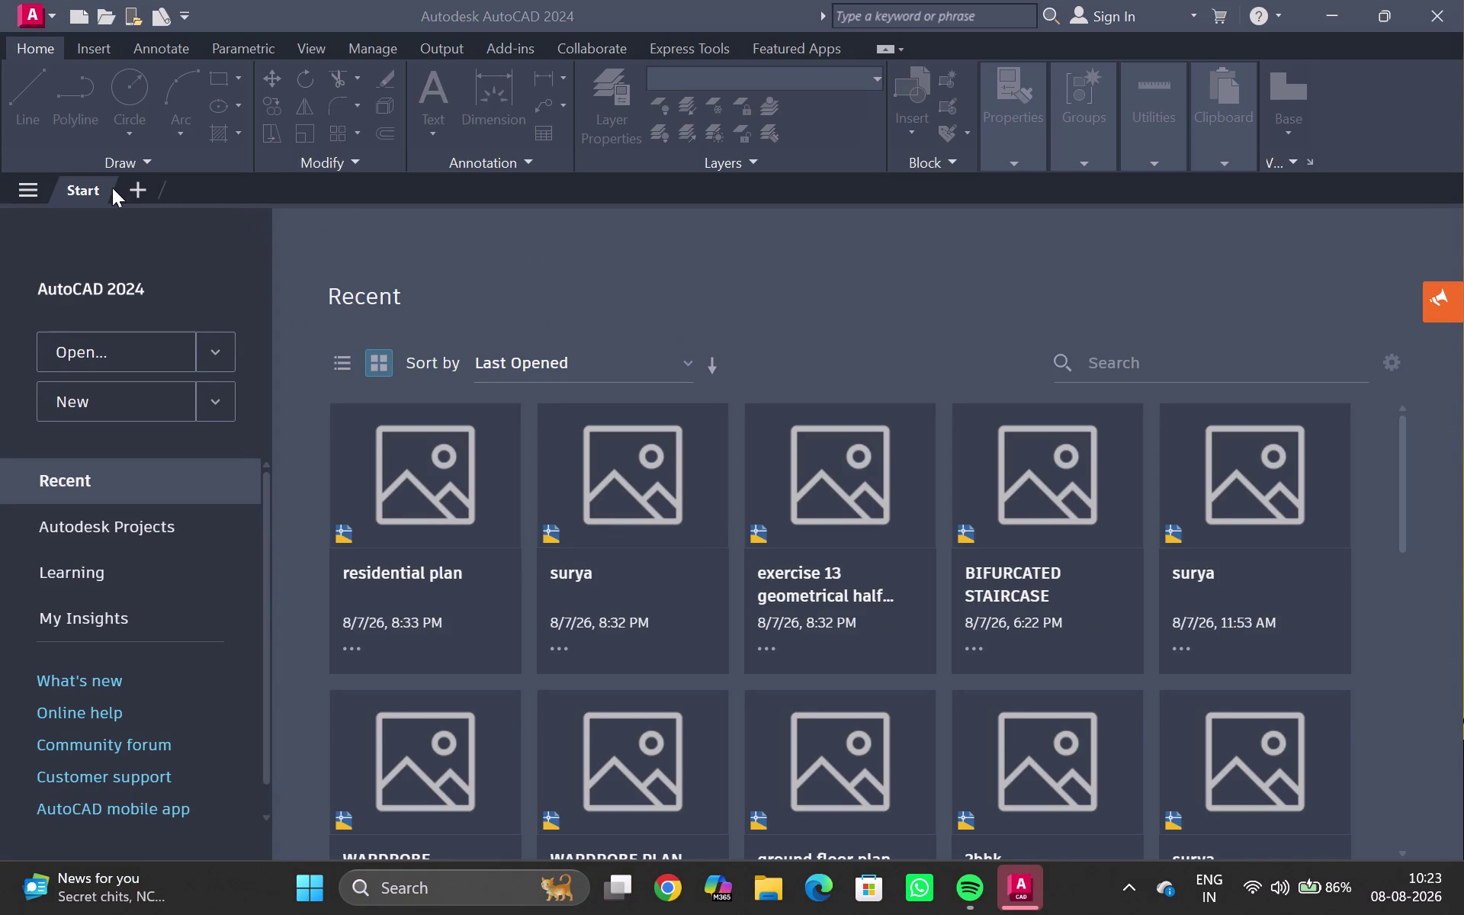
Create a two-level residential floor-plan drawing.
Create a new blank drawing from the Start tab and launch the UN units command.
double_click(142, 191)
scroll(down, 3)
scroll(up, 3)
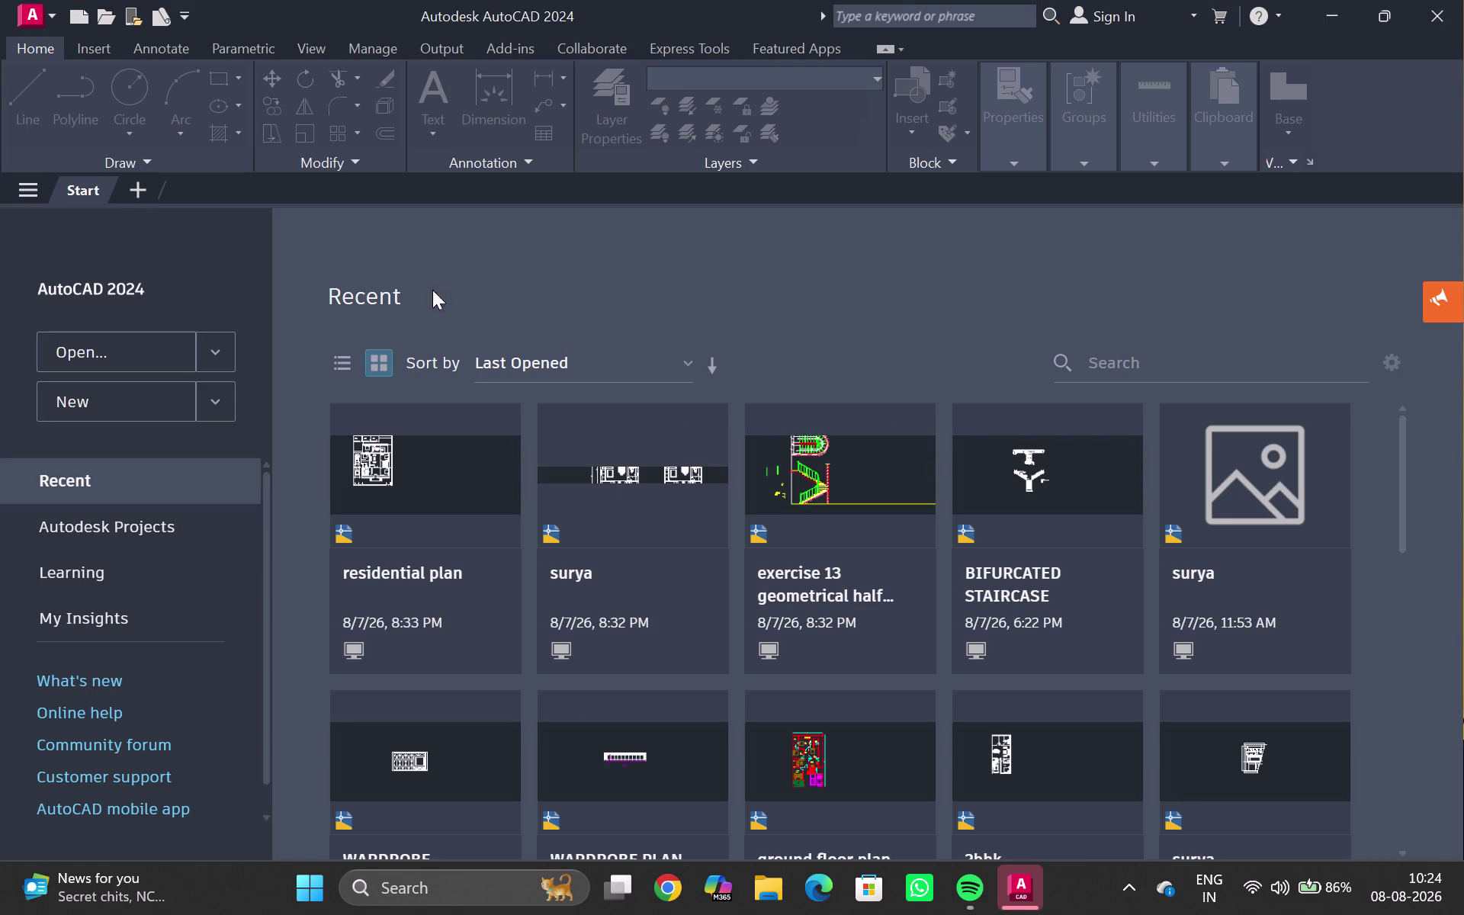
click(135, 191)
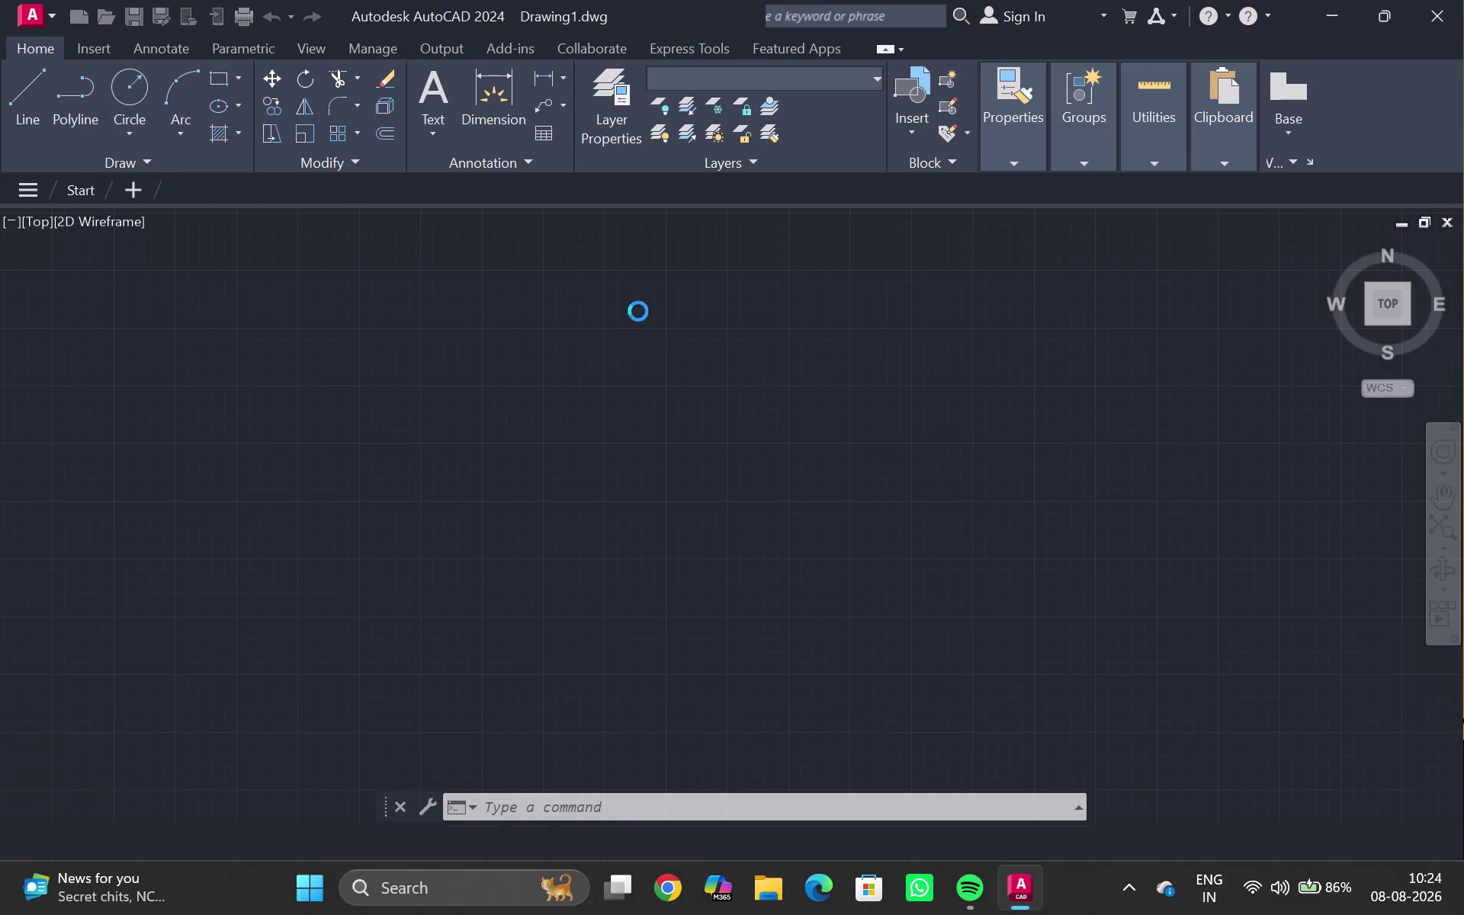
scroll(down, 3)
scroll(up, 3)
middle_drag(462, 500, 357, 429)
text(un)
key(Return)
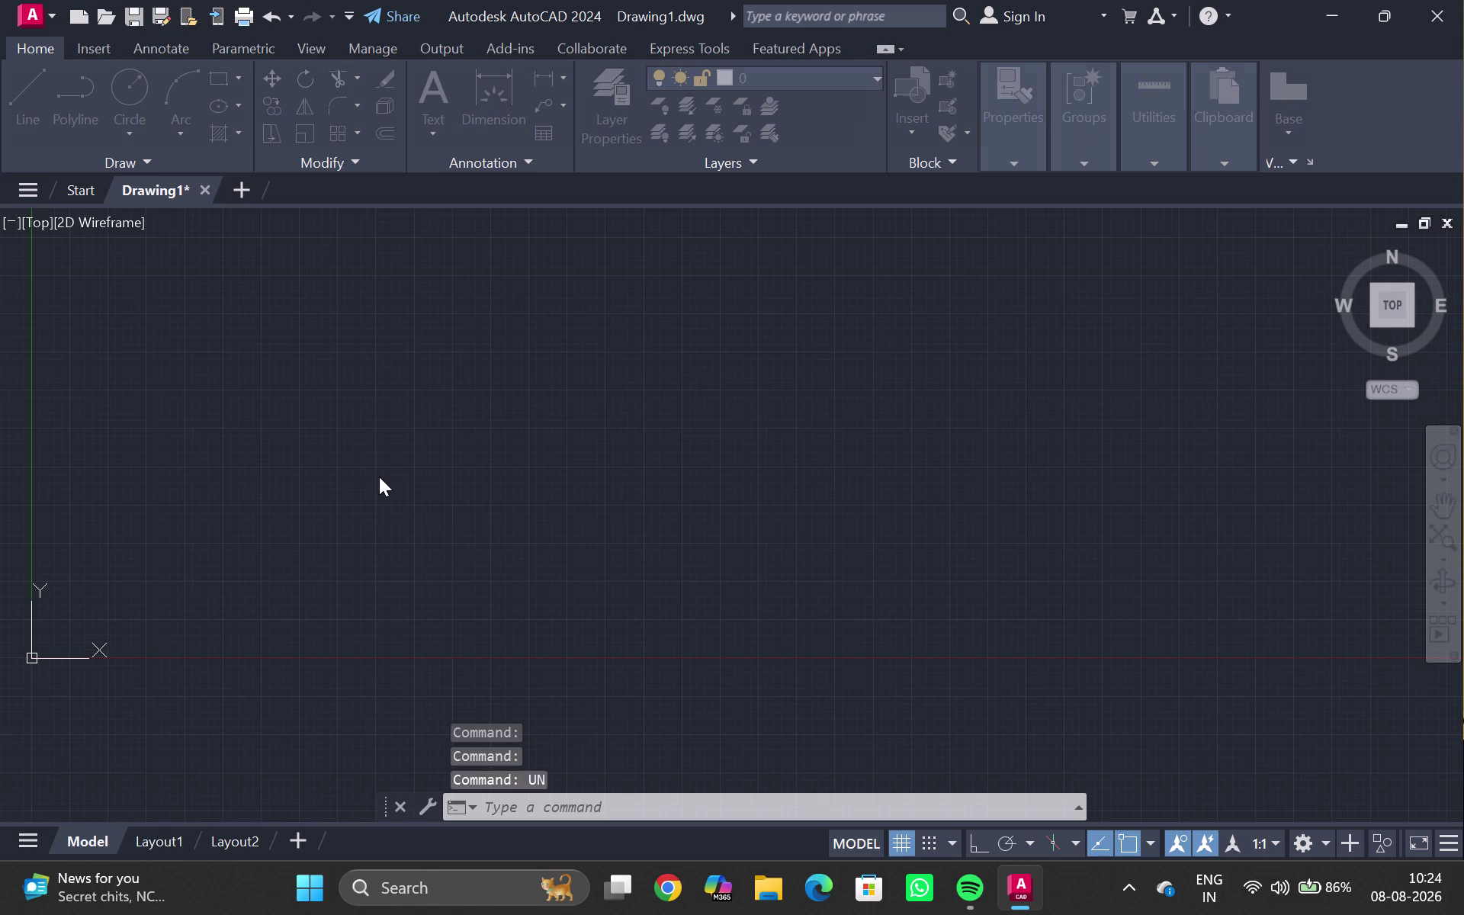
Set length to Engineering, precision 0'-0.00", and insertion scale to Inches.
click(614, 267)
click(597, 322)
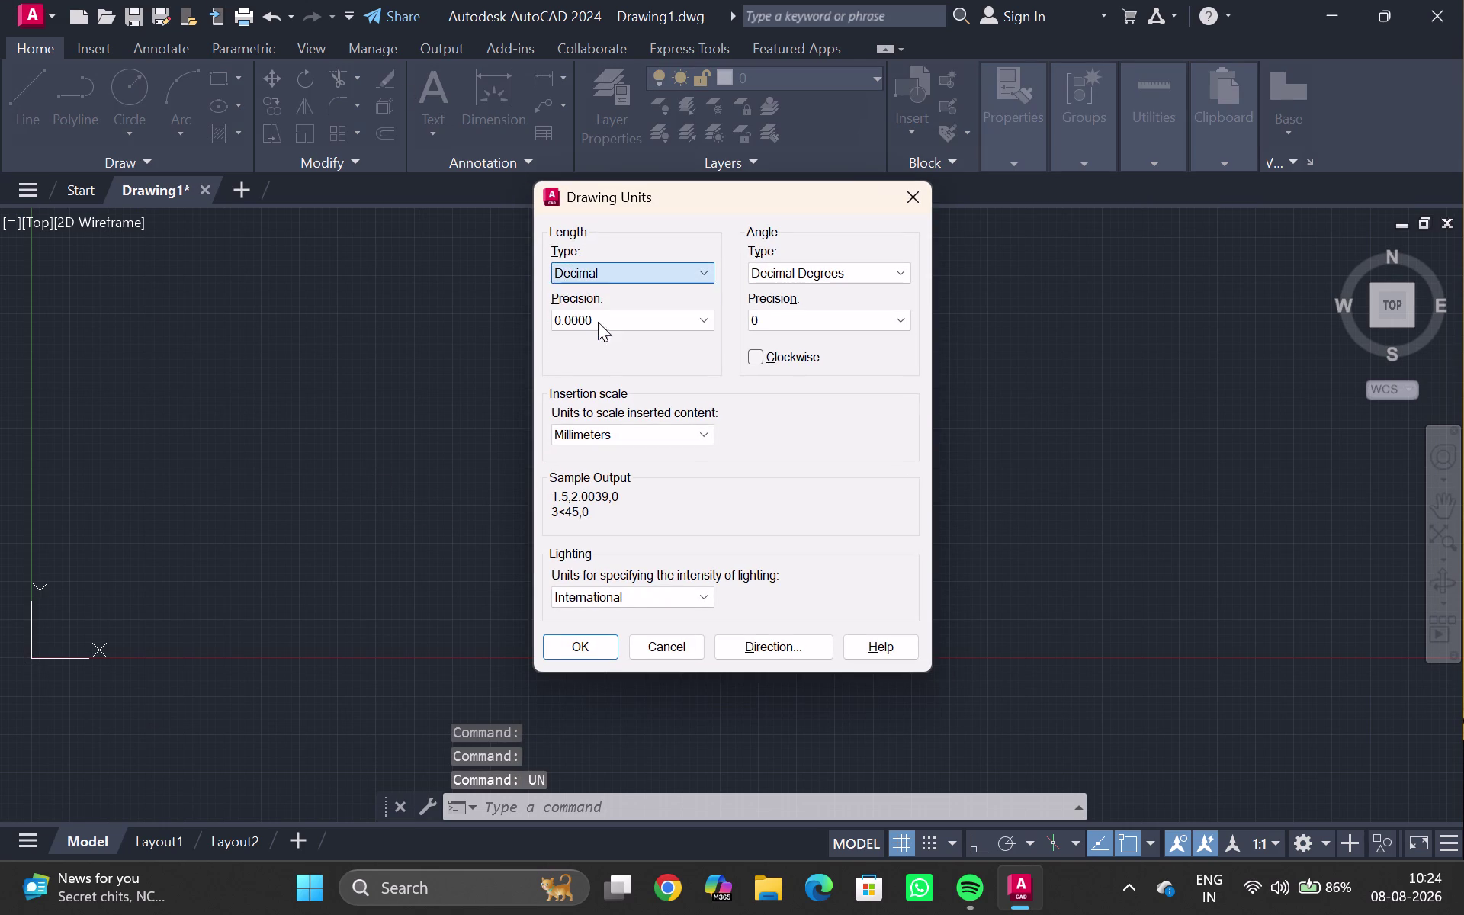
click(591, 312)
click(591, 359)
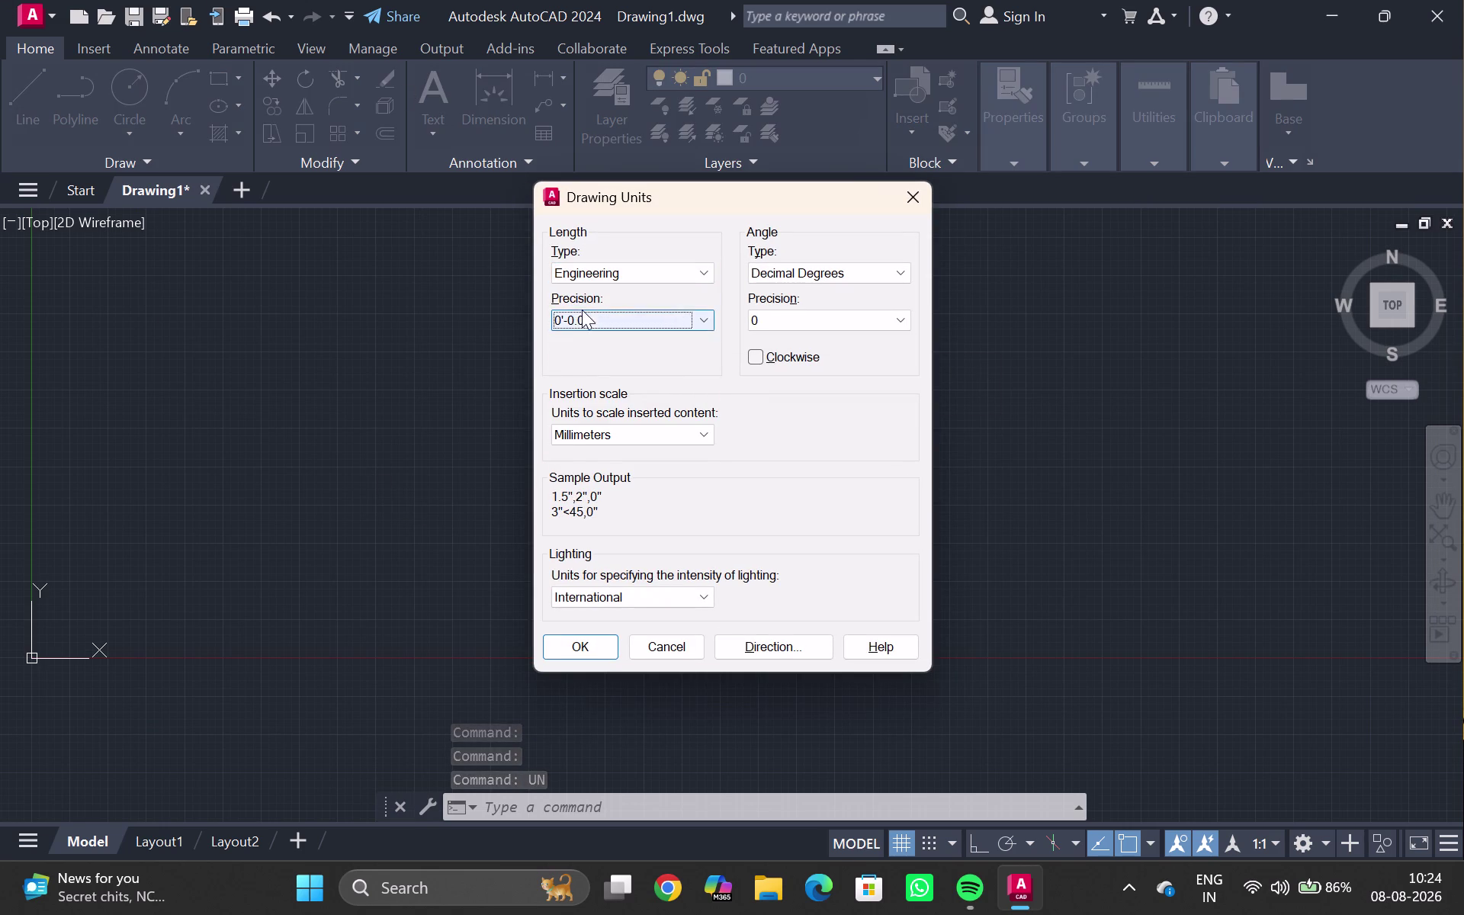
click(581, 309)
click(593, 369)
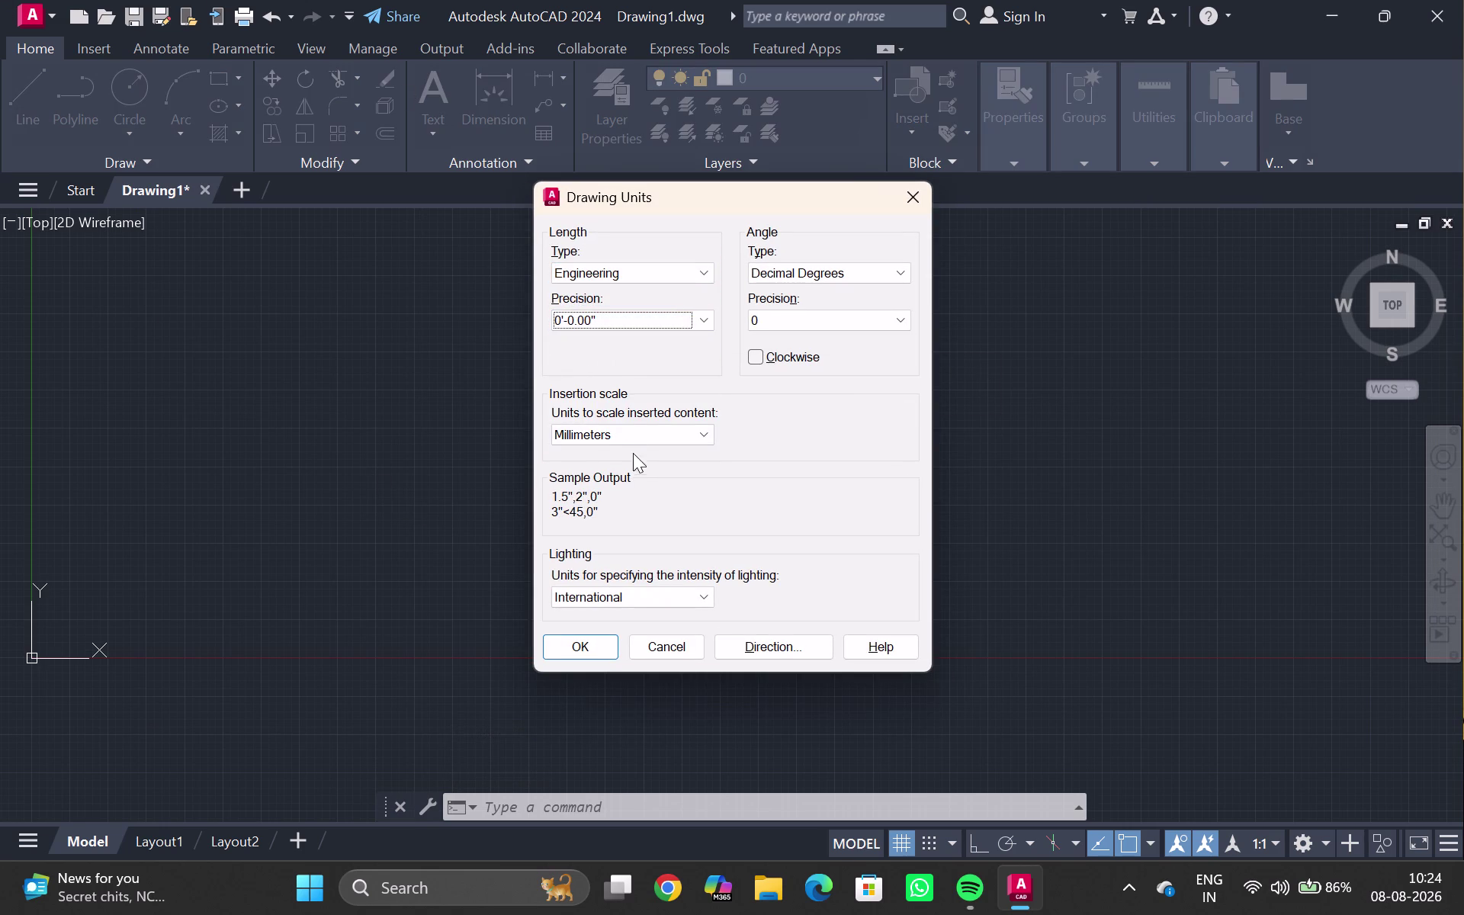
double_click(633, 442)
click(610, 434)
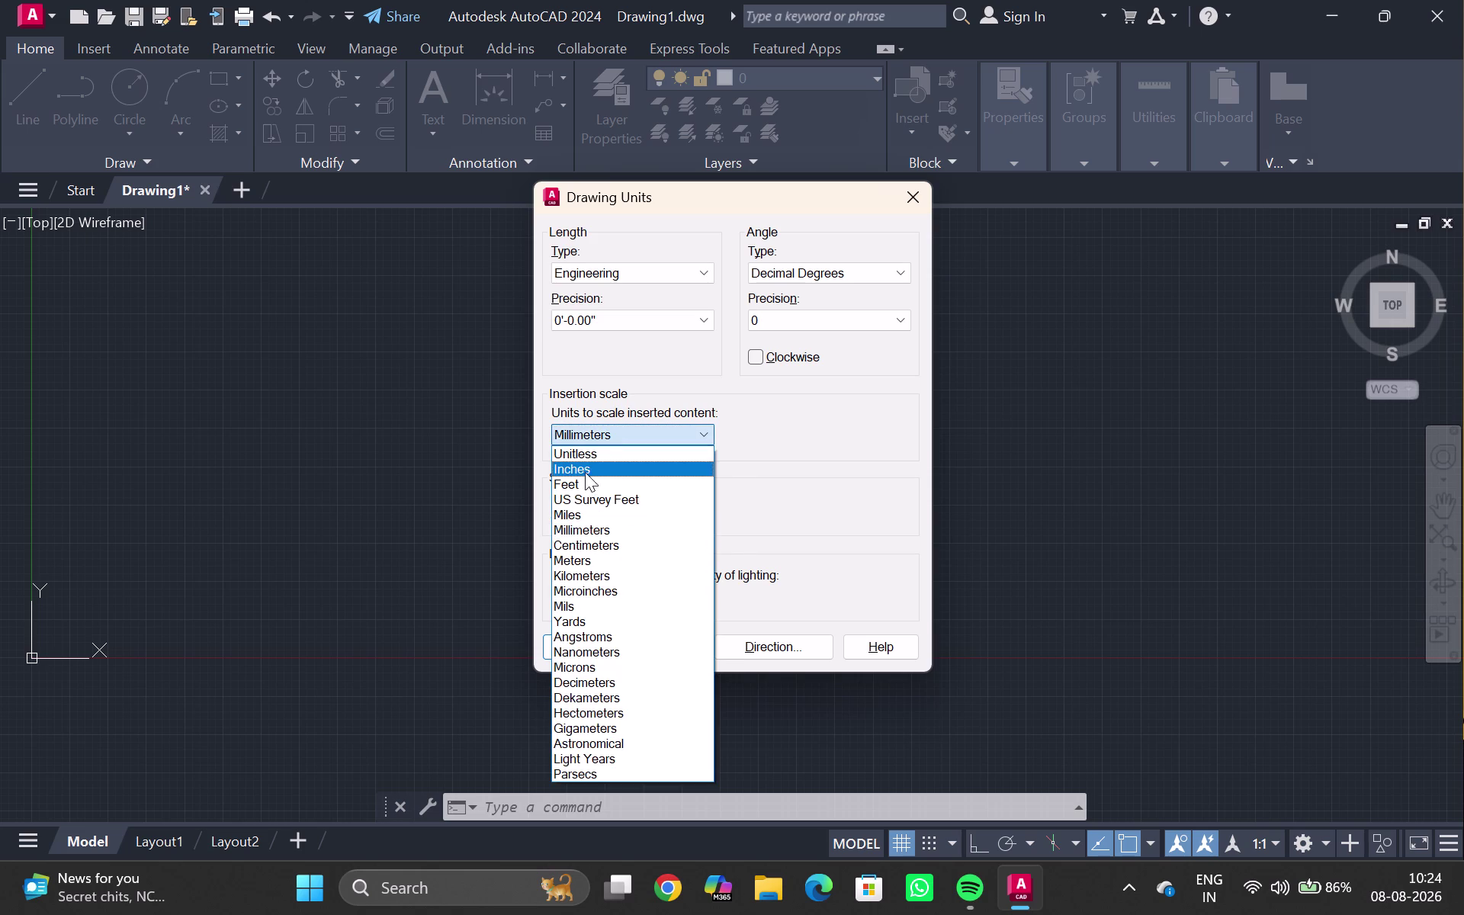
double_click(585, 471)
click(581, 650)
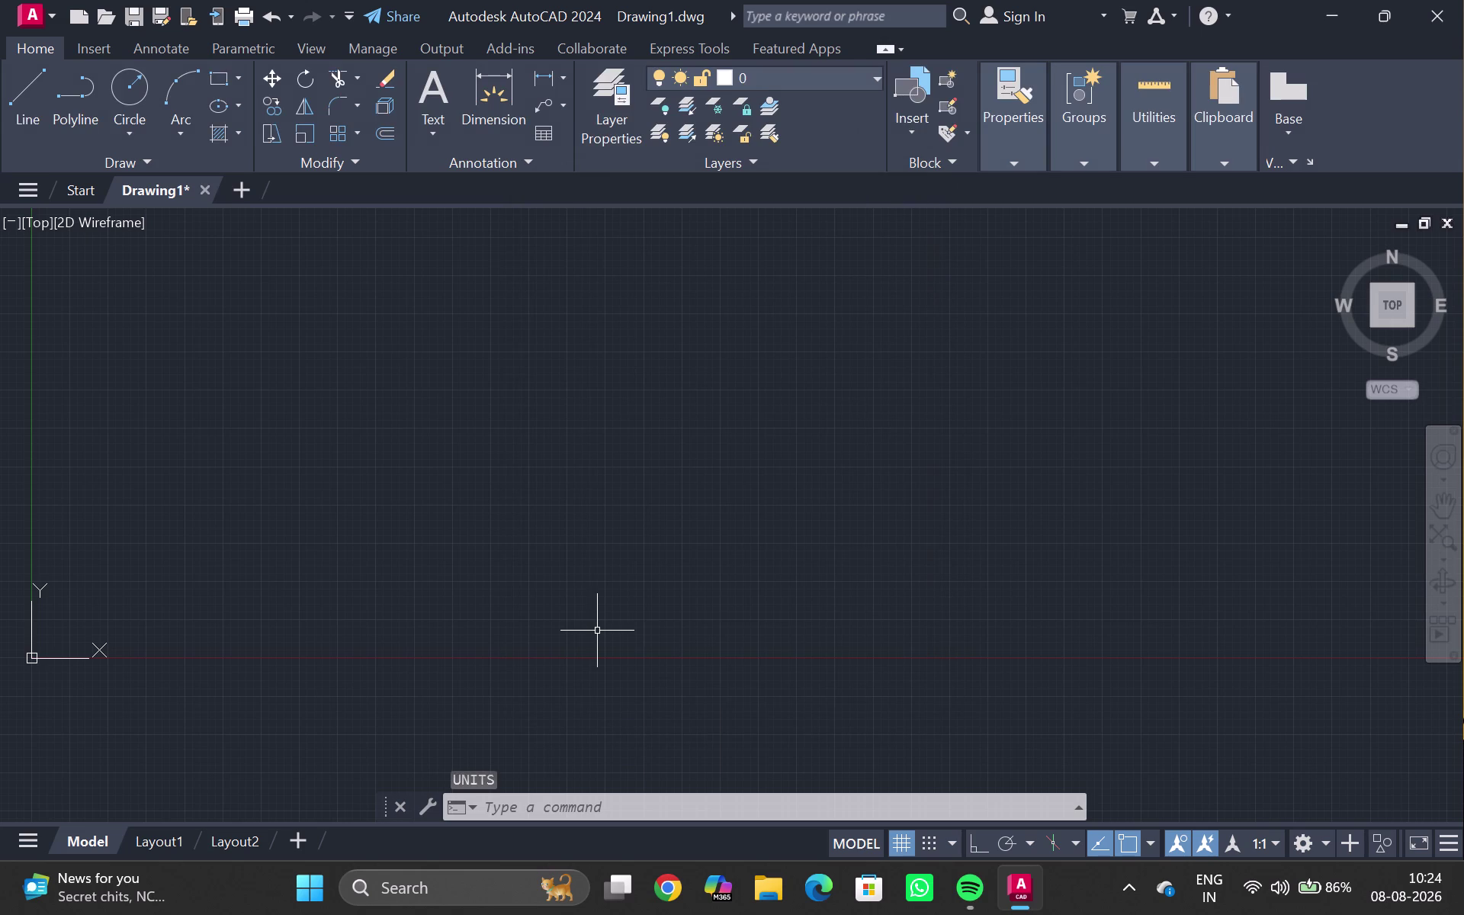
Modify the ISO-25 dimension style and set its text height to 5".
key(d)
key(Return)
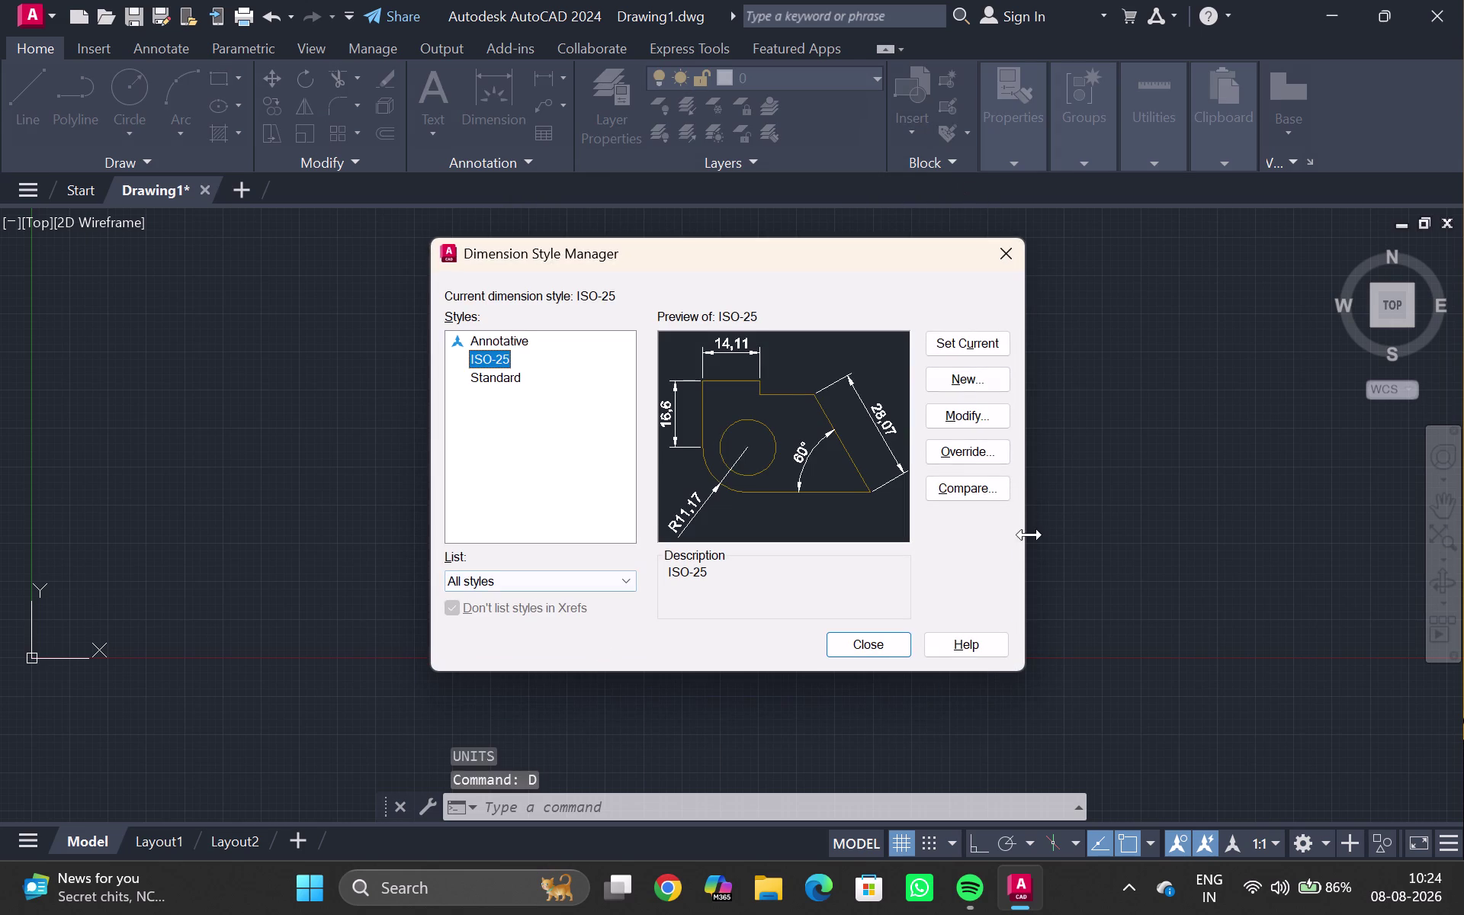
click(972, 408)
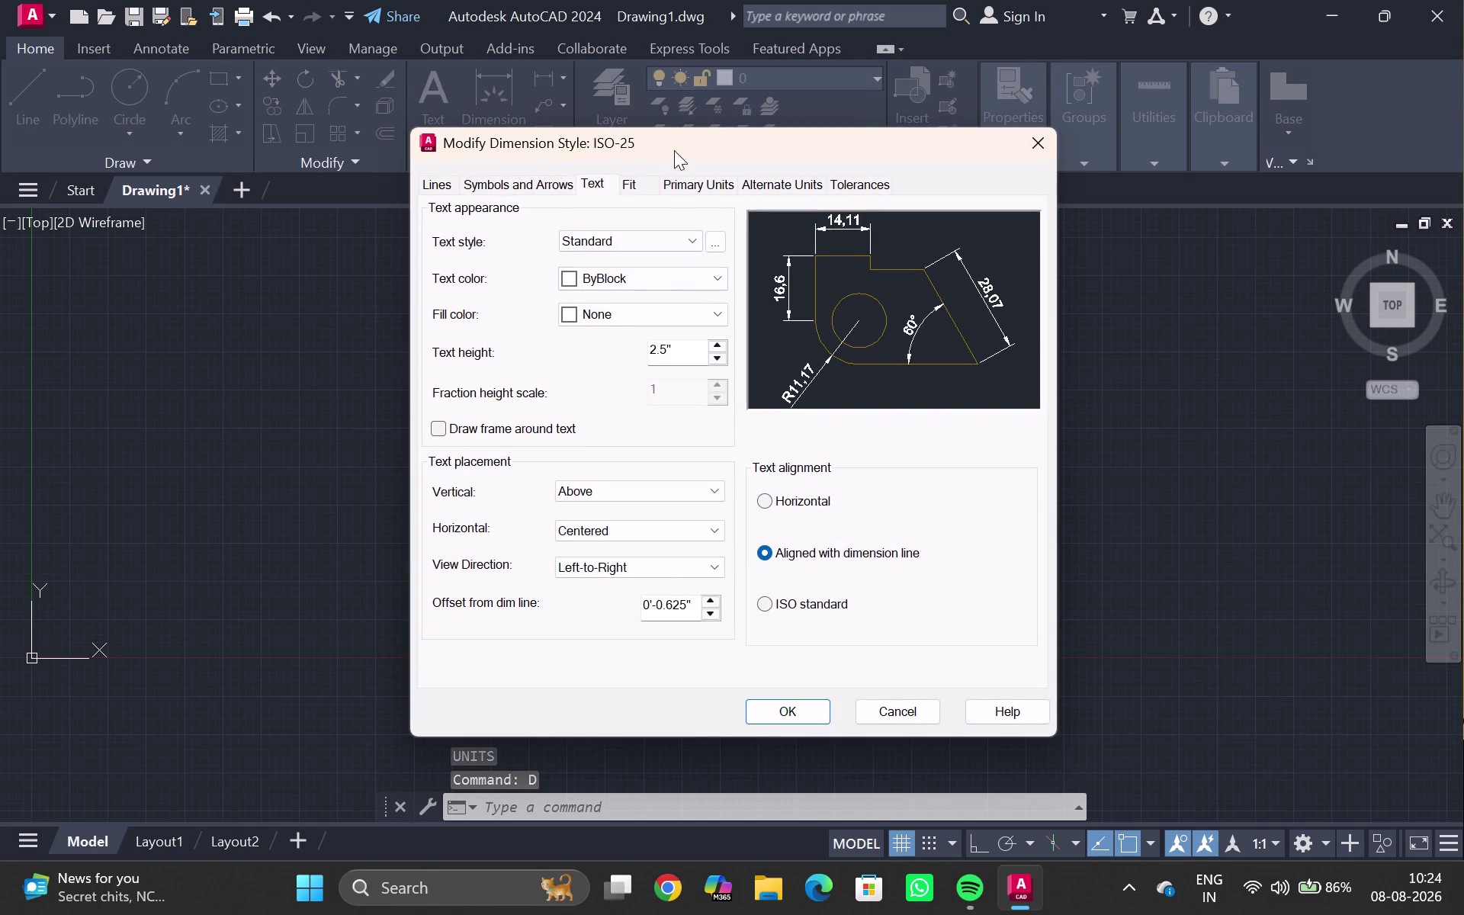
click(688, 177)
click(650, 233)
click(627, 284)
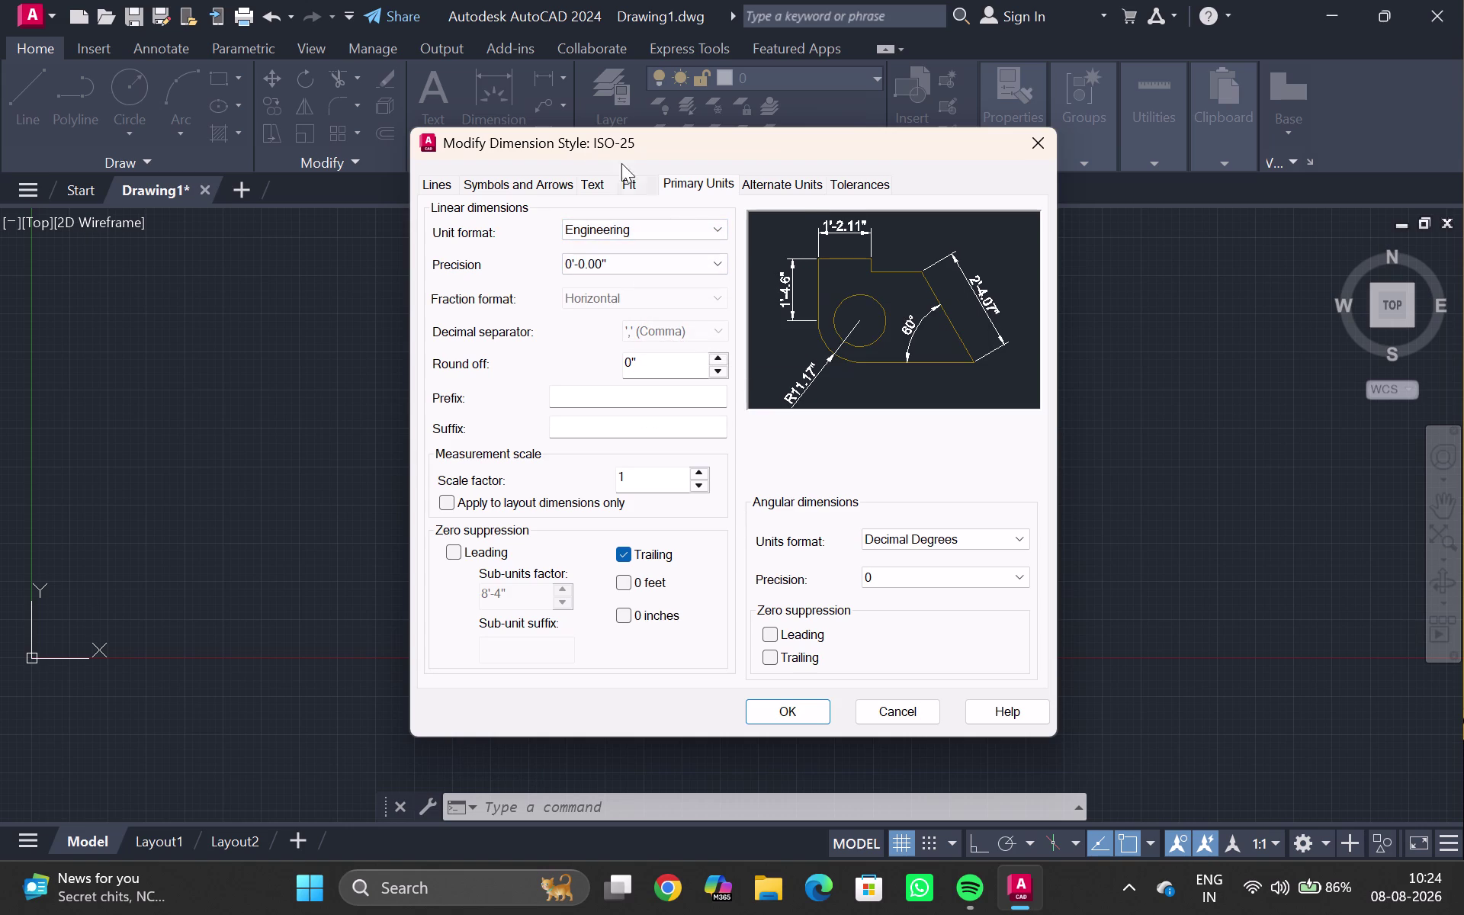
double_click(553, 179)
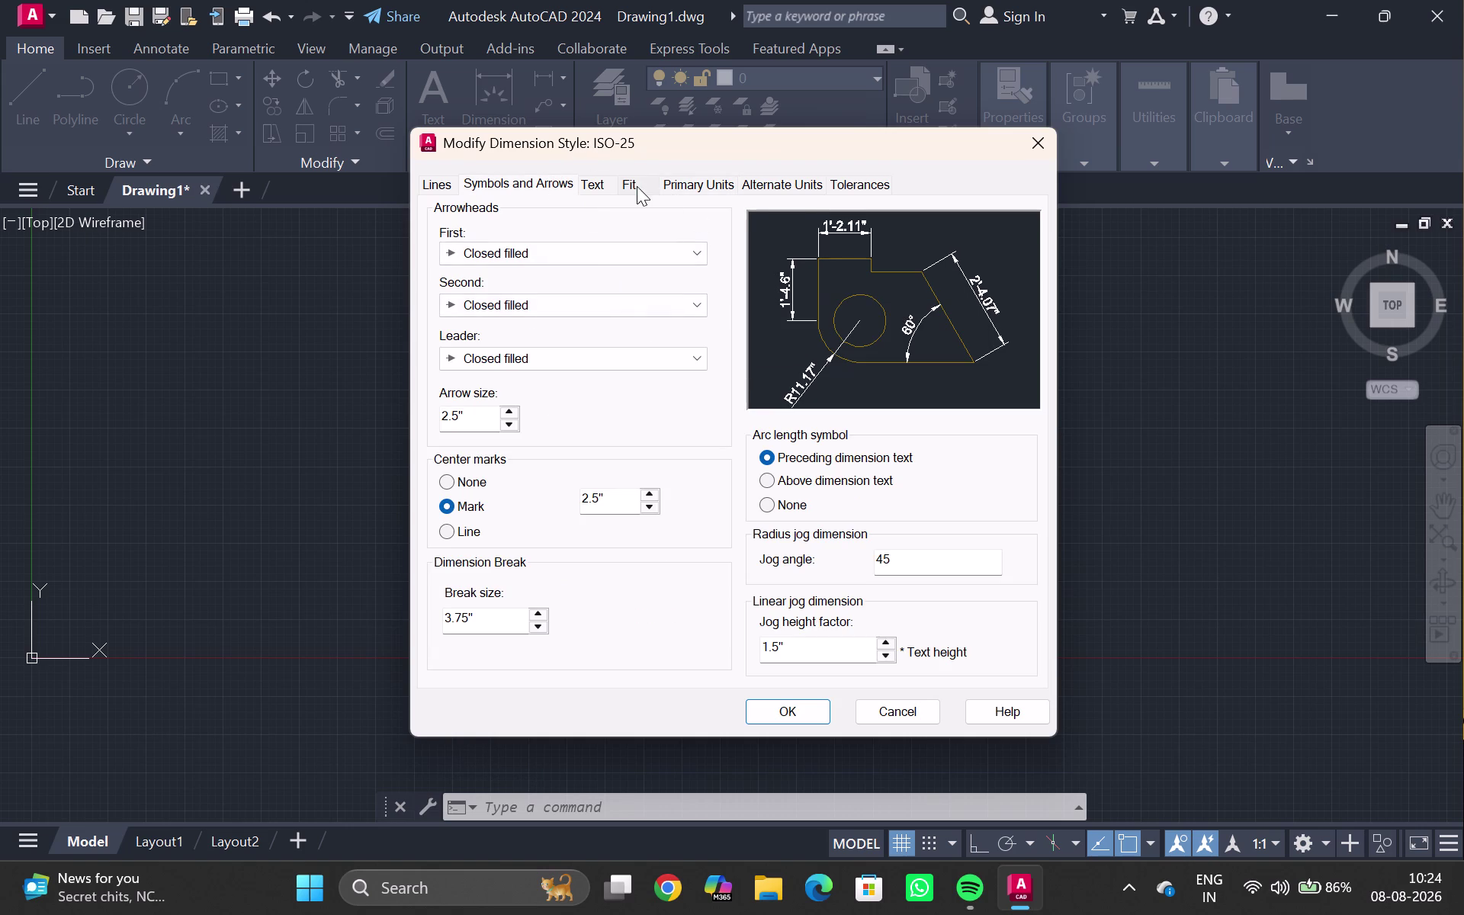
click(597, 178)
drag(682, 356, 573, 366)
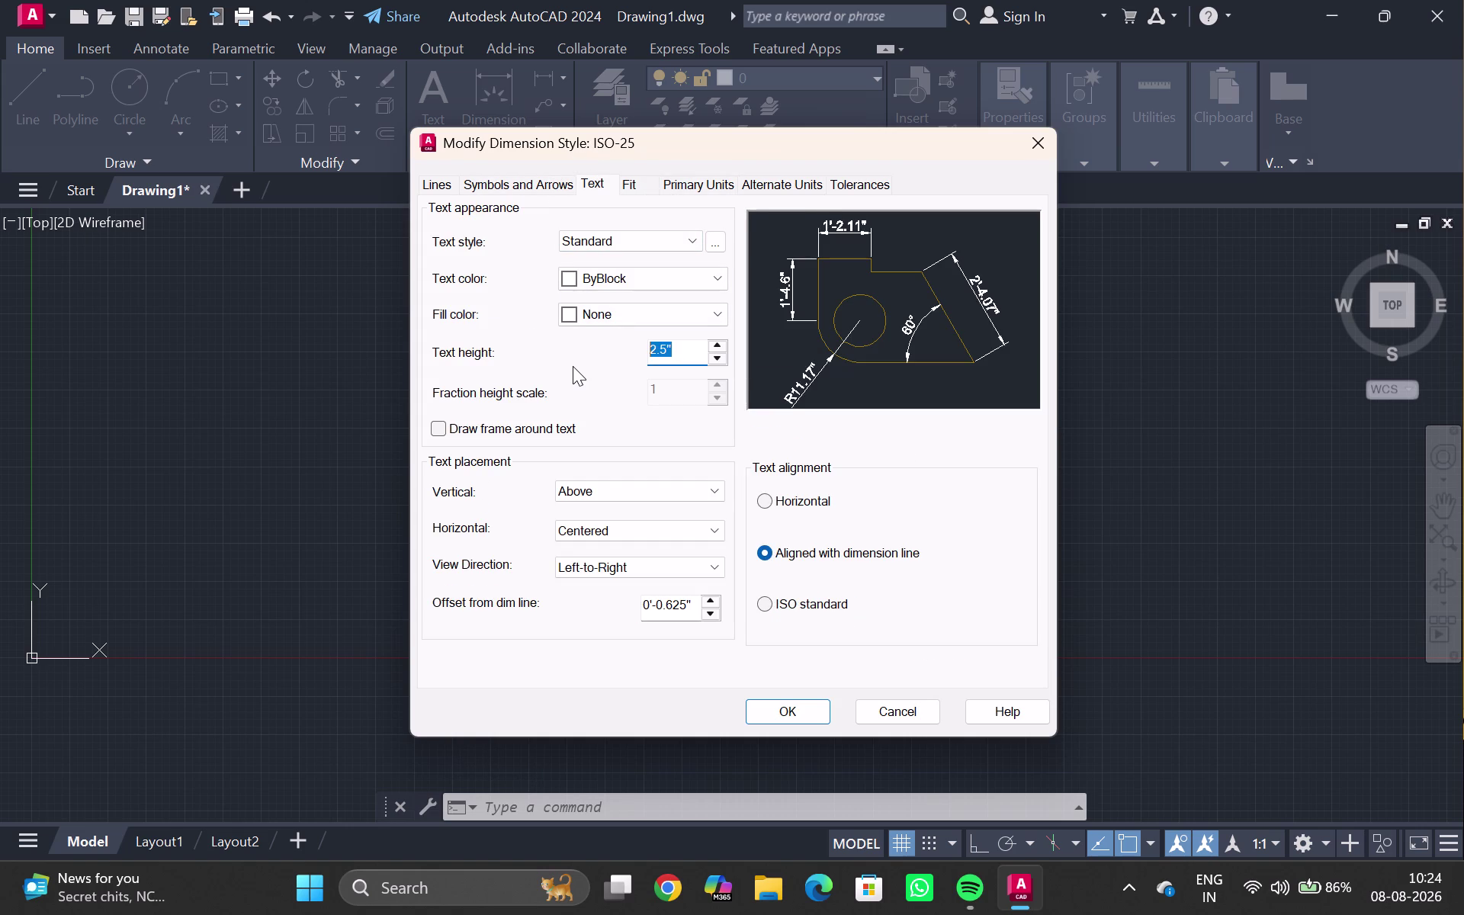
key(BackSpace)
text(5")
key(Return)
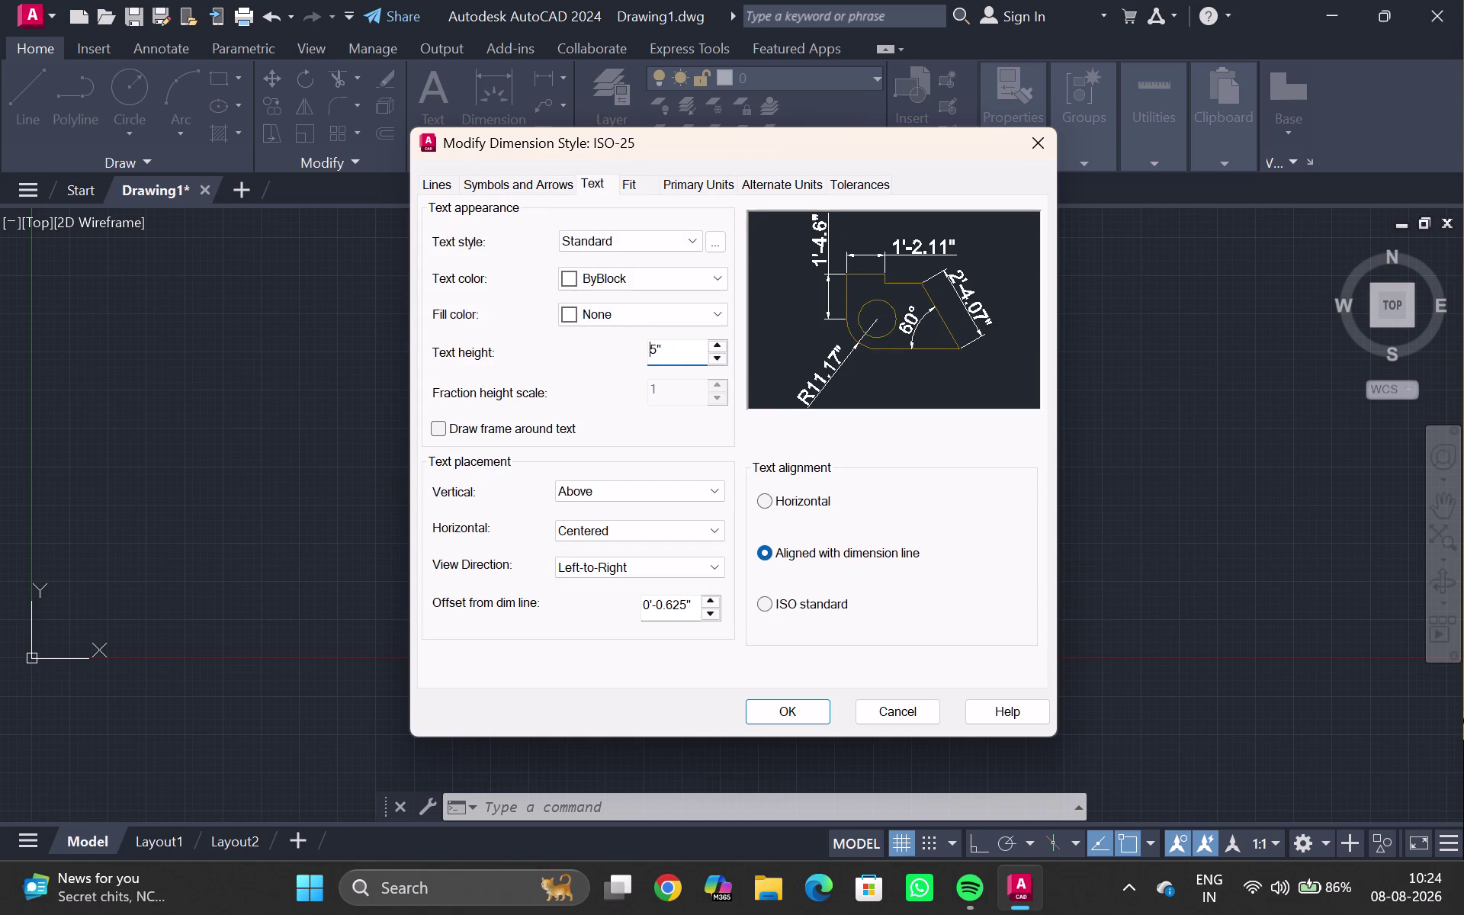
Change the ISO-25 arrow size to 4", then confirm and close the style manager.
click(479, 169)
click(495, 181)
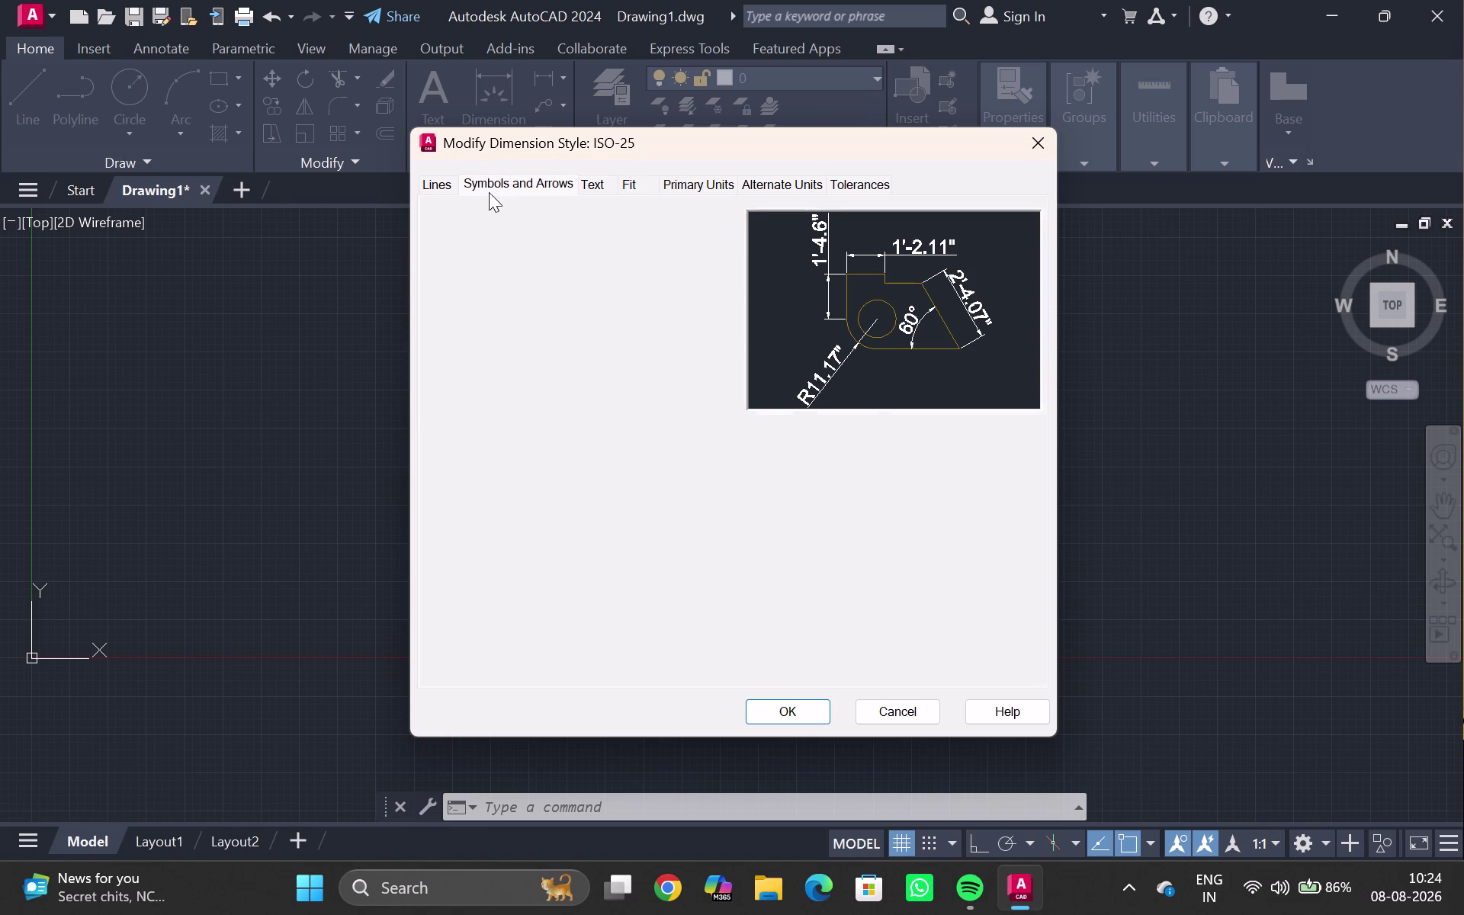
click(467, 412)
drag(480, 409, 407, 411)
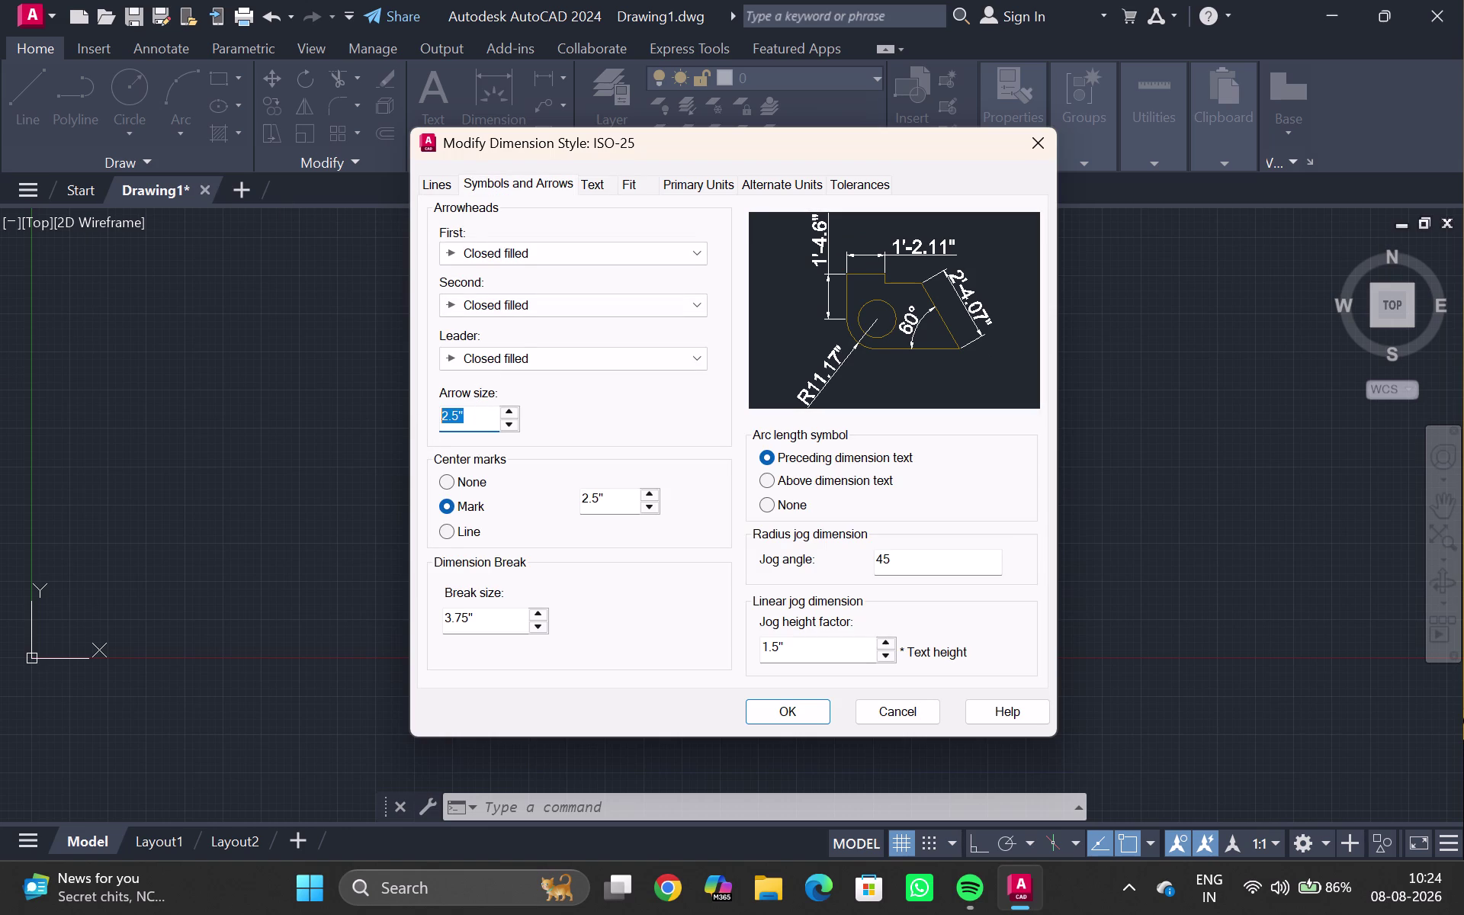
drag(407, 411, 395, 414)
text(4")
click(780, 714)
click(957, 337)
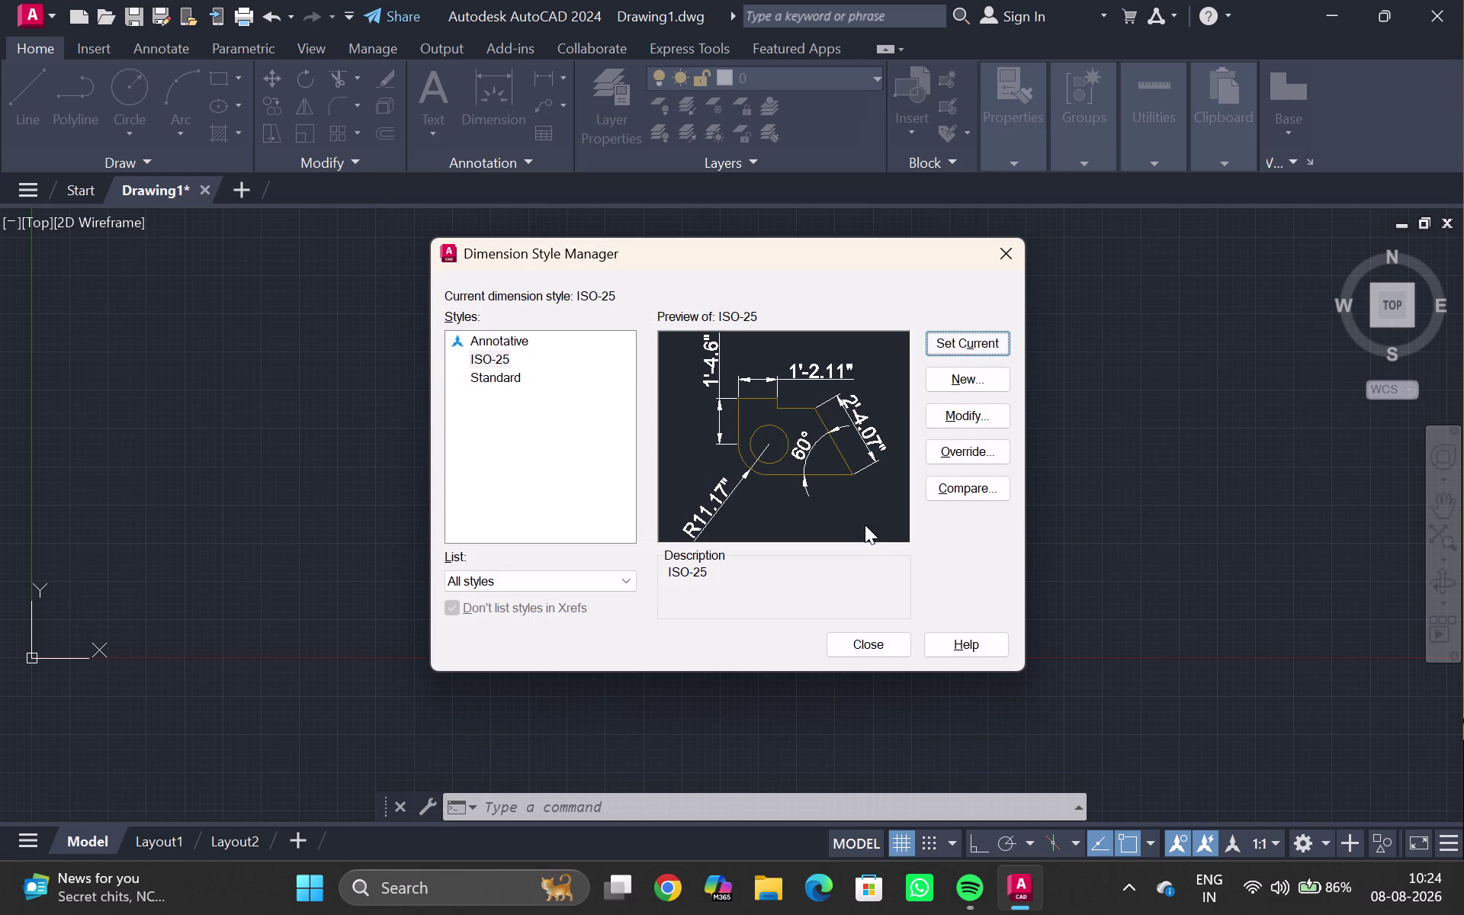
click(872, 652)
scroll(down, 3)
Draw horizontal and vertical construction lines through the origin 0,0 with ortho on.
scroll(up, 3)
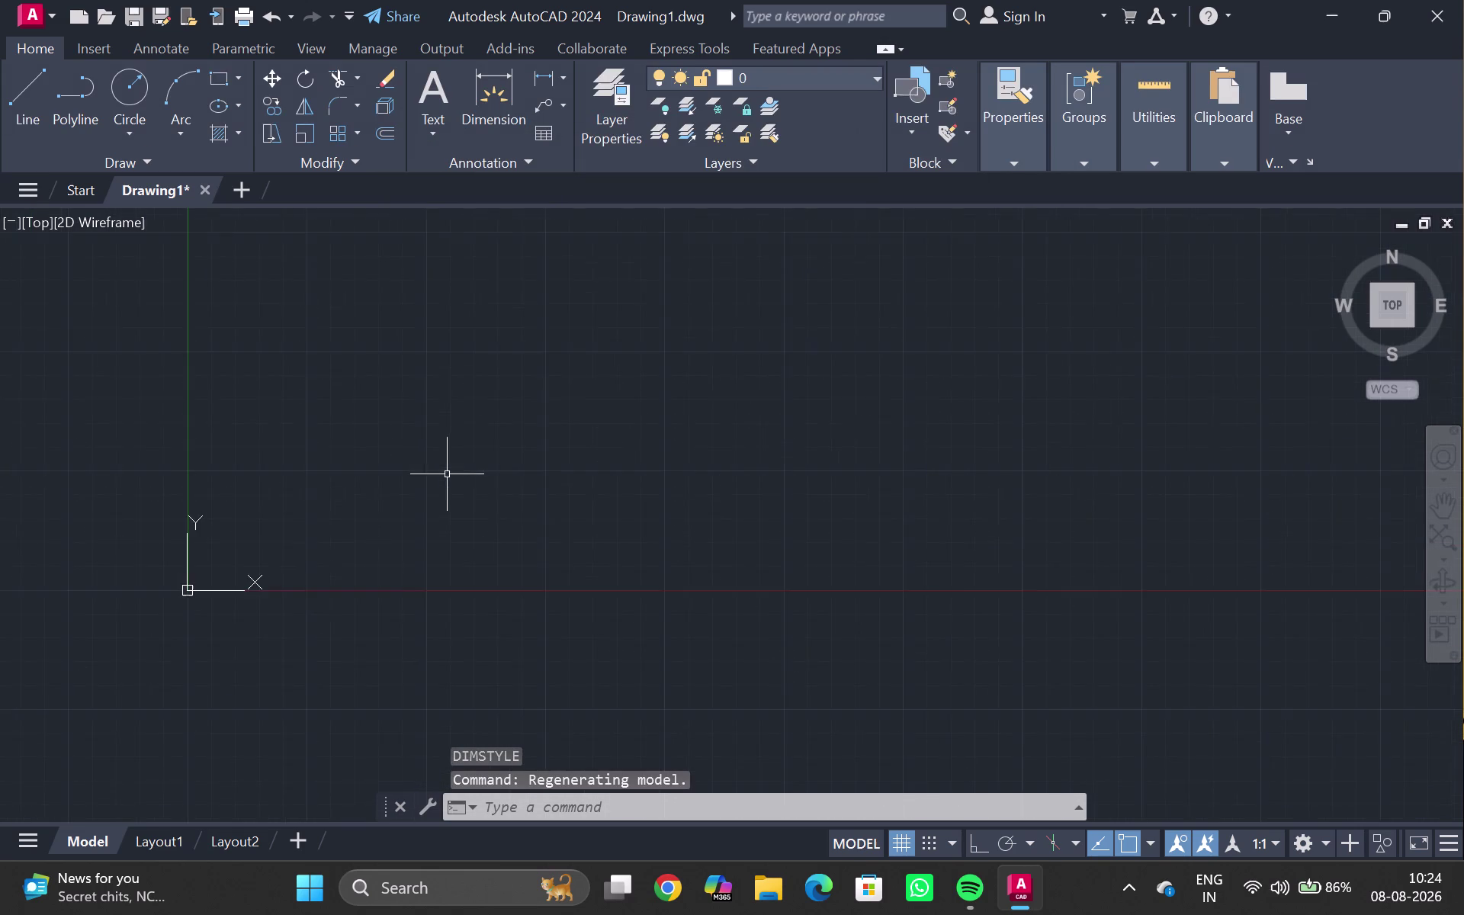
middle_drag(447, 474, 476, 532)
scroll(up, 3)
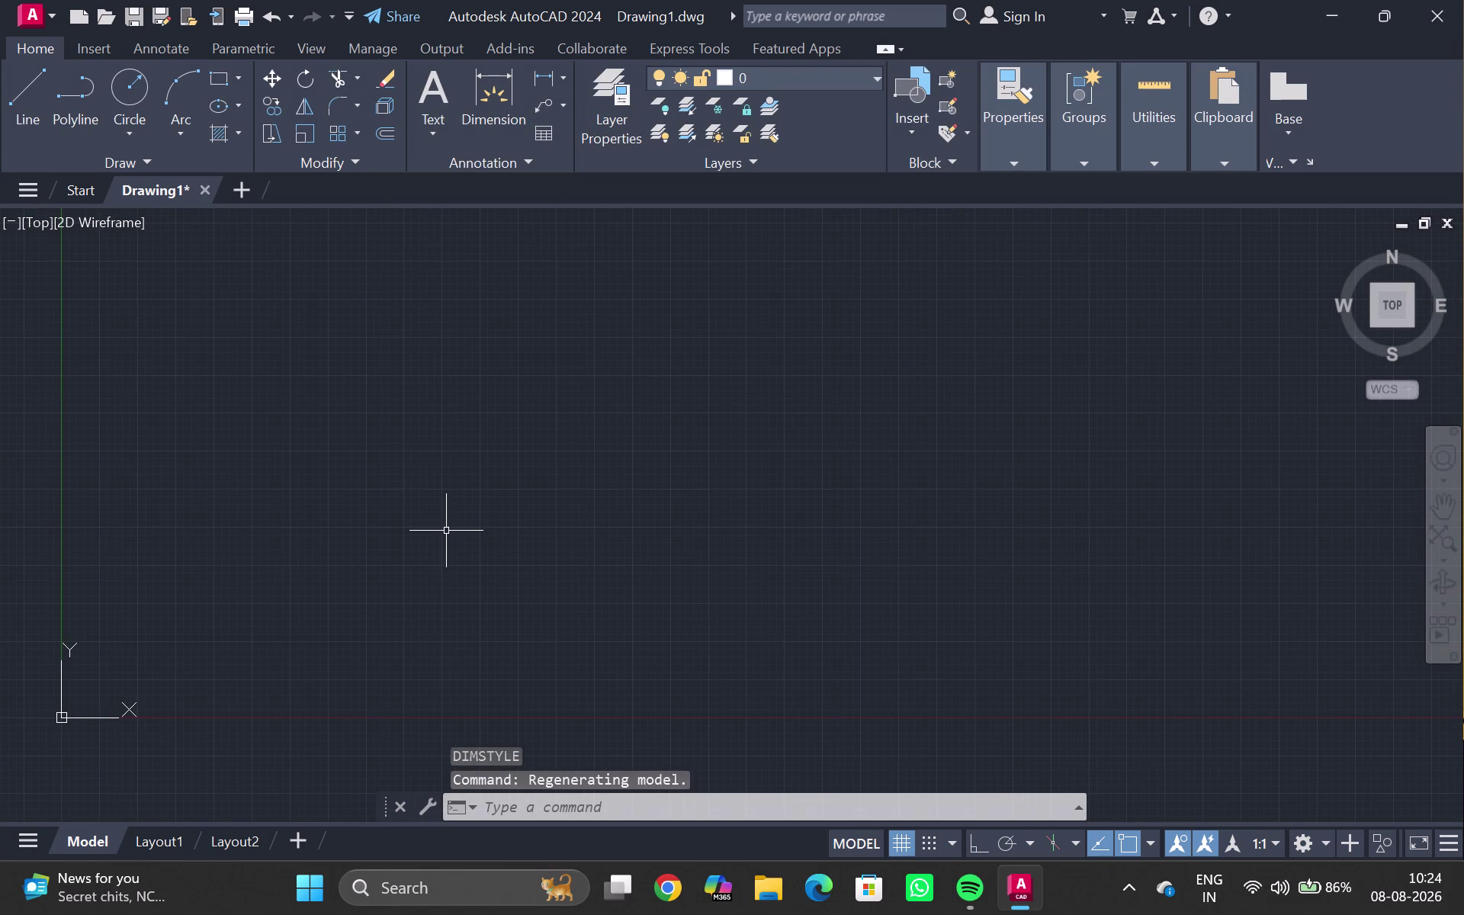
text(xl)
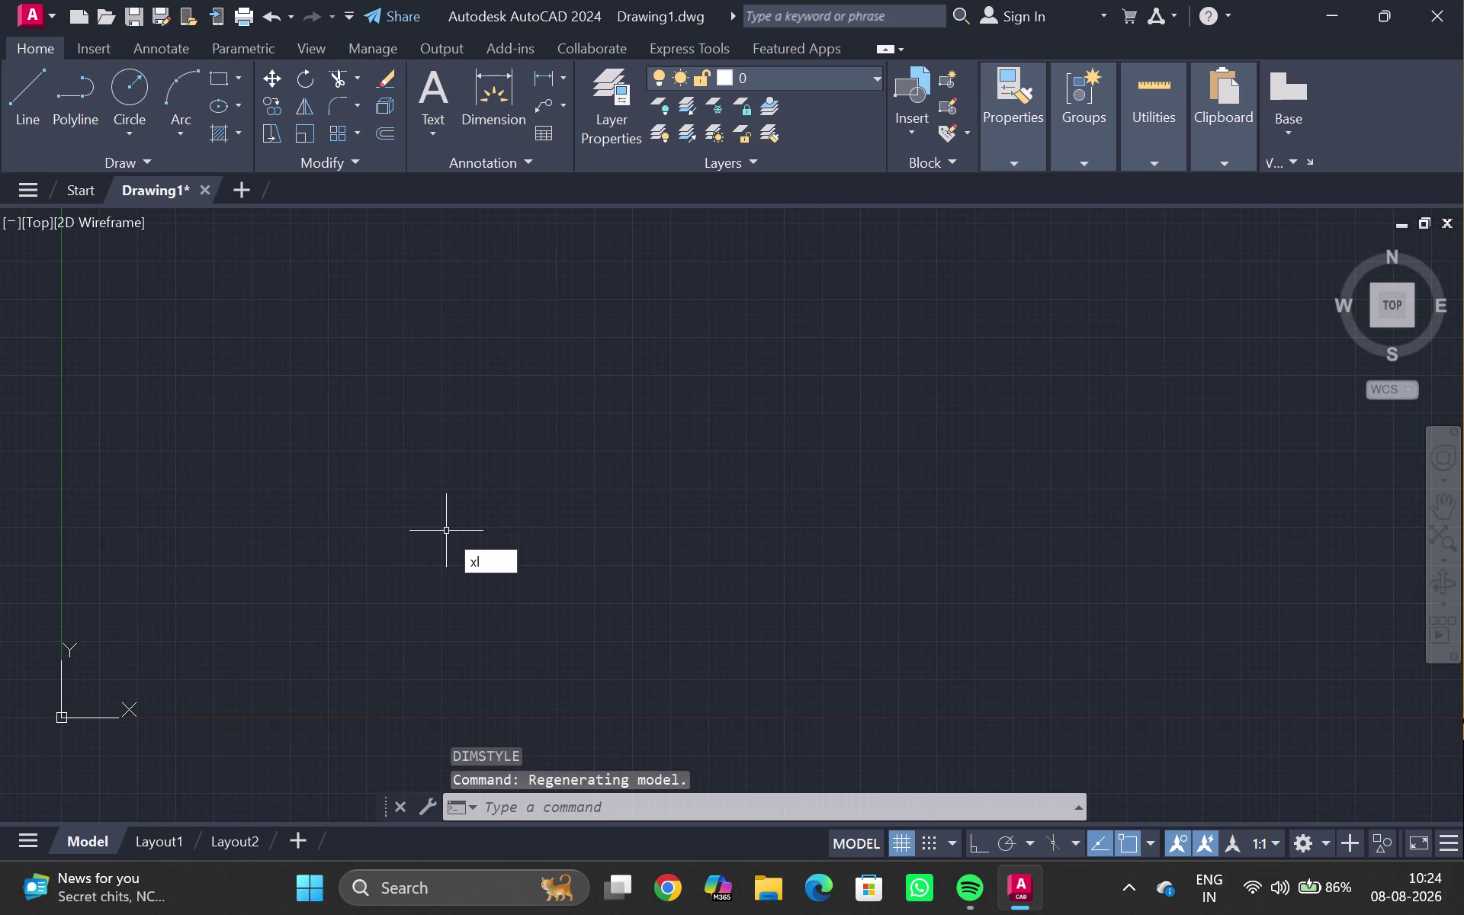
key(Return)
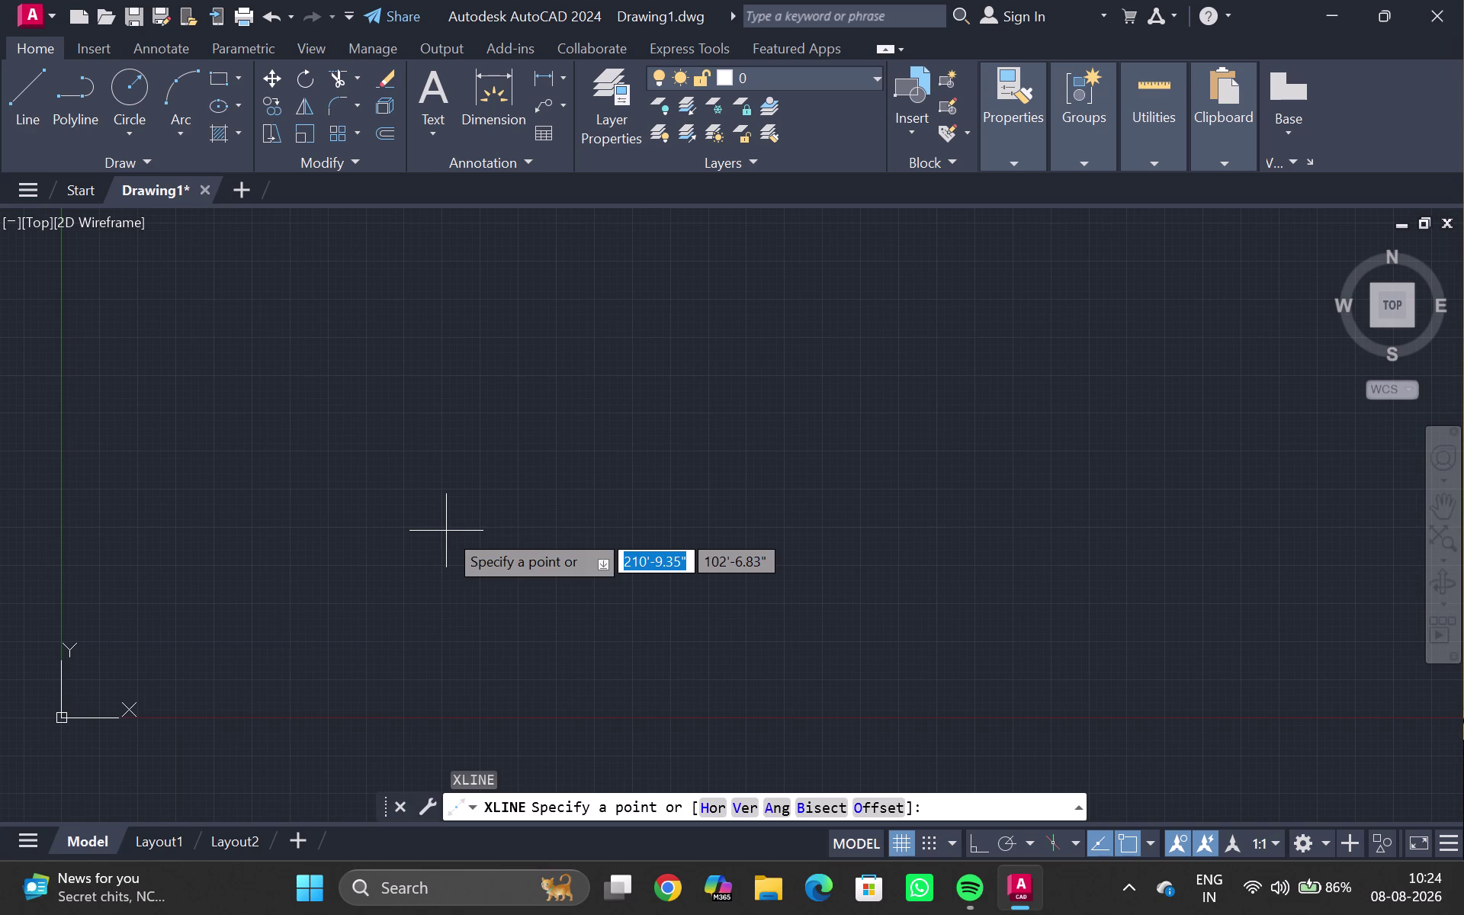
text(0,0)
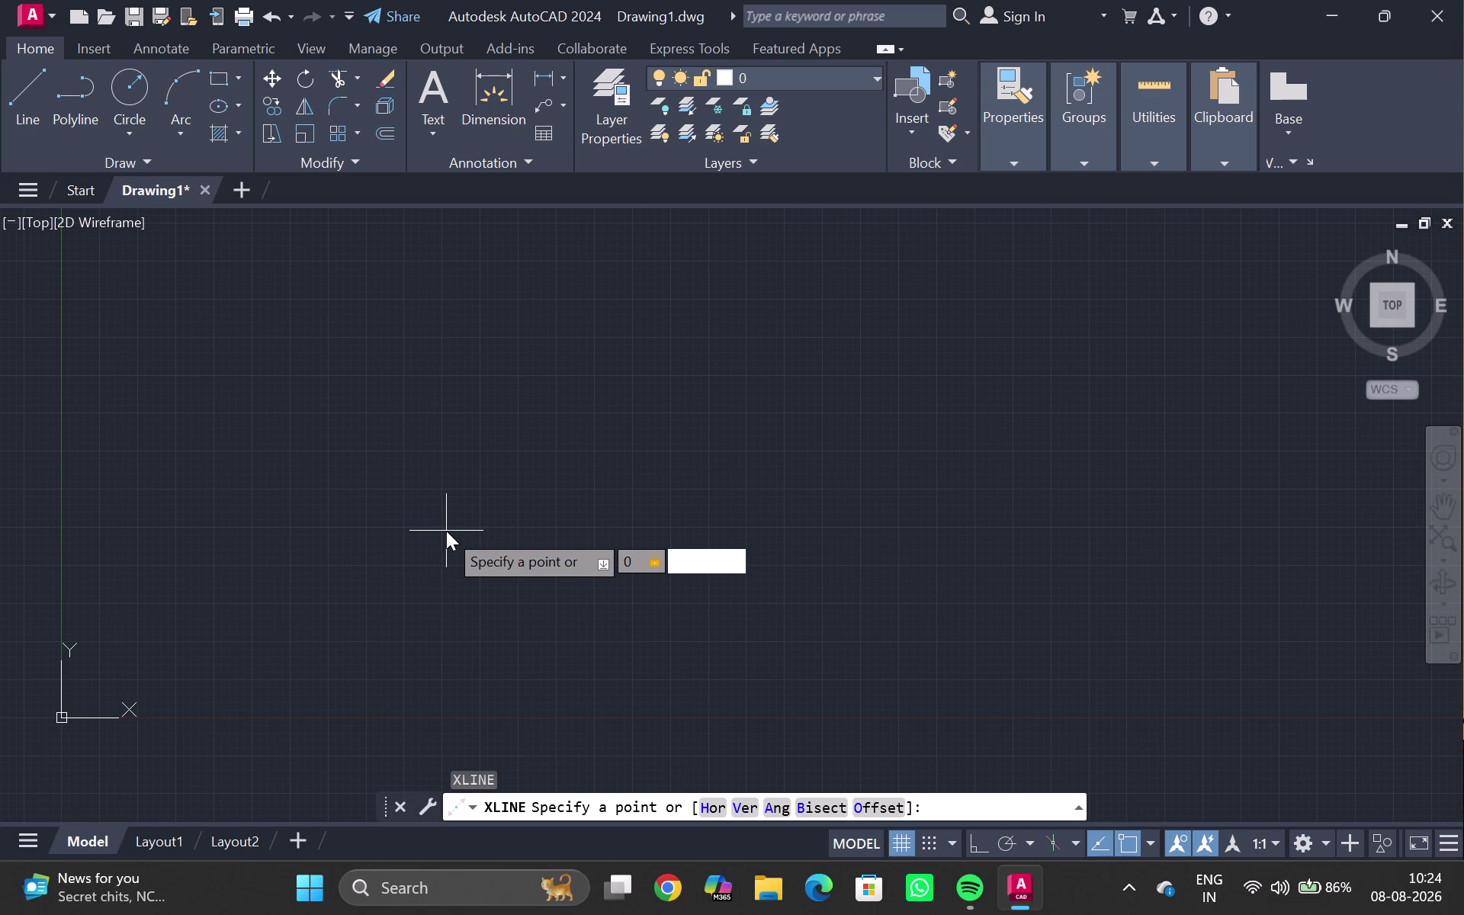
key(Return)
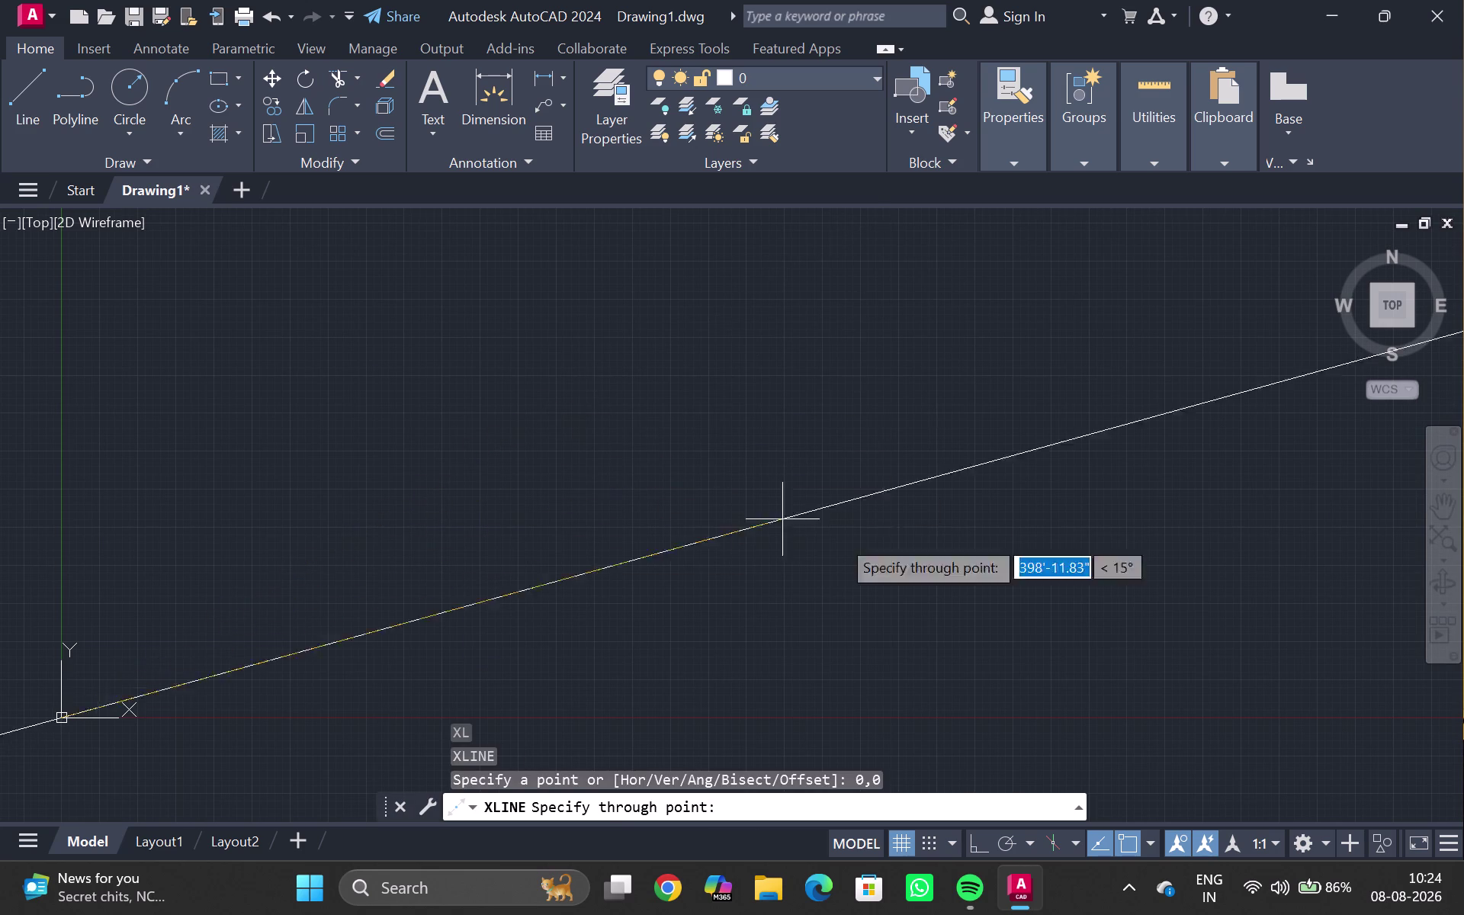
click(978, 844)
click(951, 786)
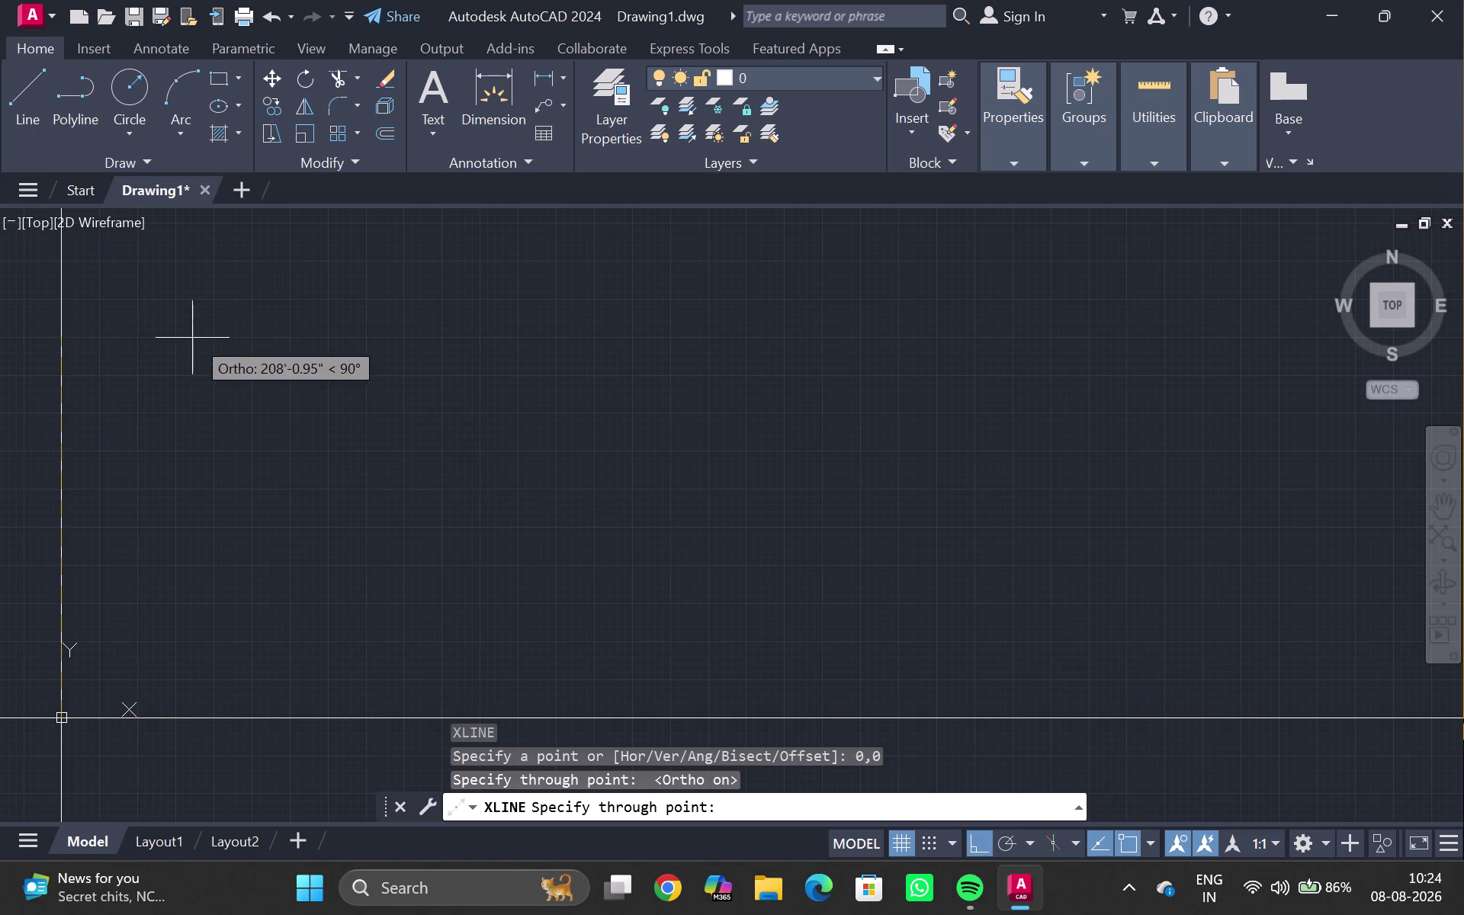
click(181, 335)
key(Escape)
scroll(down, 3)
Trim the construction lines left of and below the origin into an L-shaped corner.
key(t)
key(r)
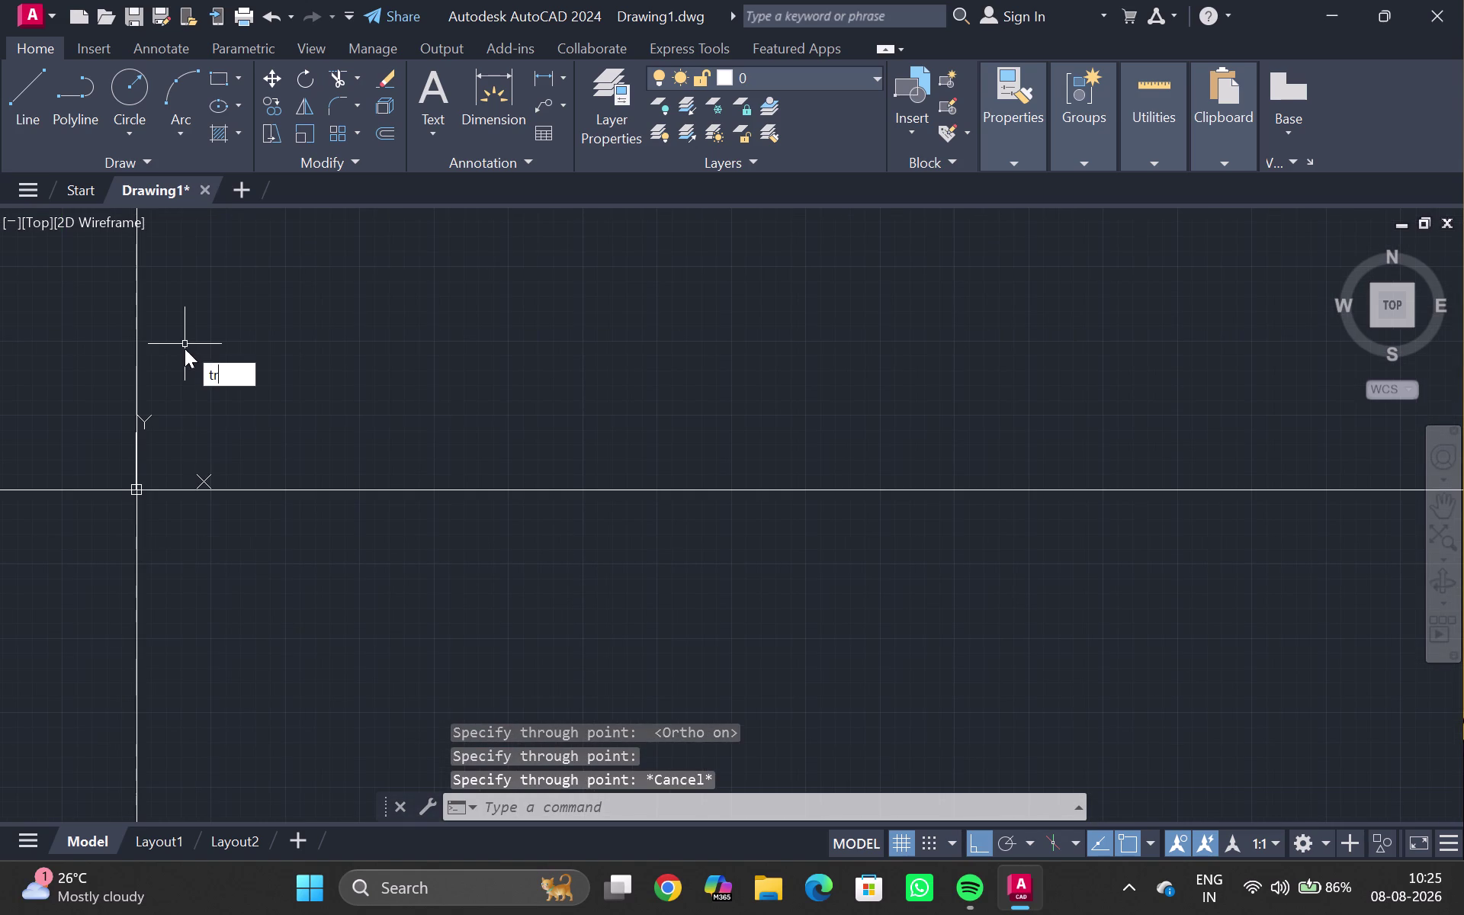
key(Return)
drag(64, 423, 240, 872)
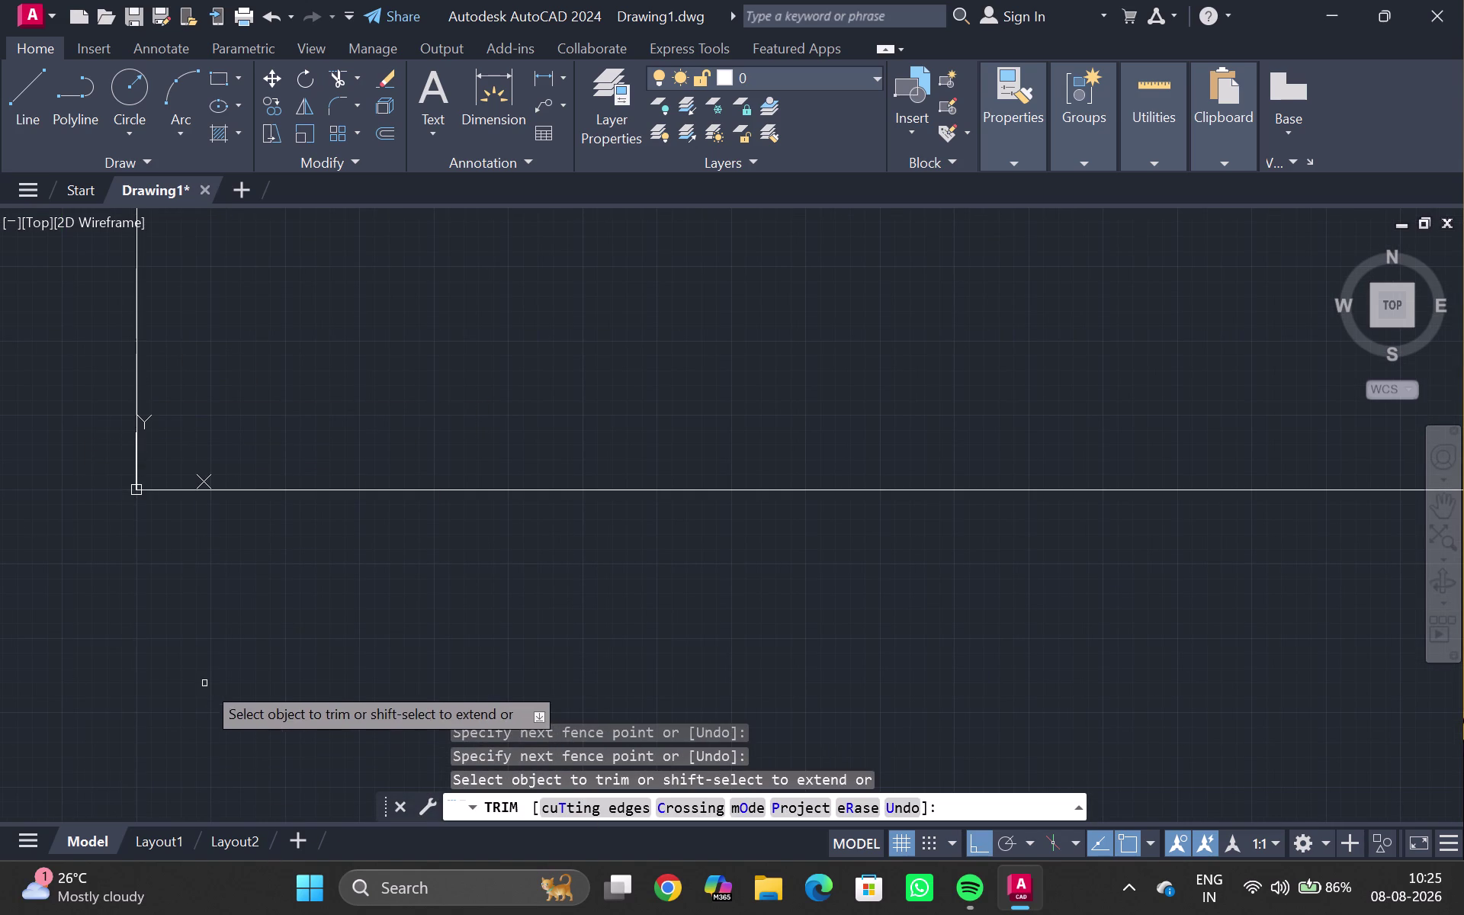
key(Escape)
middle_drag(223, 372, 220, 478)
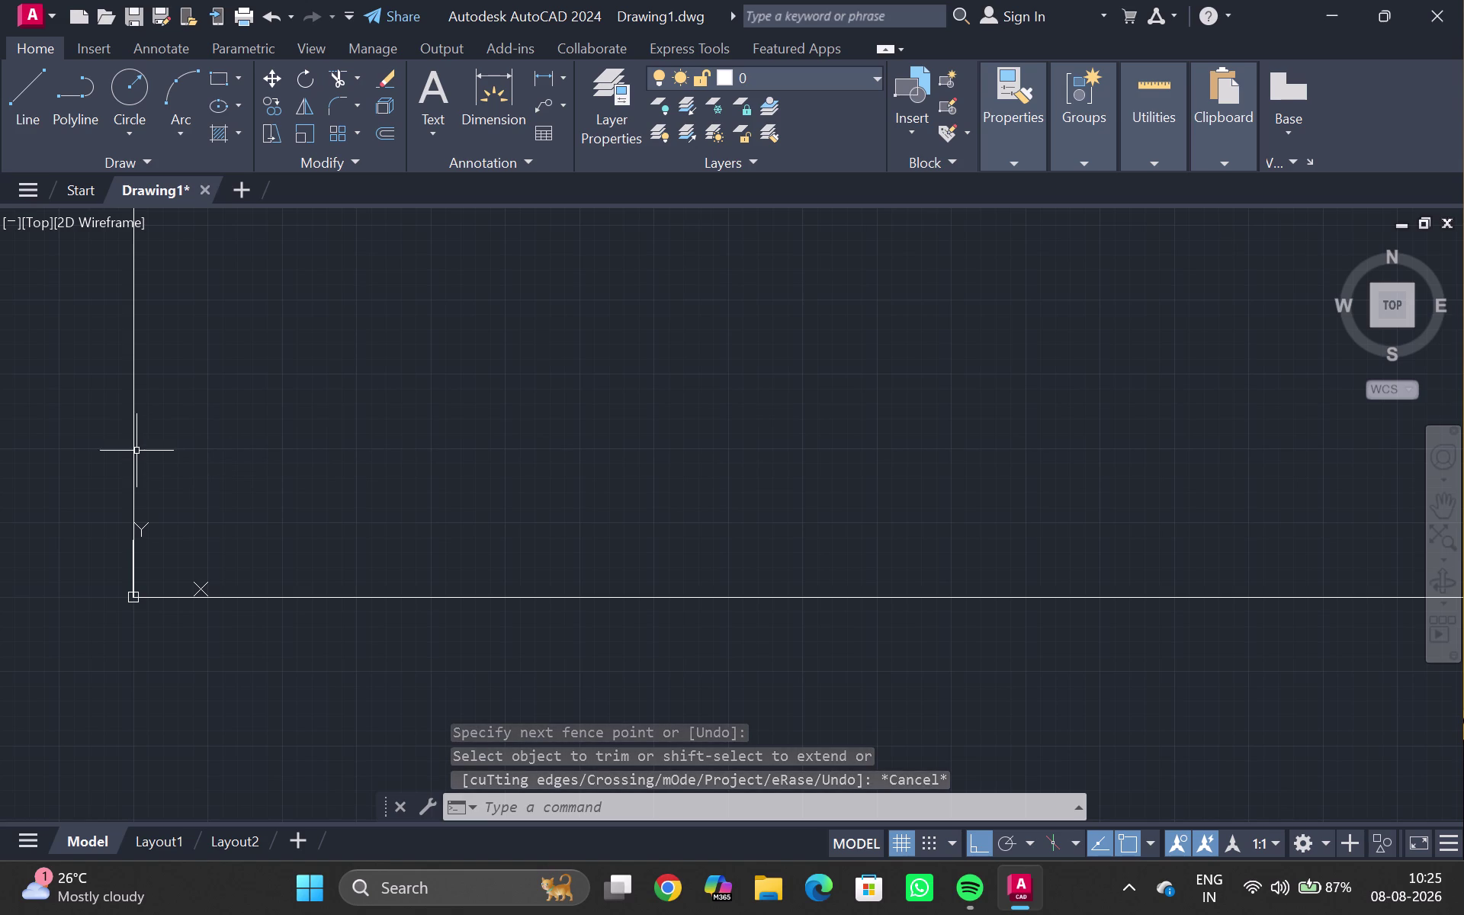
click(133, 433)
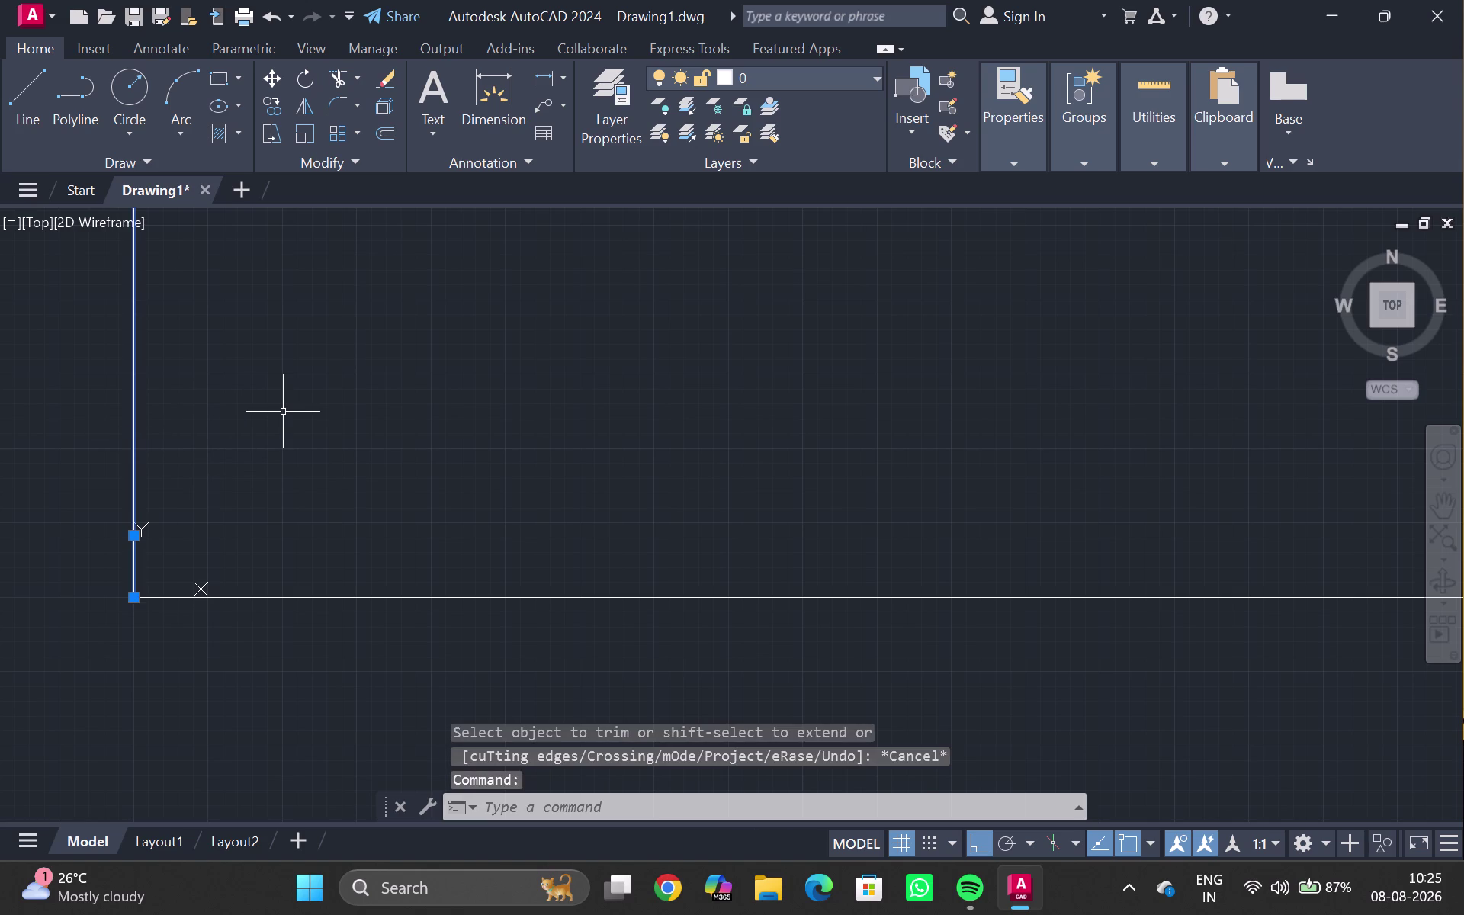
Offset the vertical base line 26' to the right.
key(o)
key(Return)
text(2)
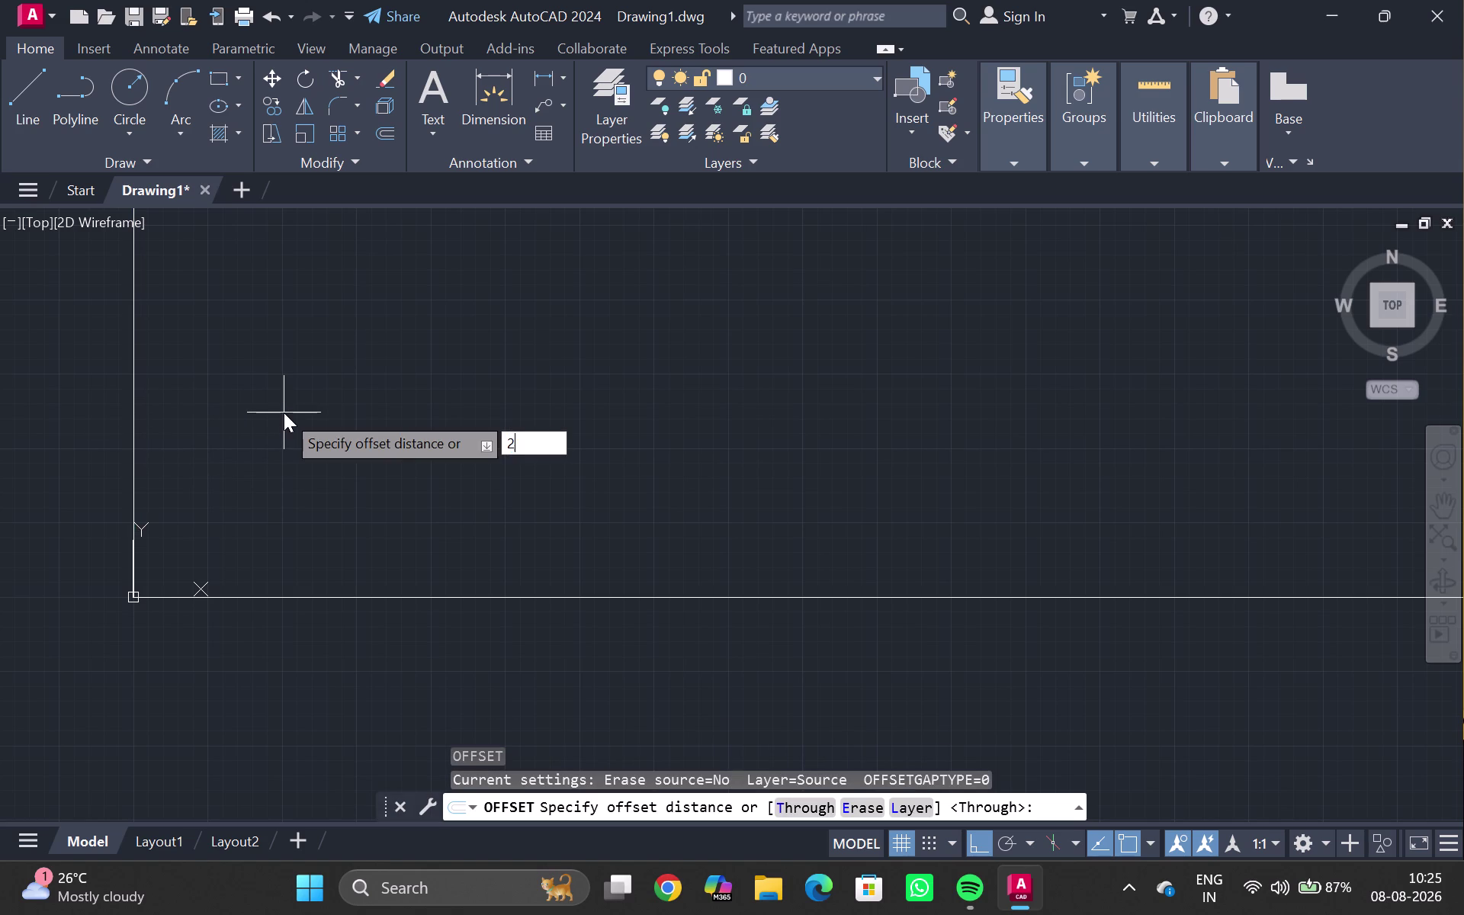
text(6')
key(Return)
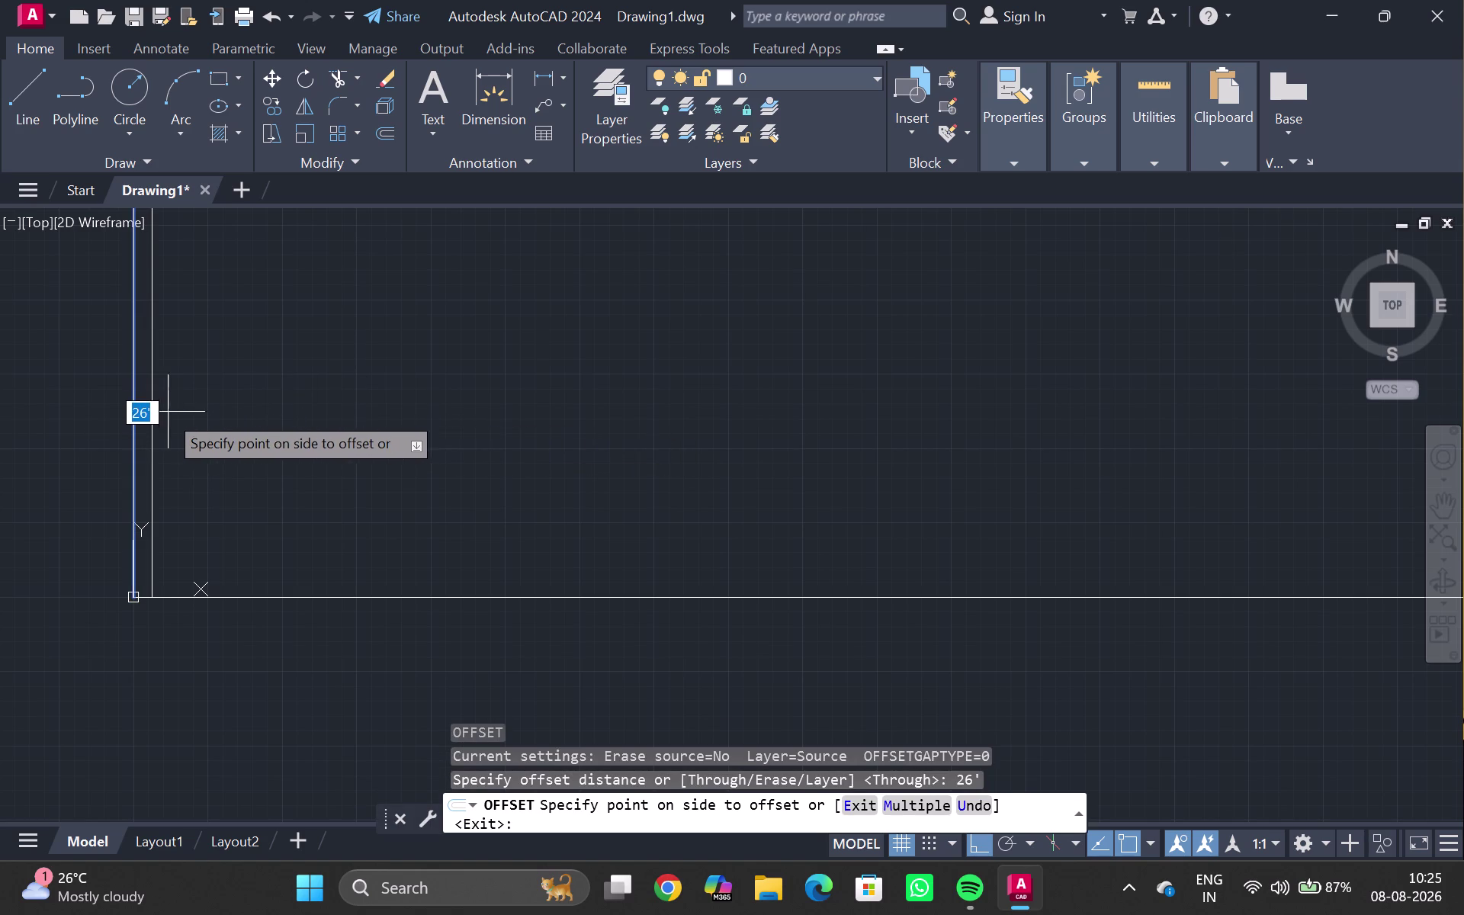
scroll(up, 3)
middle_drag(120, 516, 359, 267)
scroll(up, 3)
middle_drag(389, 631, 471, 238)
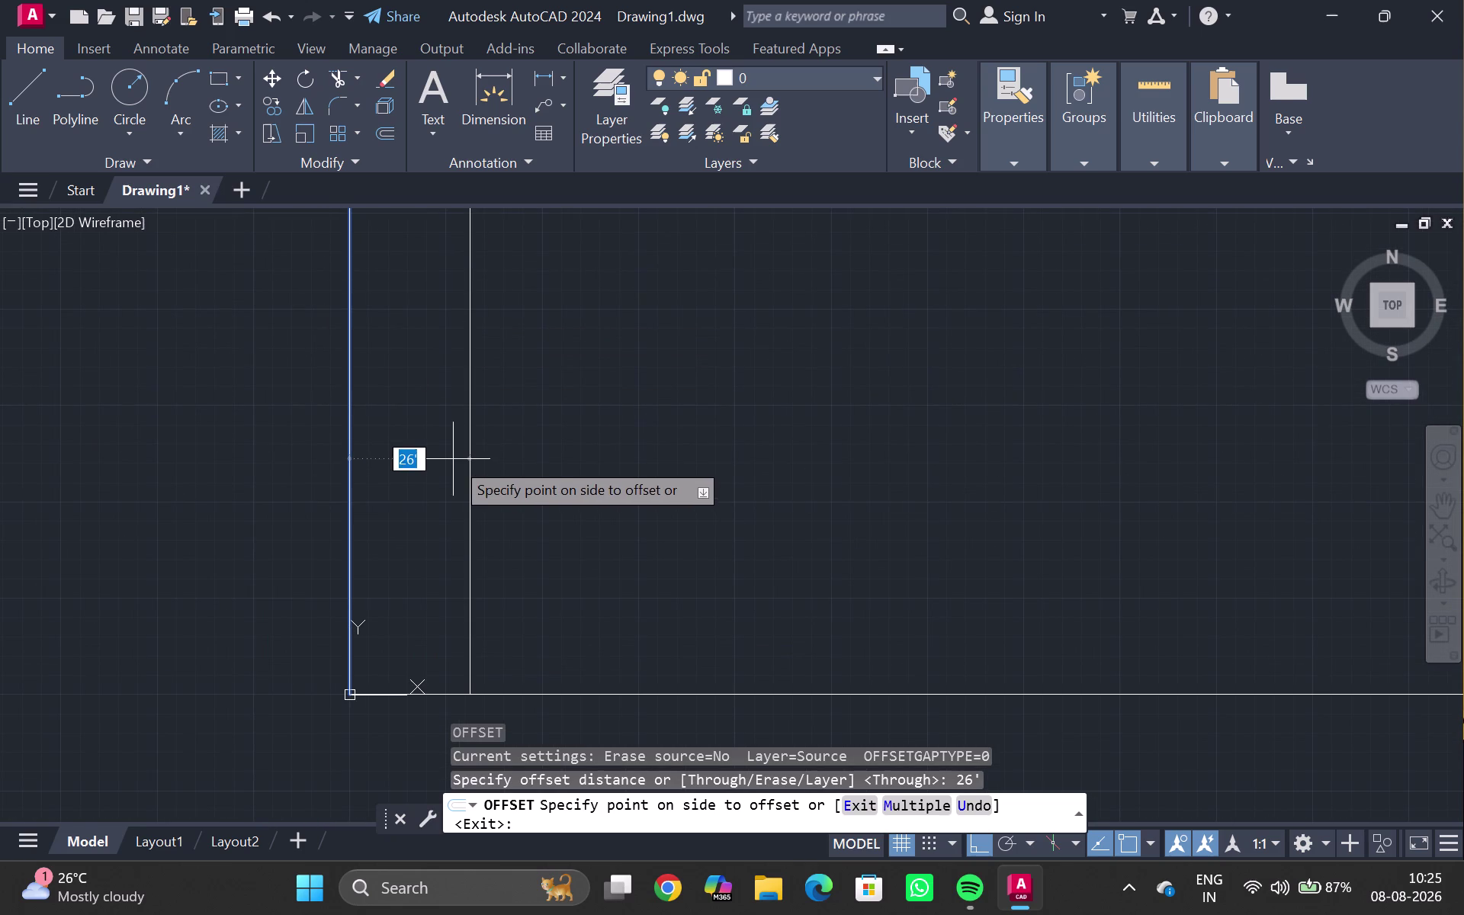
click(452, 459)
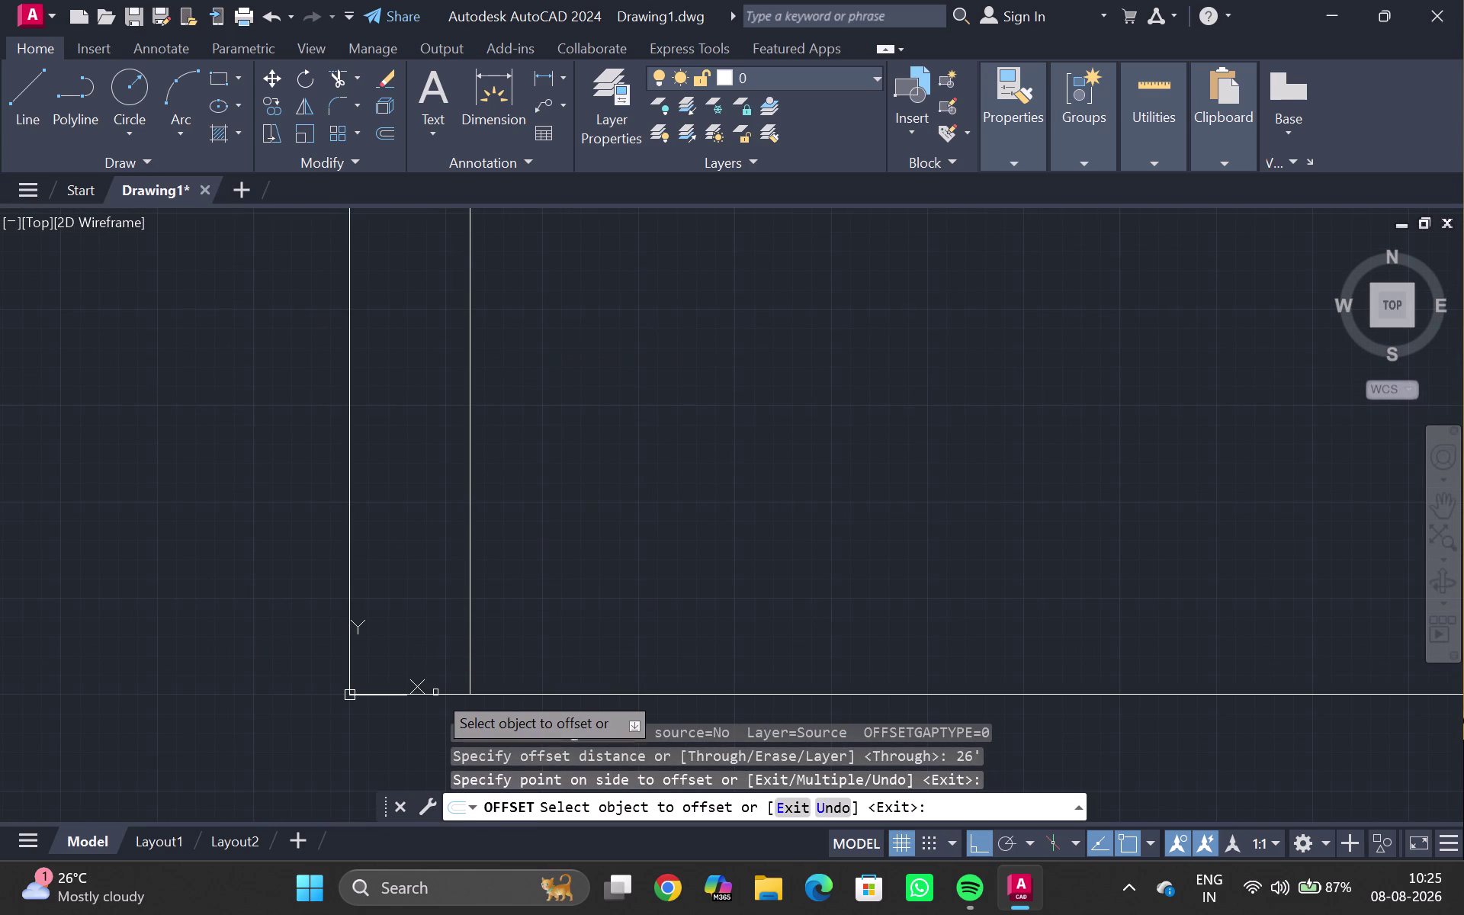
Offset the bottom base line 42' upward.
click(435, 695)
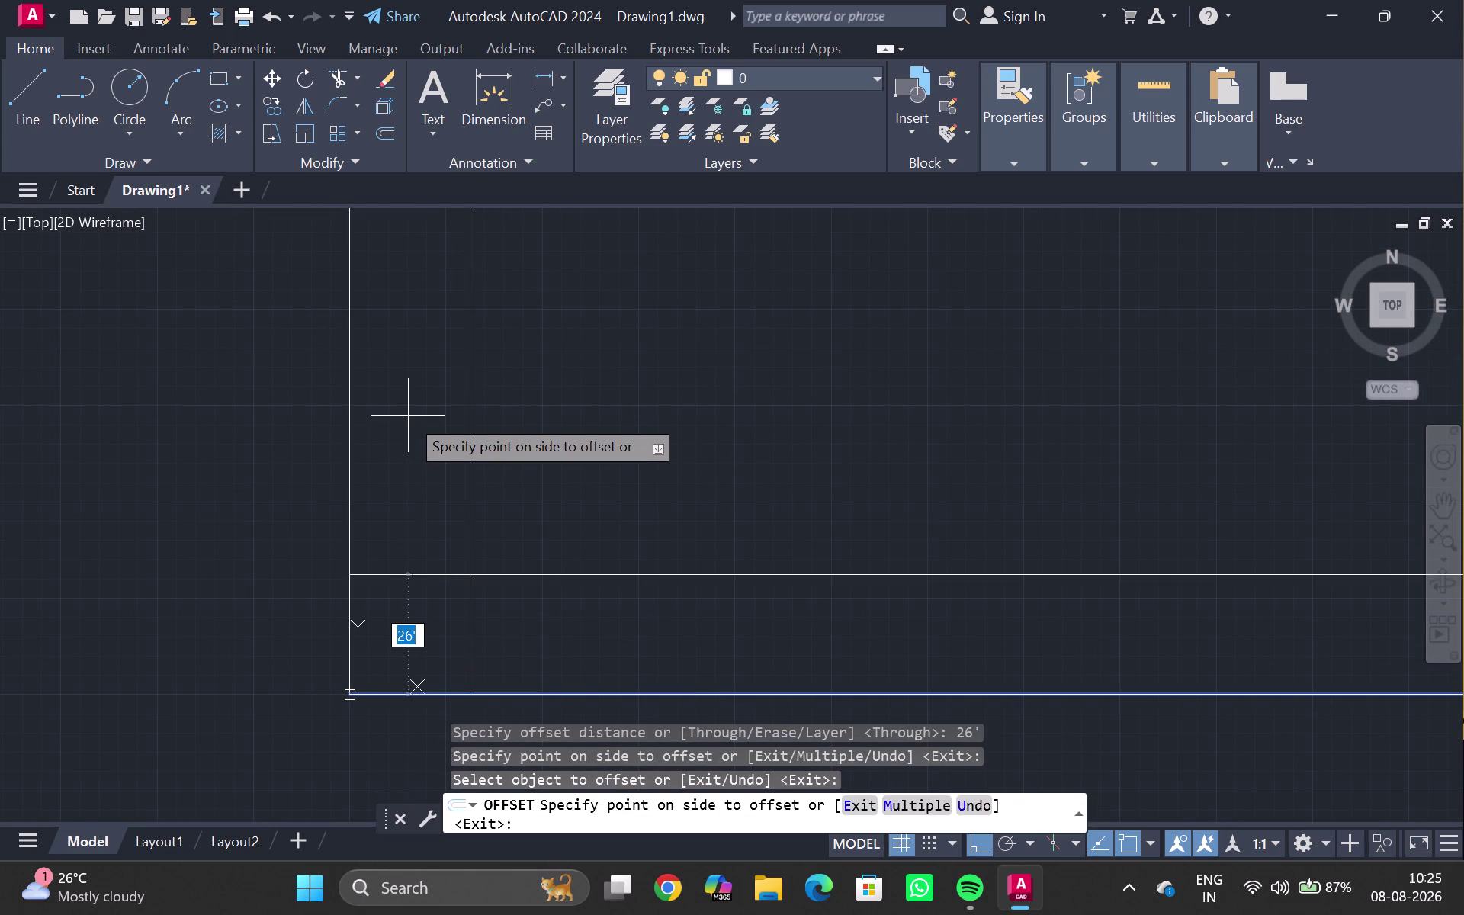
text(42)
key(apostrophe)
key(Return)
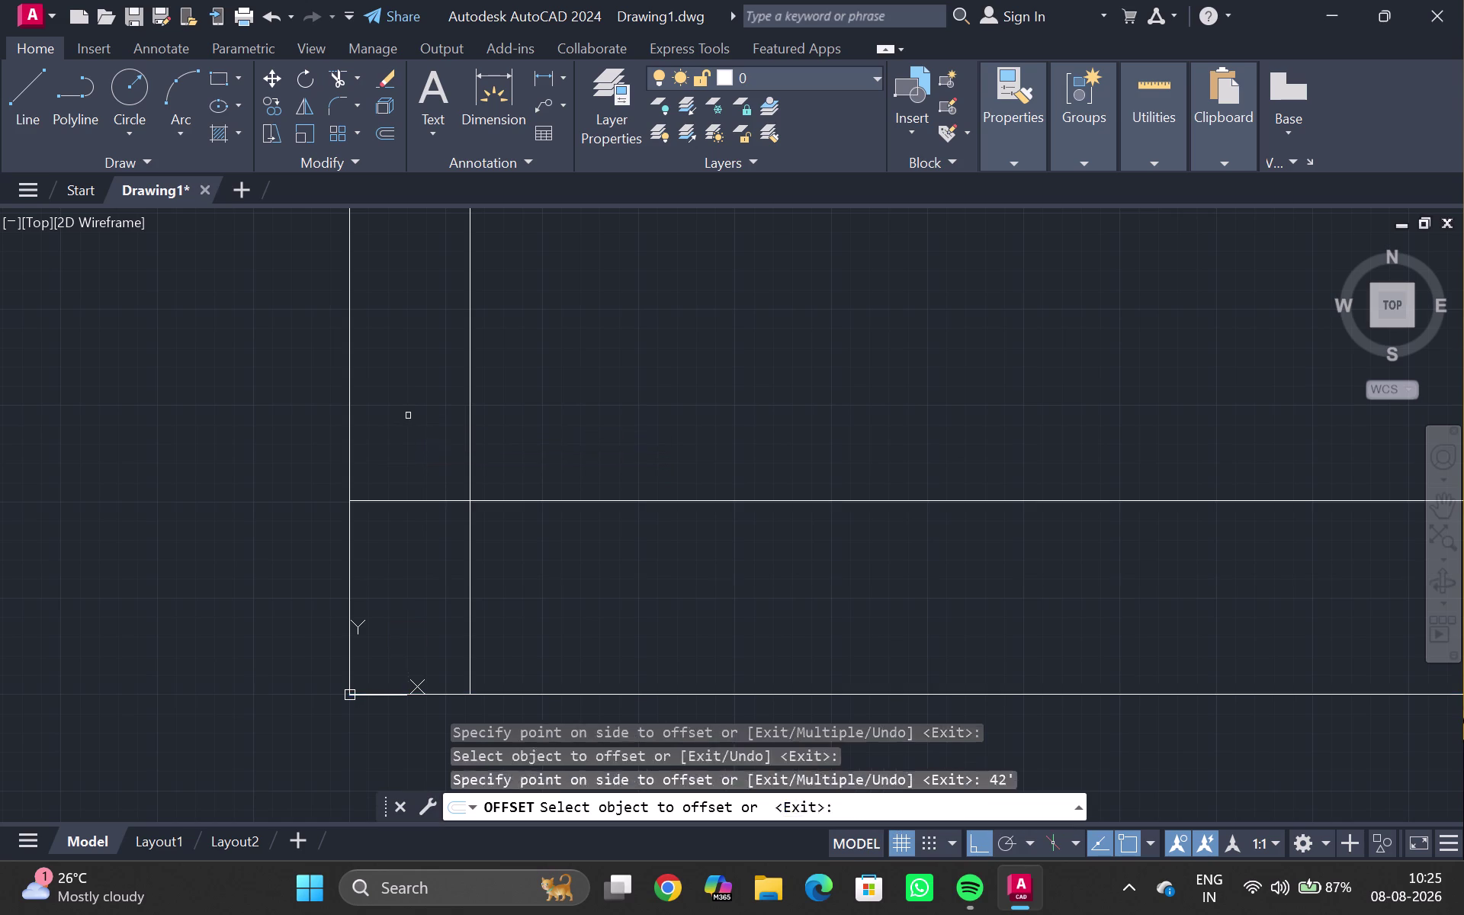
click(411, 386)
key(Escape)
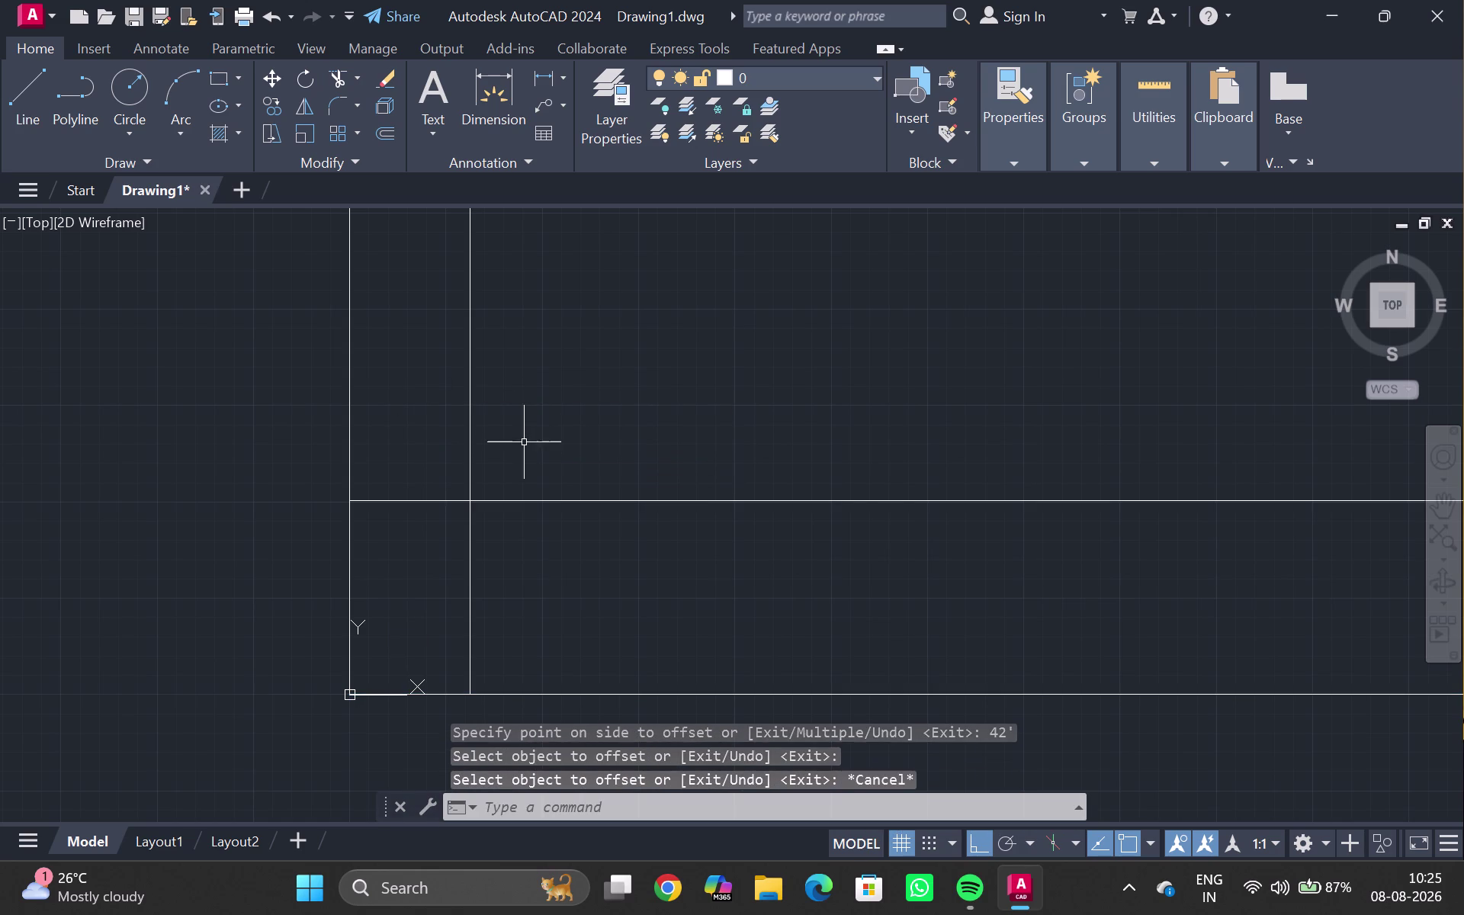
Fence-trim the line ends overhanging beyond the rectangle.
text(tr)
key(Return)
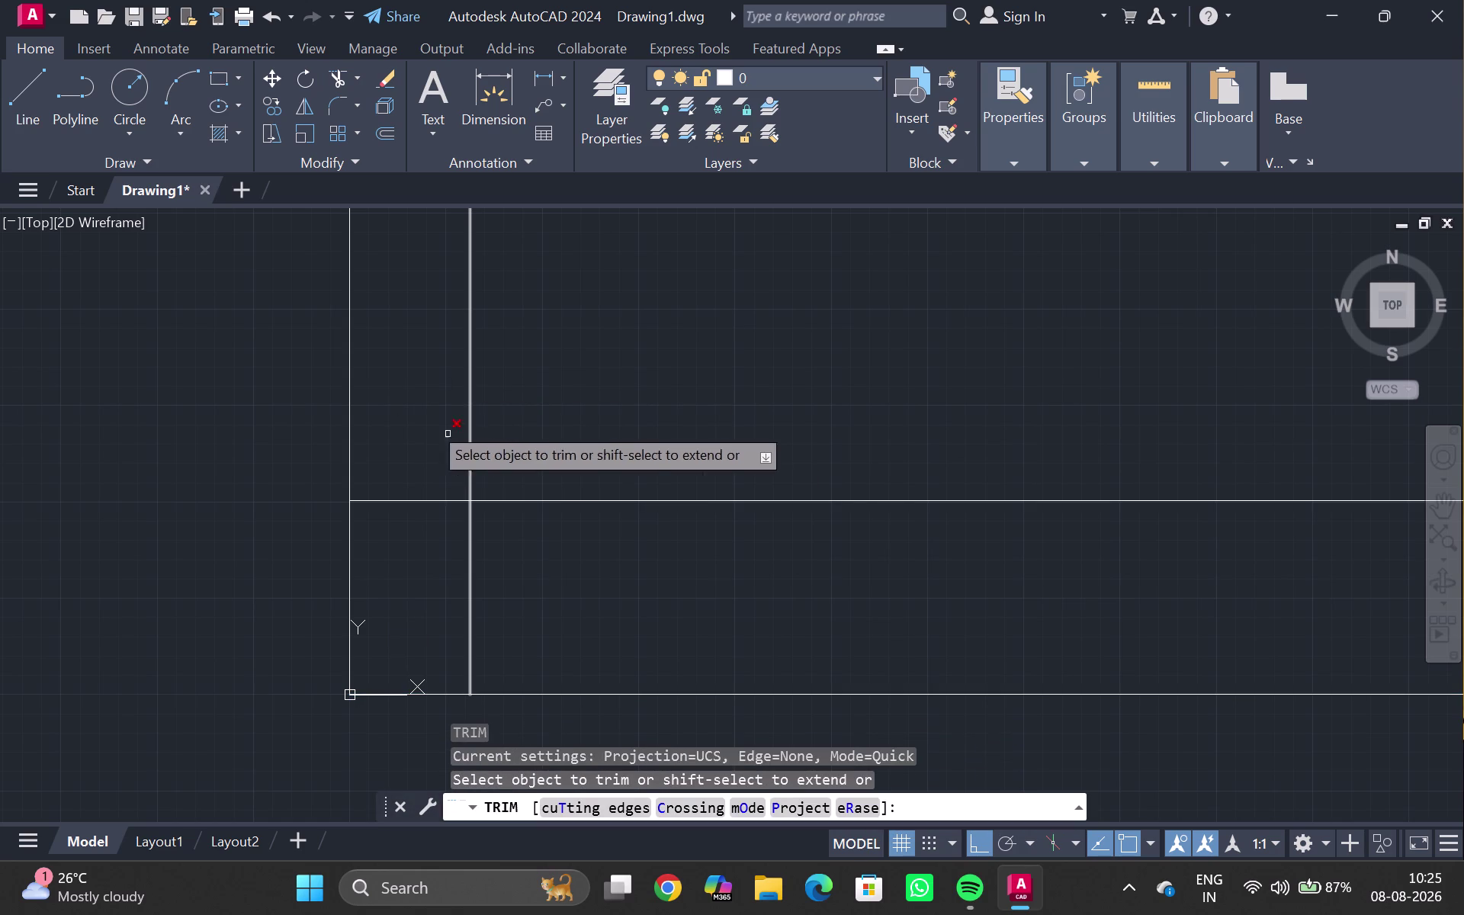
drag(322, 384, 906, 551)
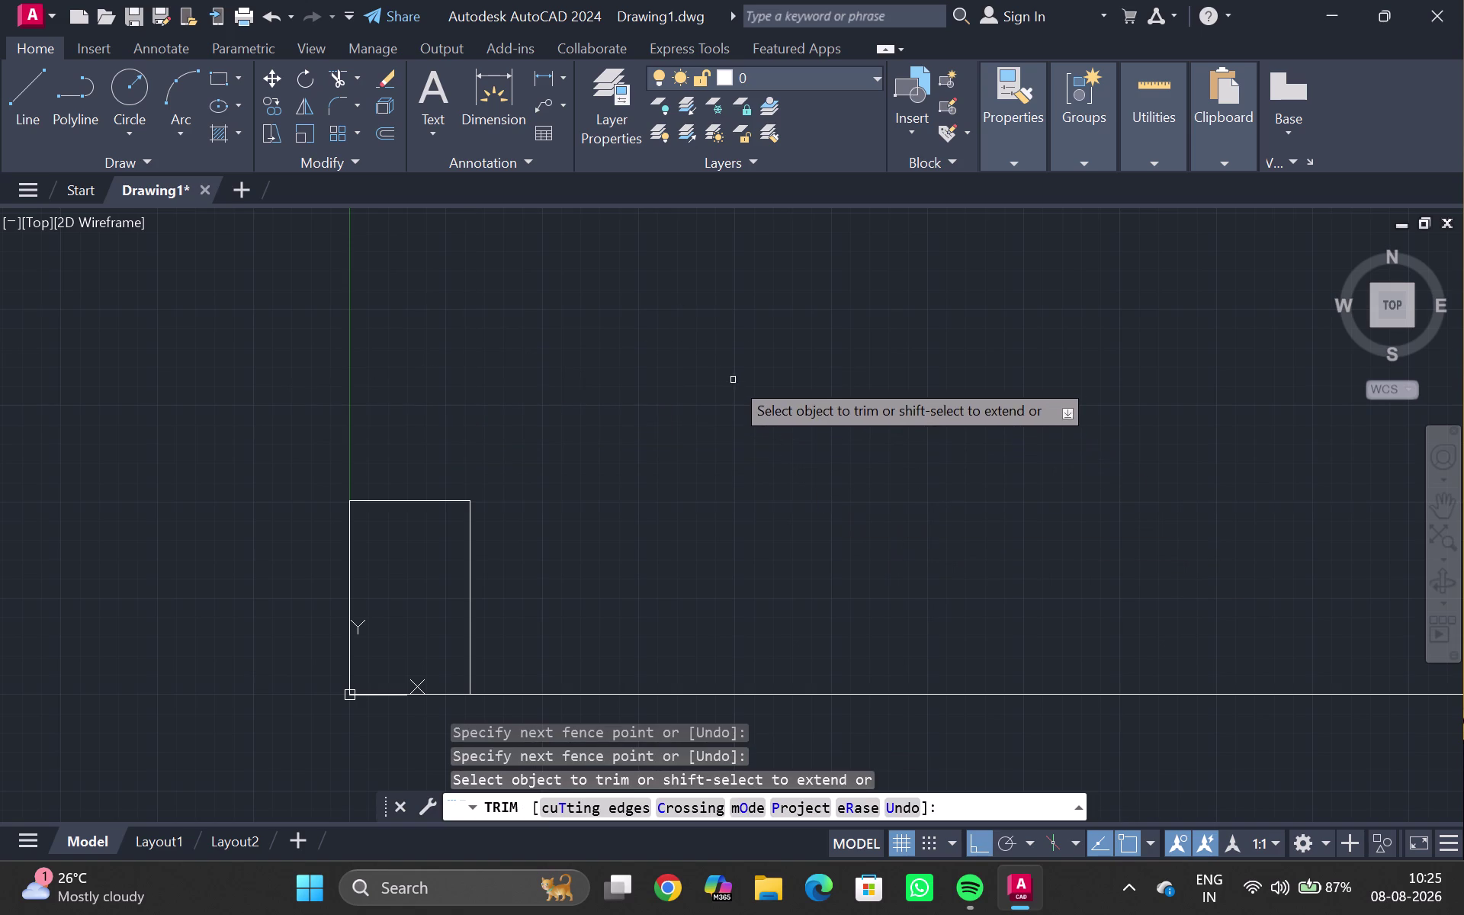
key(Escape)
key(grave)
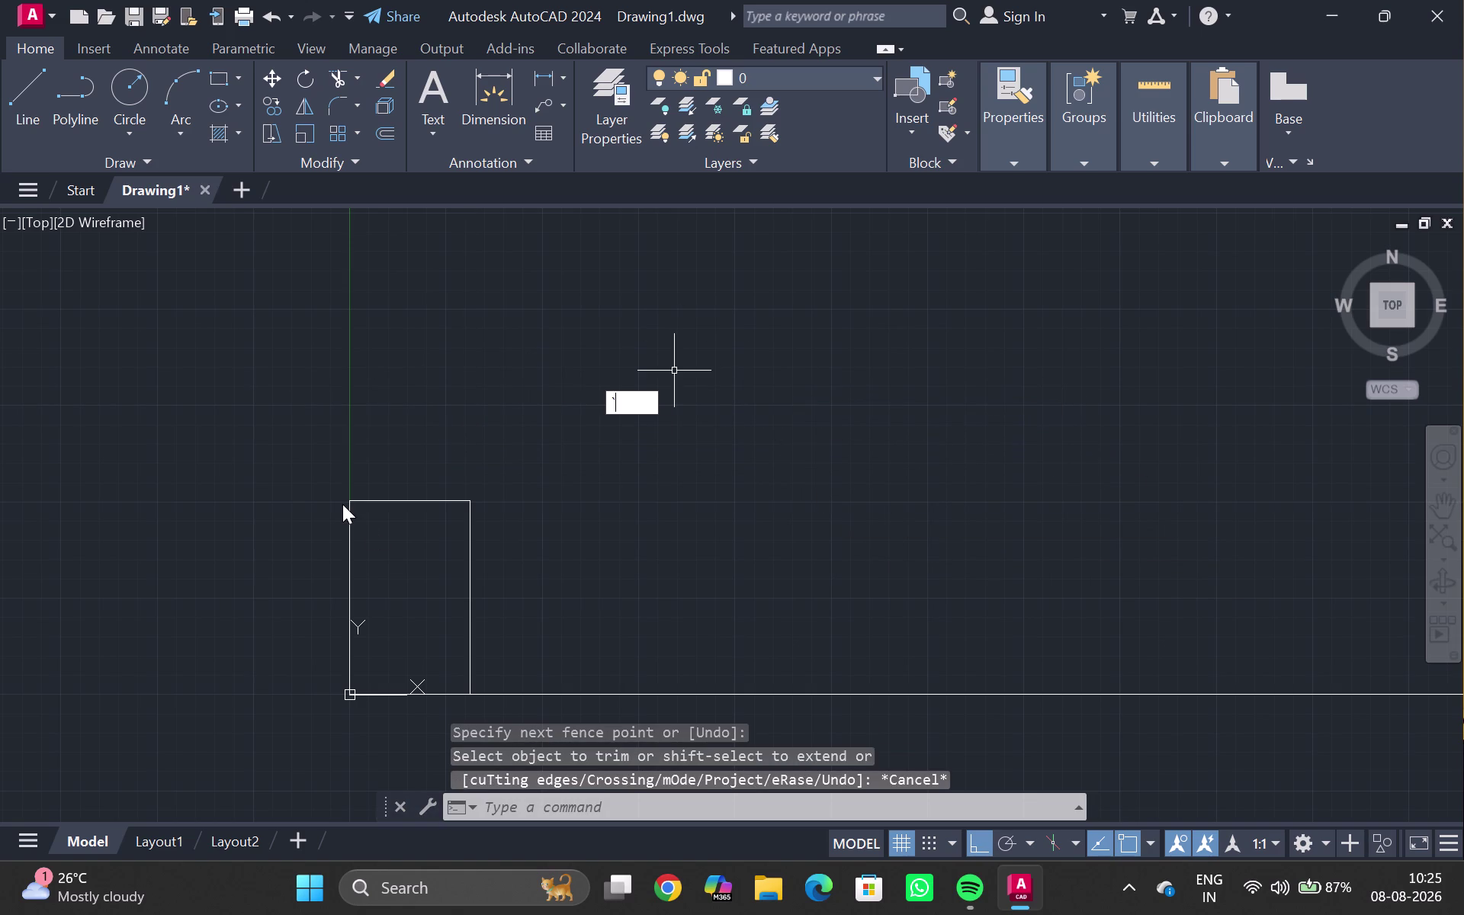
key(Escape)
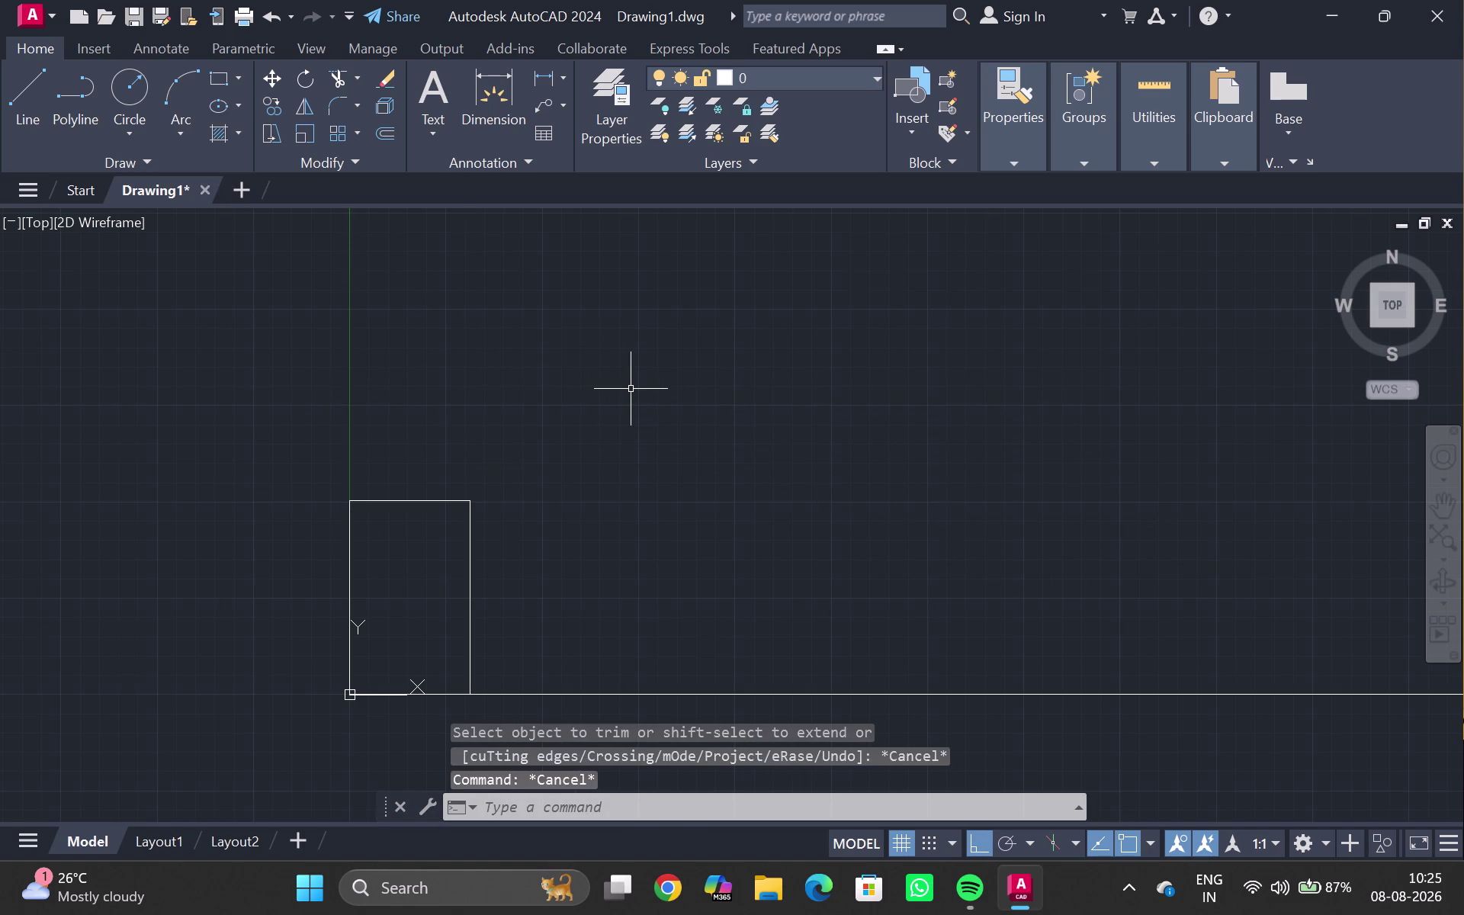
middle_drag(544, 619, 508, 406)
Trim the bottom line's remaining extension to close the 26' by 42' rectangle.
text(tr)
key(Return)
drag(503, 441, 517, 470)
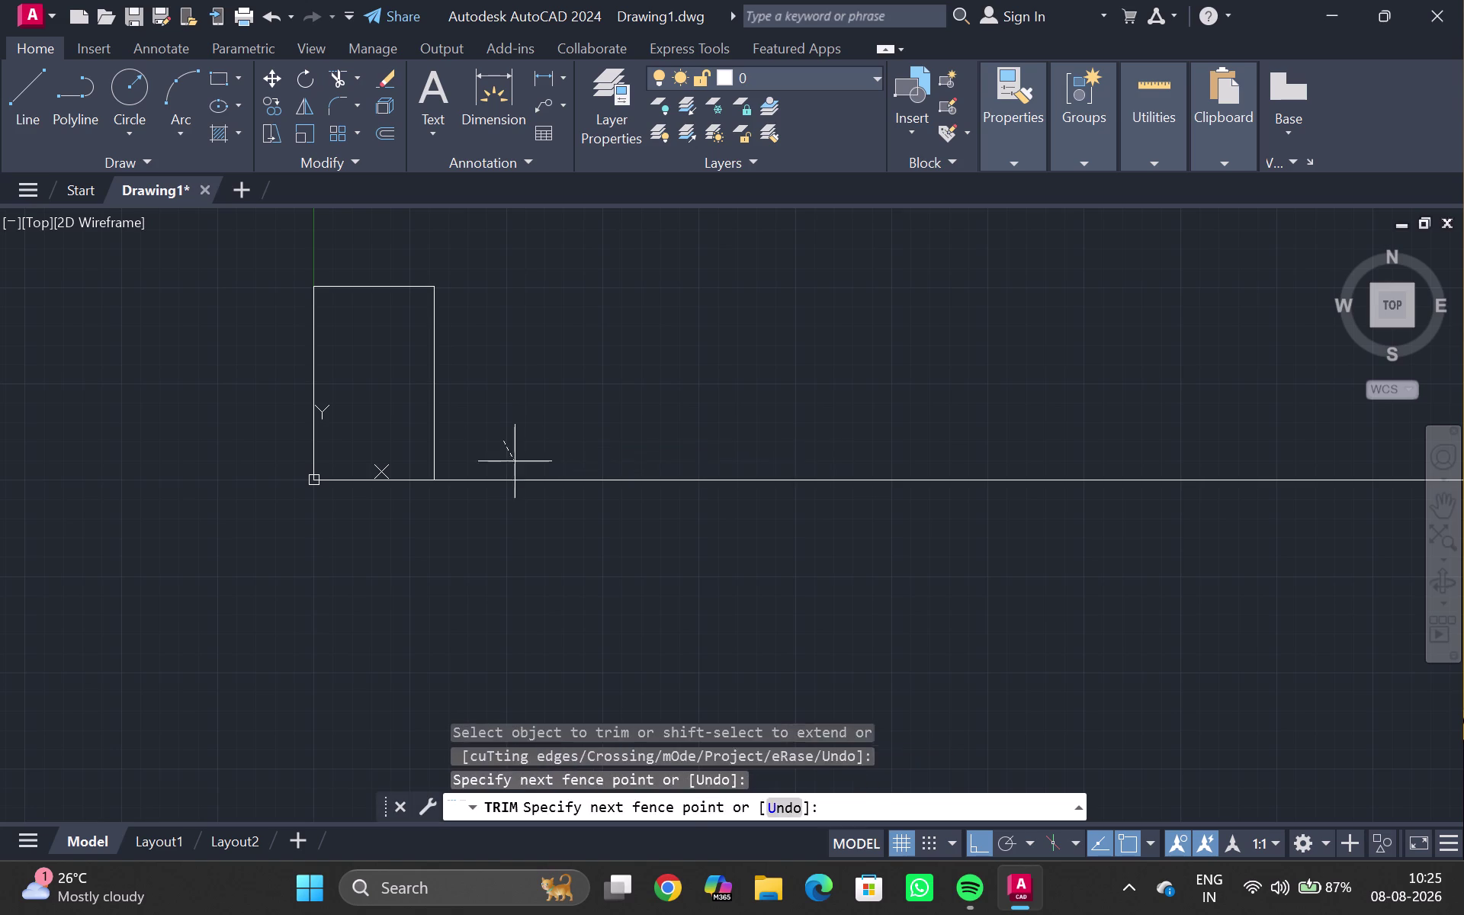
drag(517, 470, 570, 533)
key(Escape)
scroll(up, 3)
middle_drag(378, 387, 428, 483)
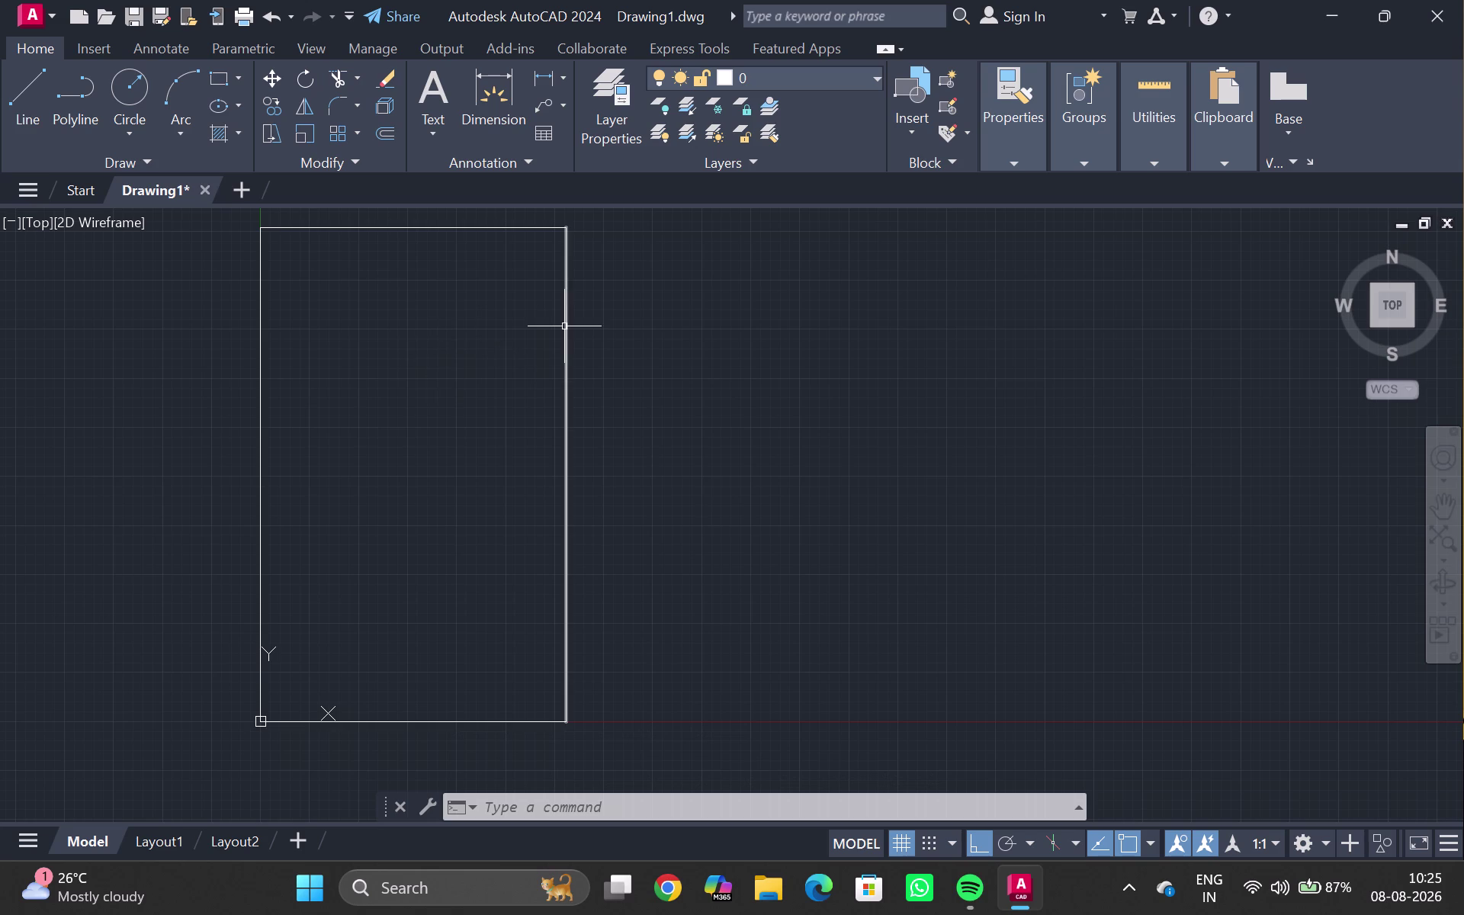
text(d)
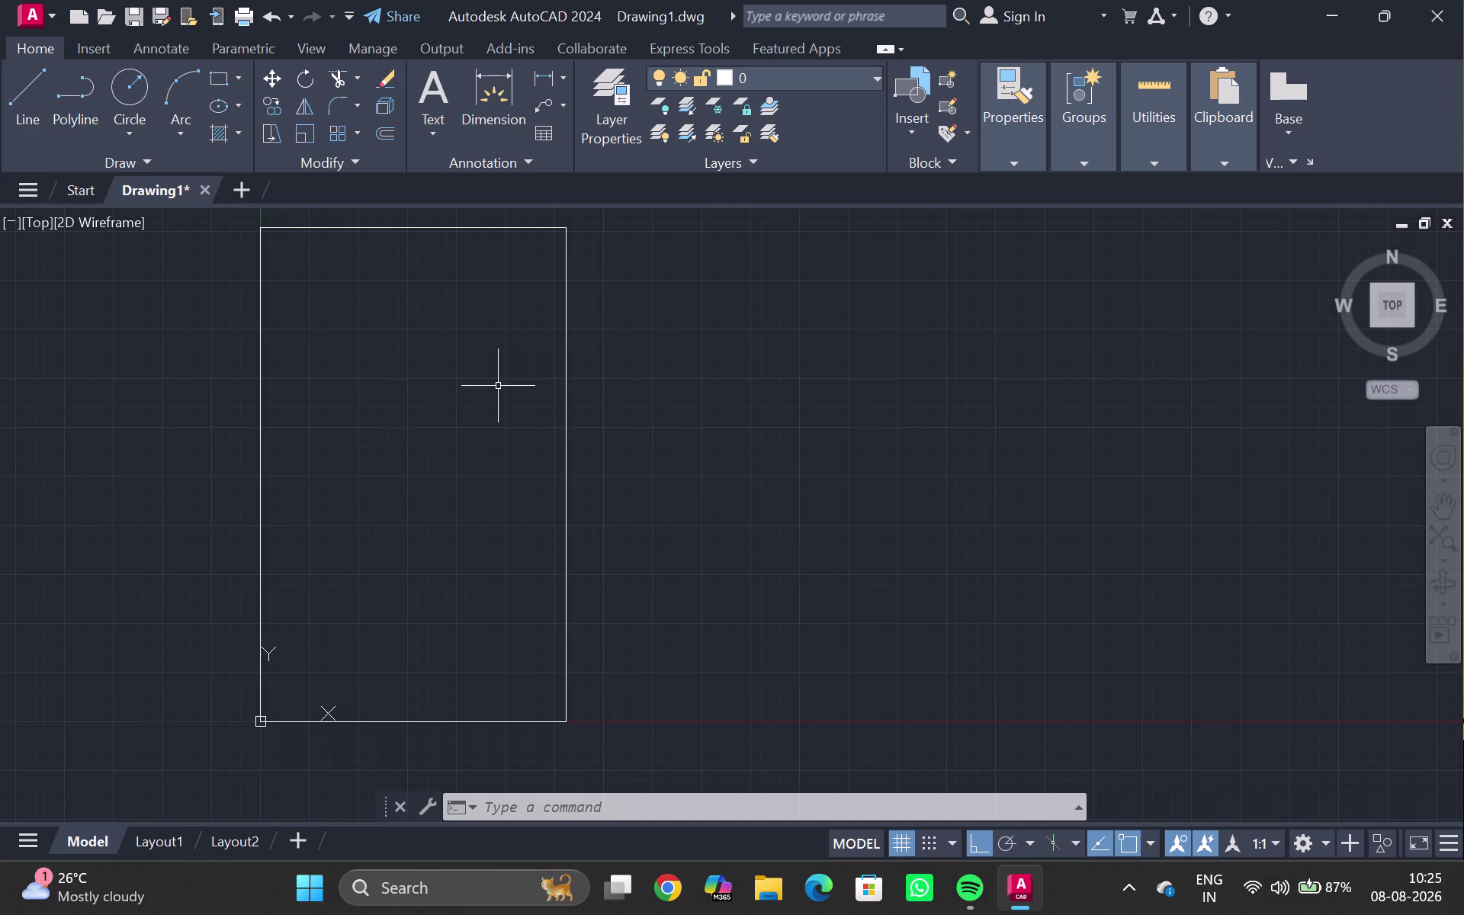
text(li)
key(Return)
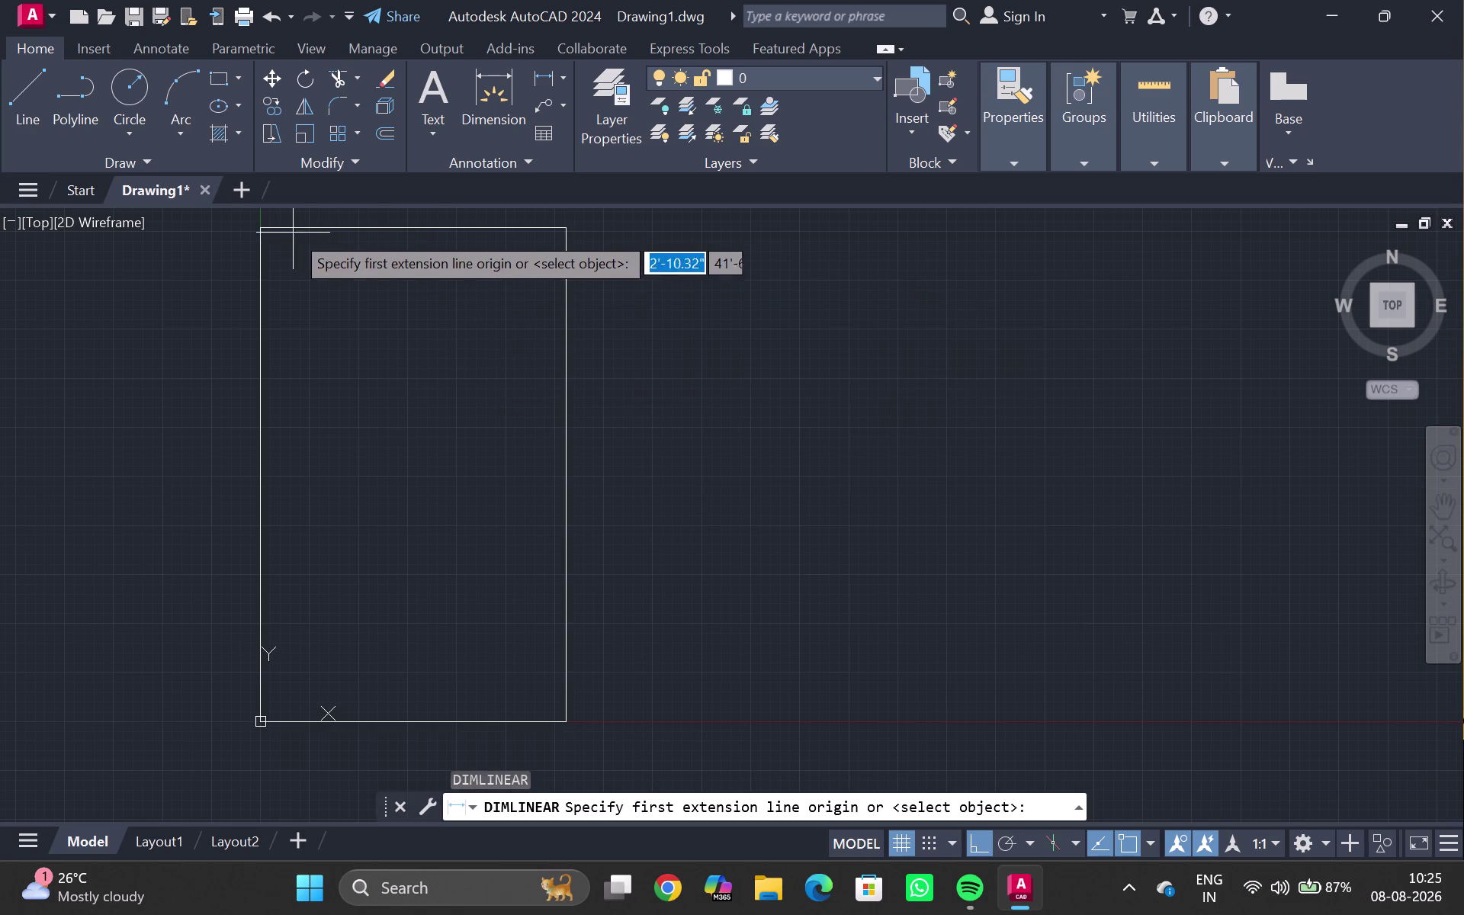
click(261, 226)
double_click(568, 232)
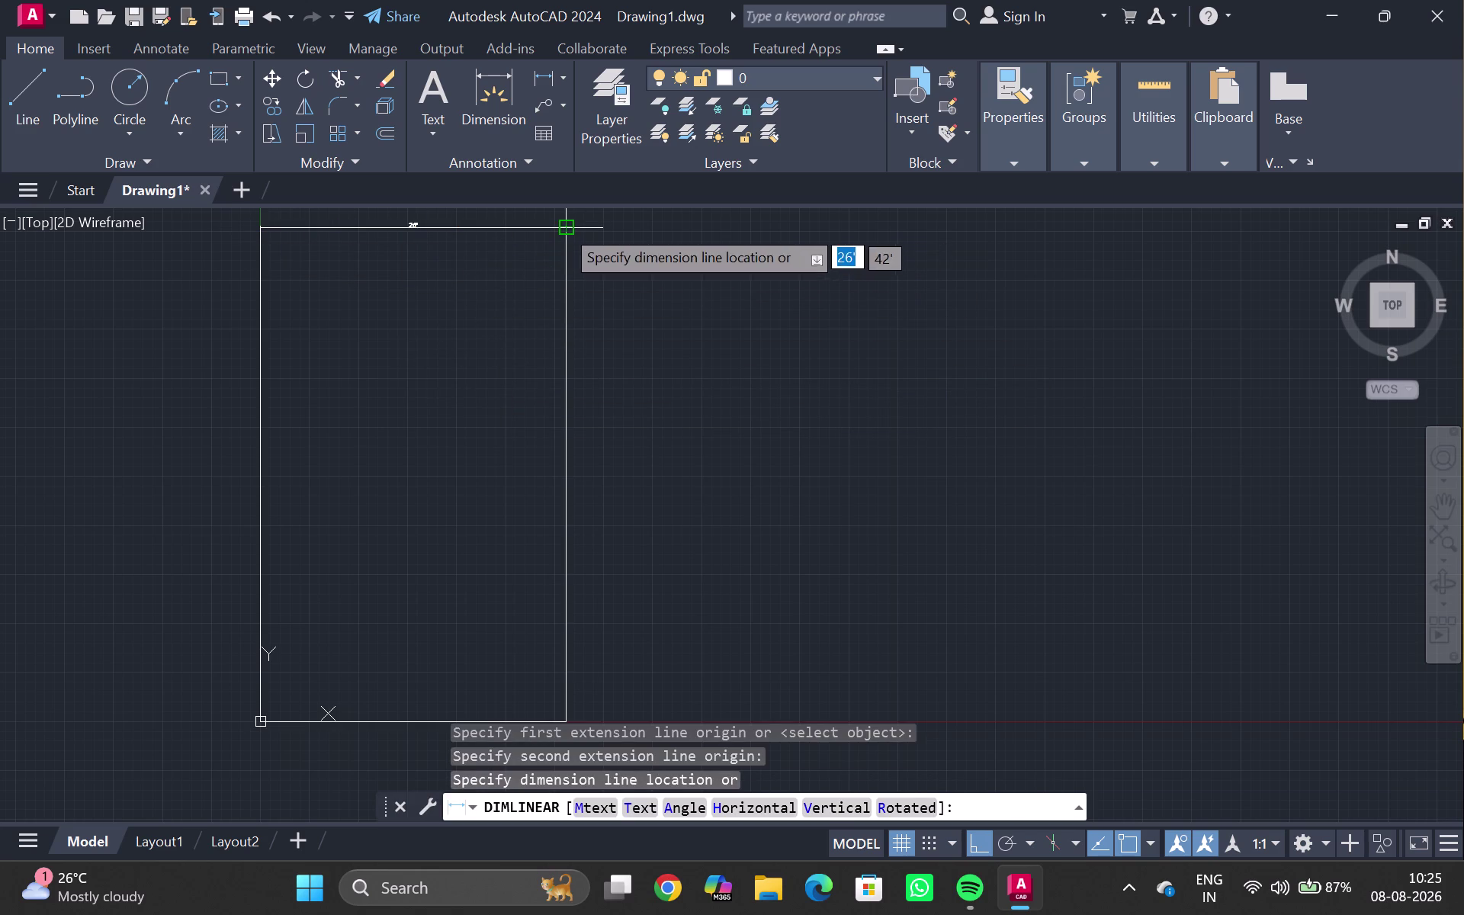
scroll(up, 3)
scroll(down, 3)
key(Escape)
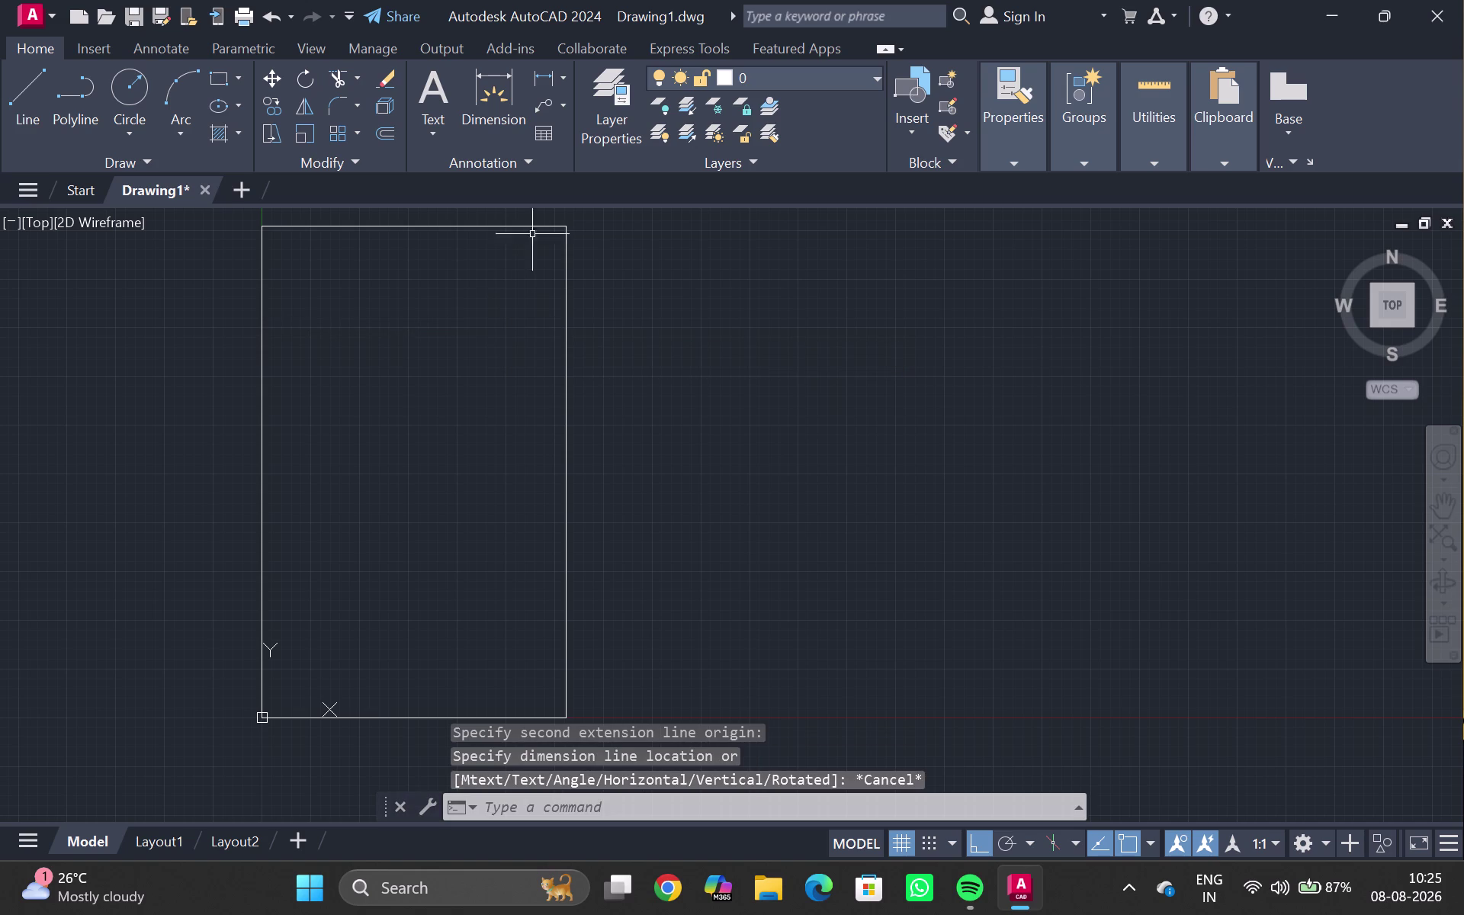
key(Return)
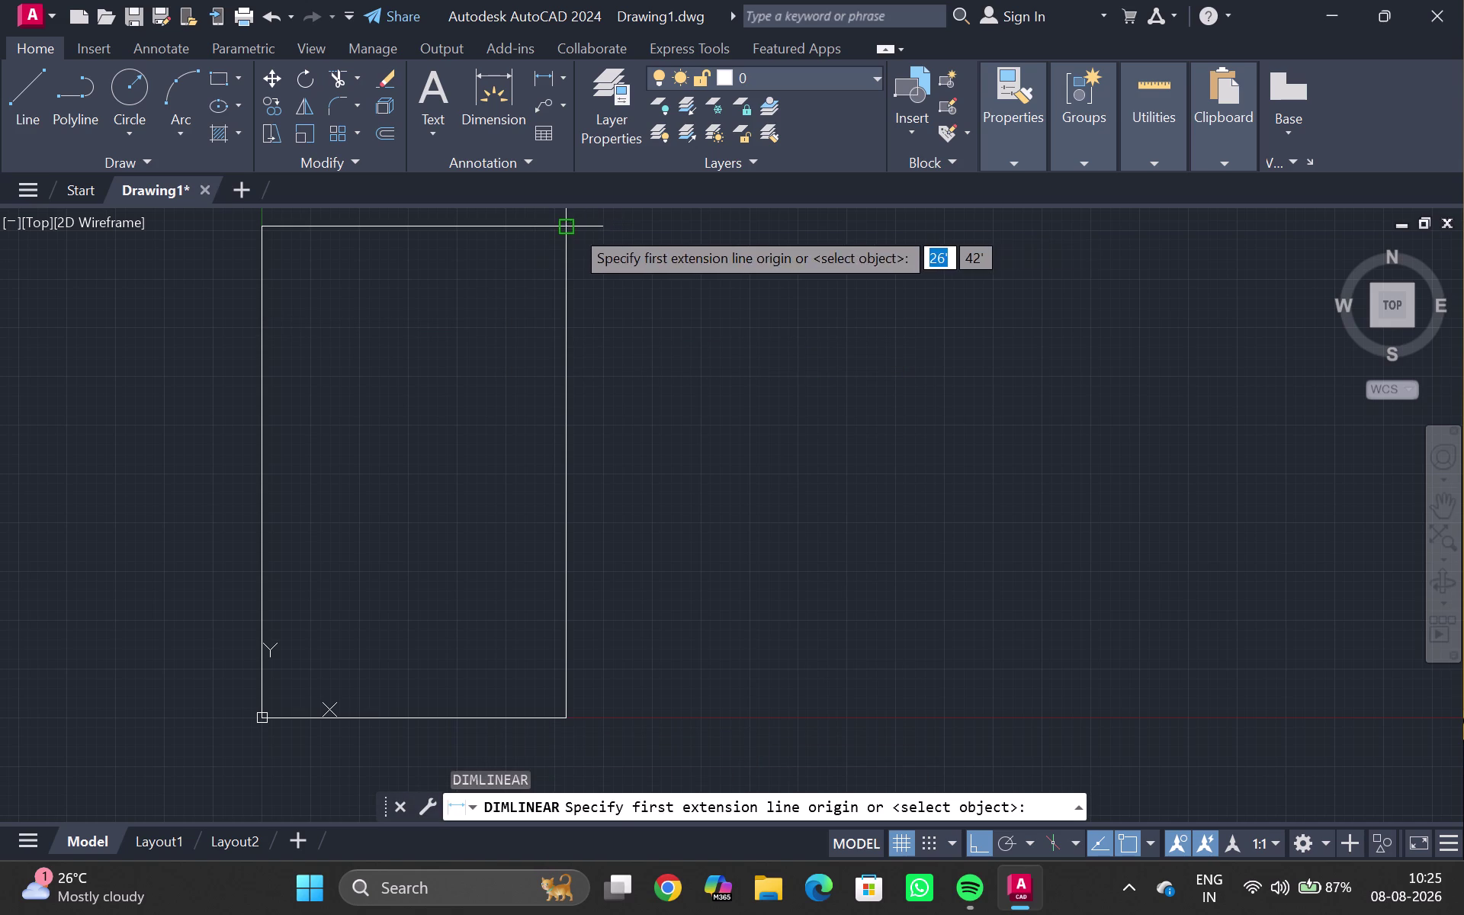
click(572, 227)
click(568, 723)
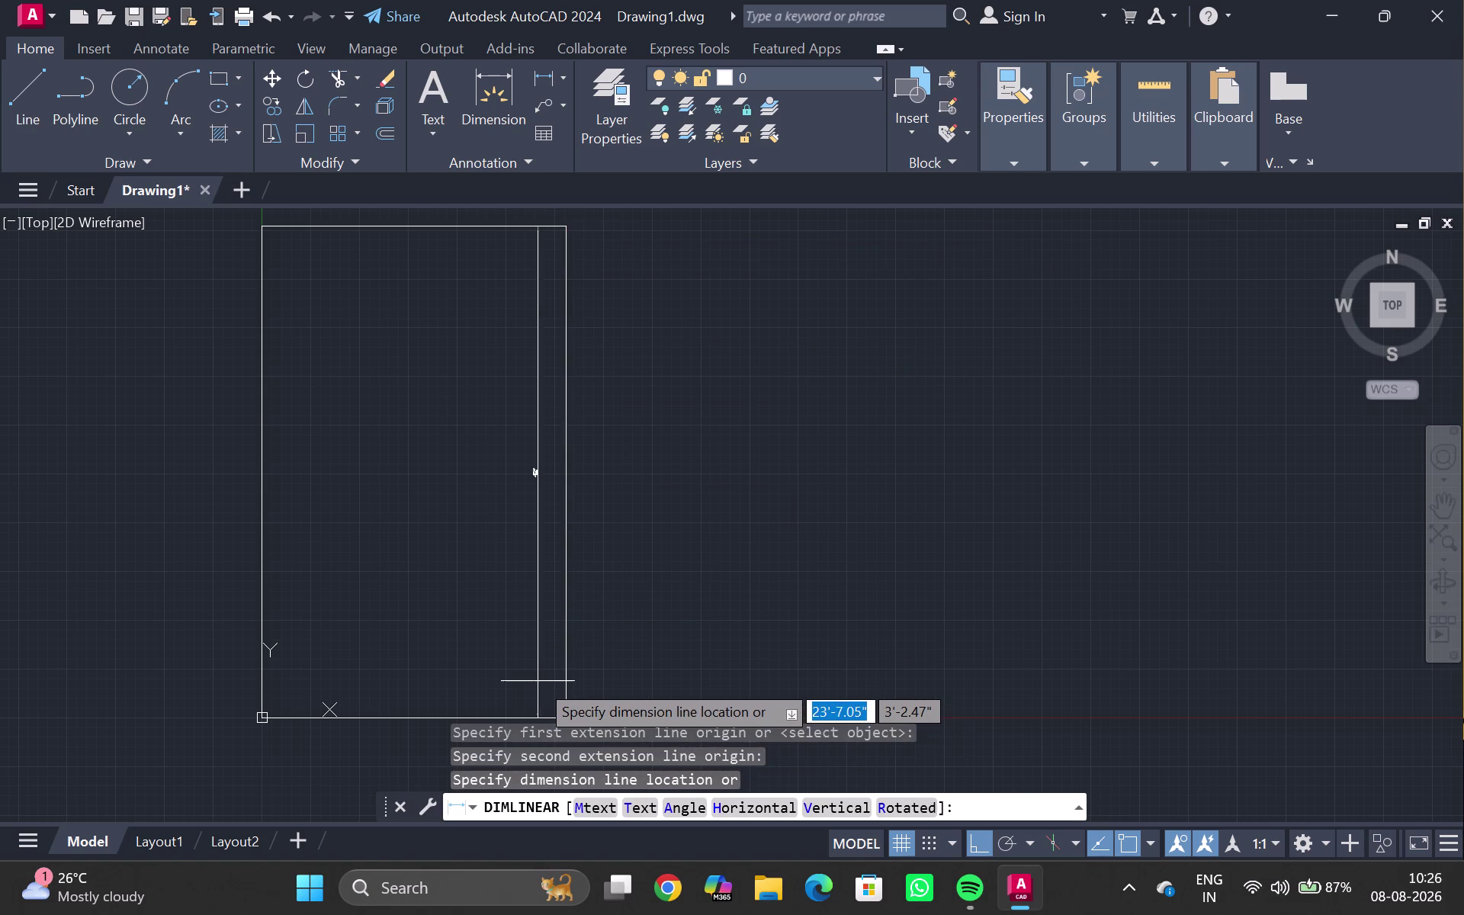
scroll(up, 3)
middle_drag(532, 690, 531, 816)
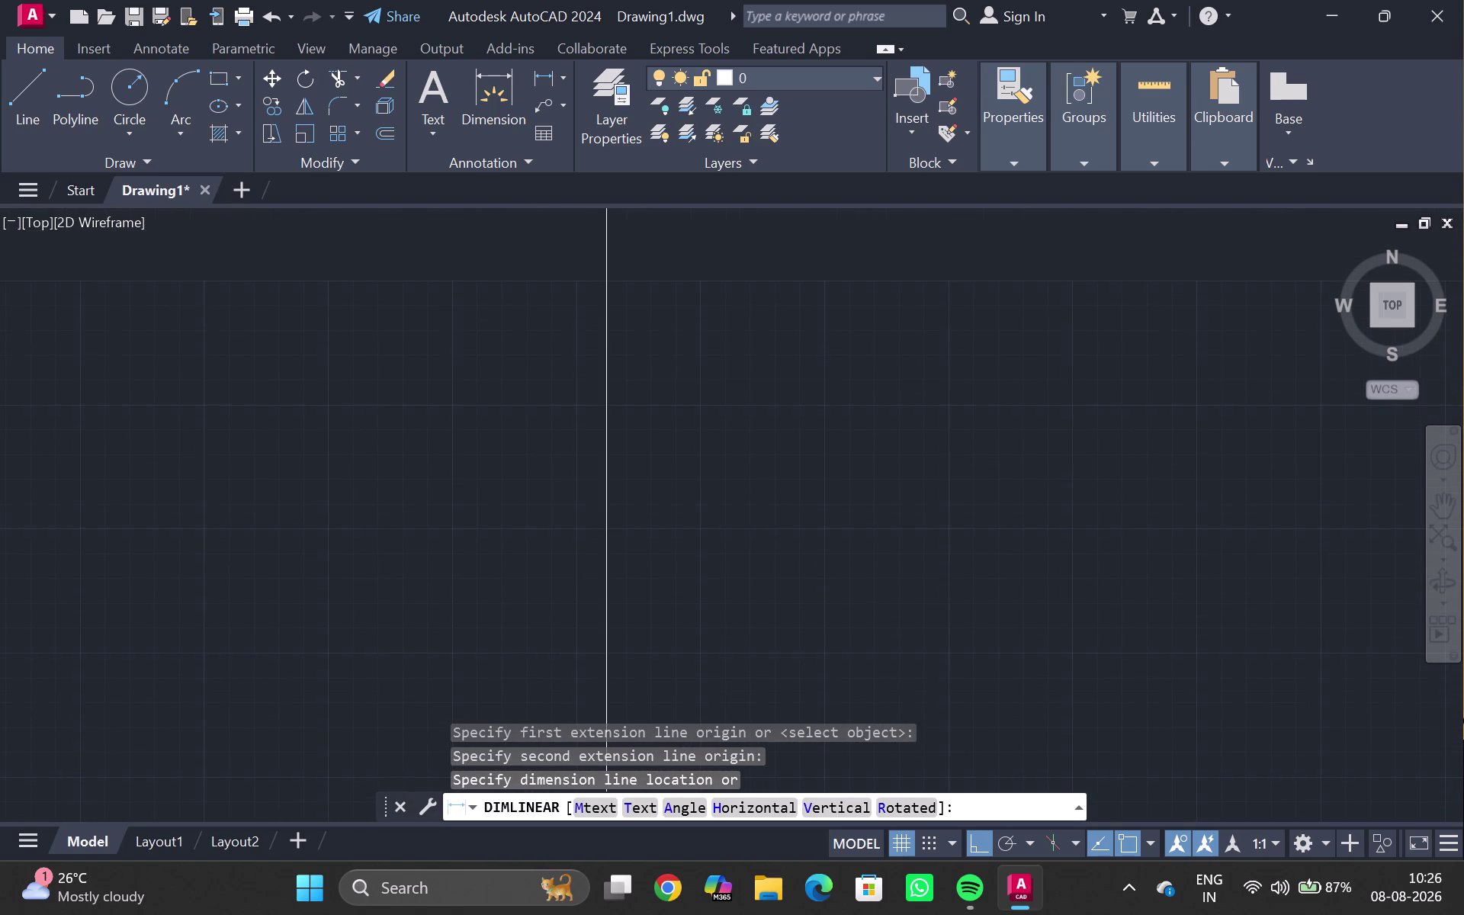
key(Escape)
scroll(down, 3)
middle_drag(455, 538, 465, 546)
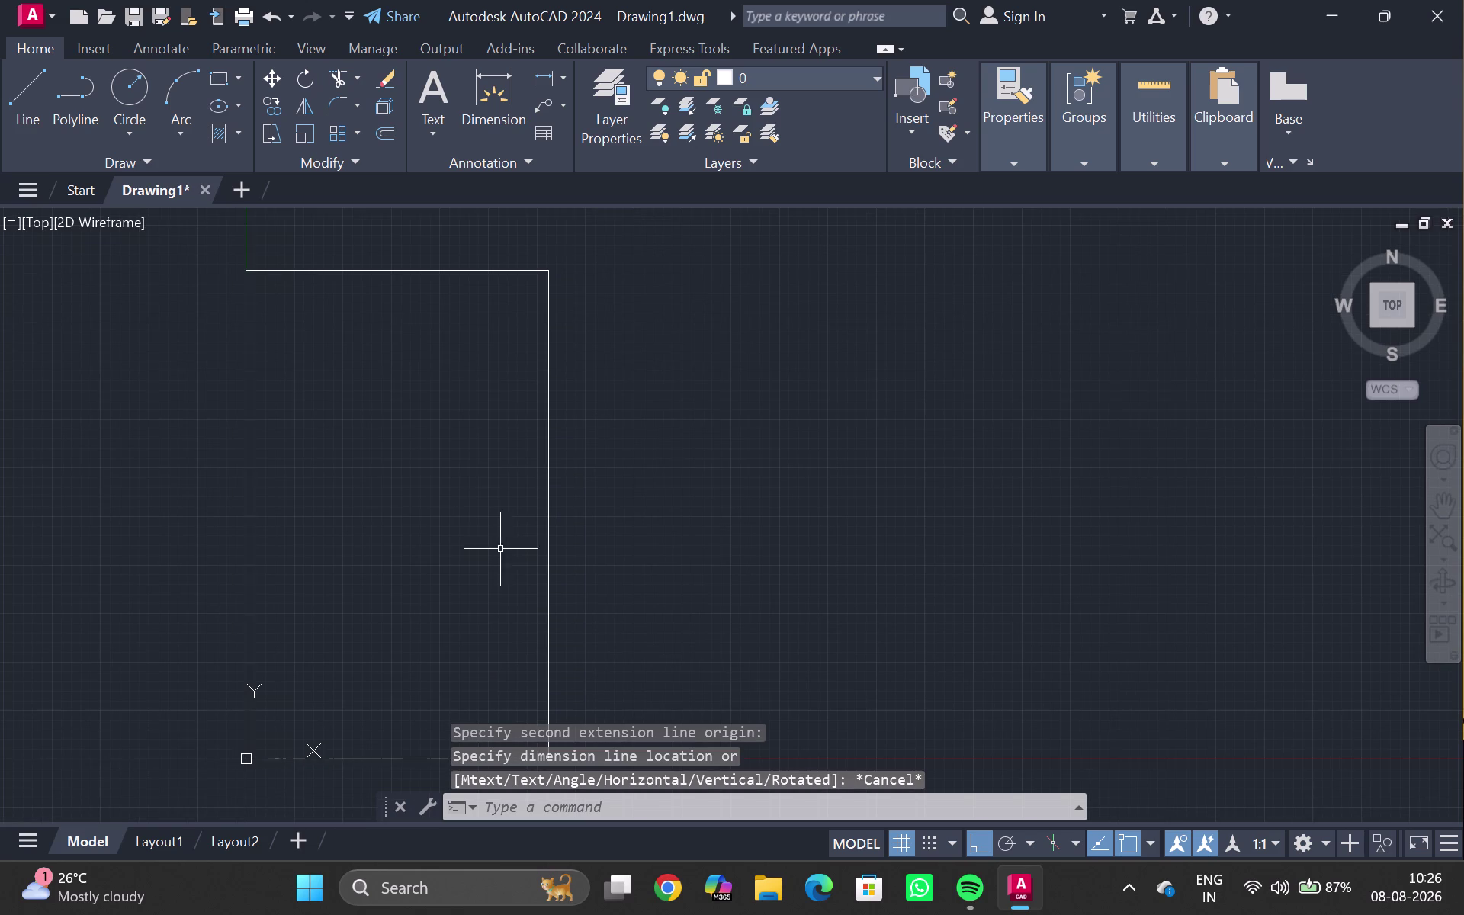
scroll(down, 3)
middle_click(466, 424)
Join the four rectangle lines into a single polyline.
drag(213, 230, 1042, 914)
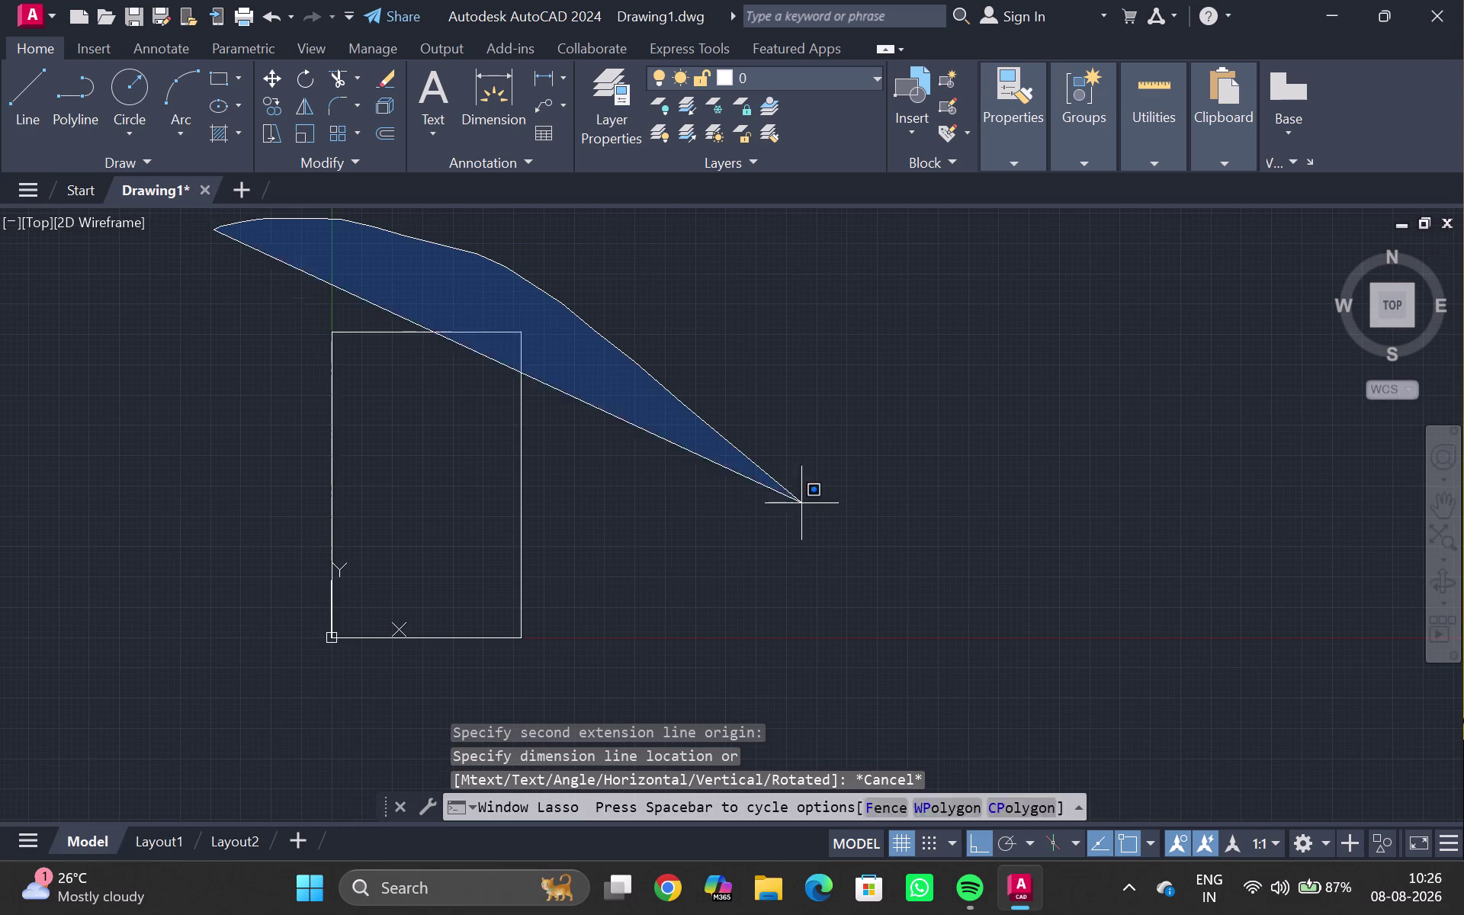
drag(1042, 914, 57, 408)
key(j)
key(Return)
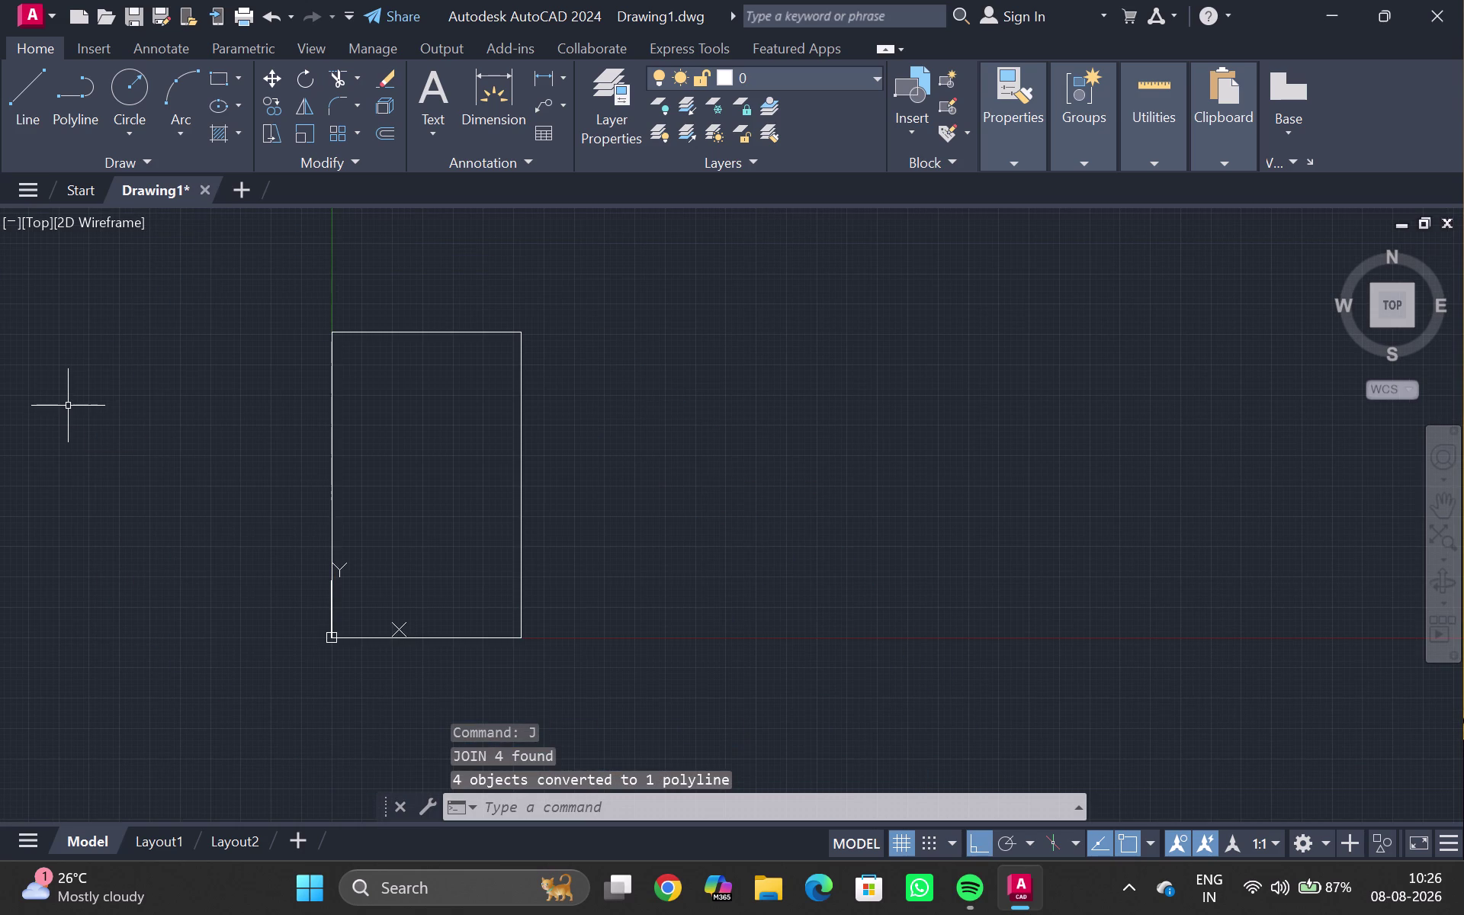
click(500, 332)
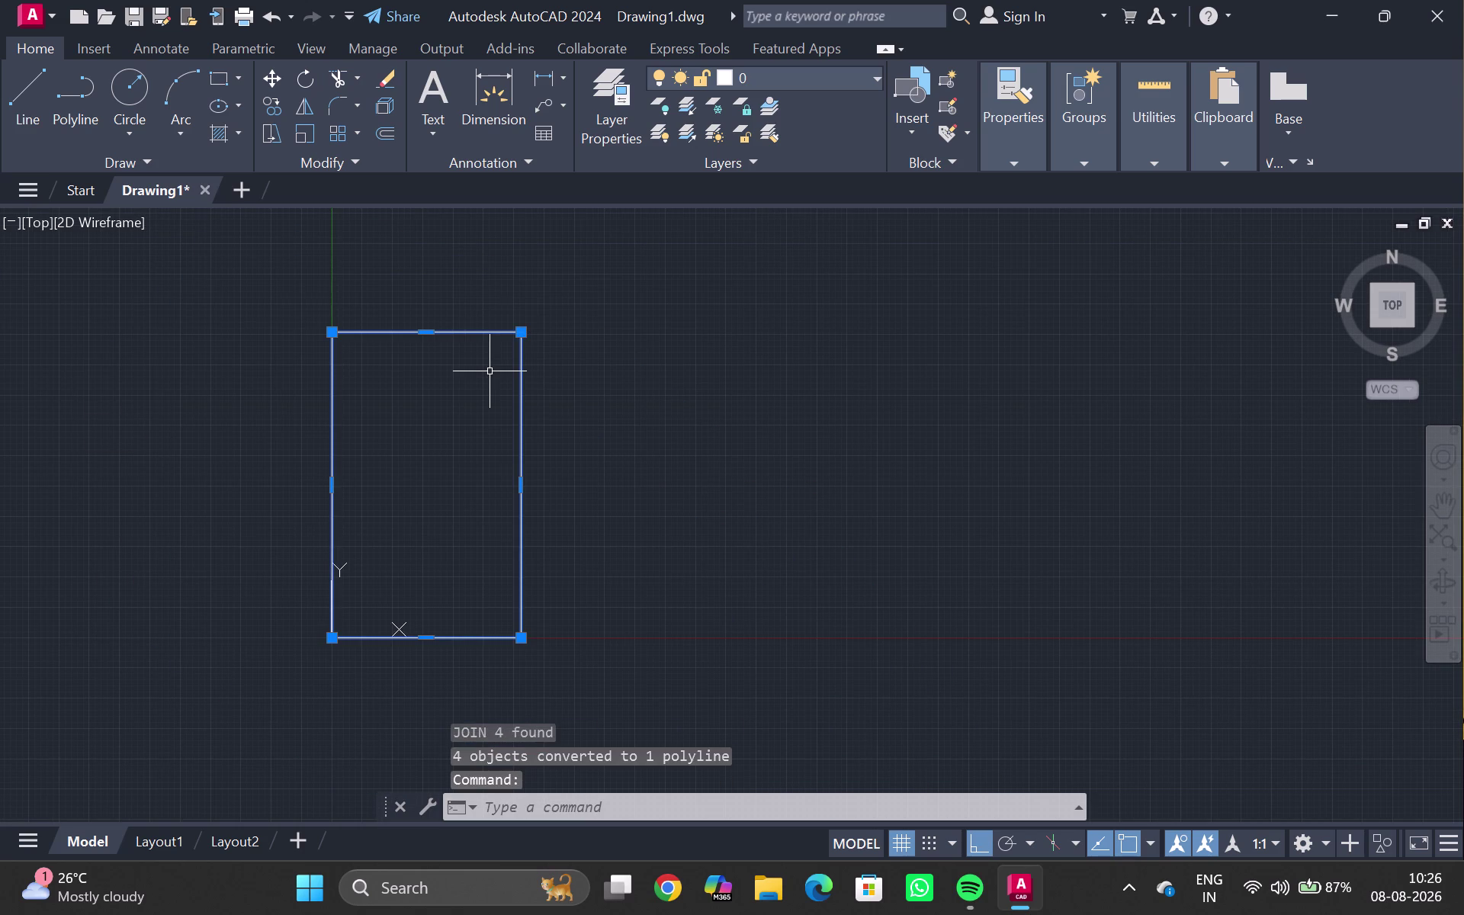
Offset the rectangle outline 9" inward to form double-line walls.
key(o)
key(Return)
text(9")
key(Return)
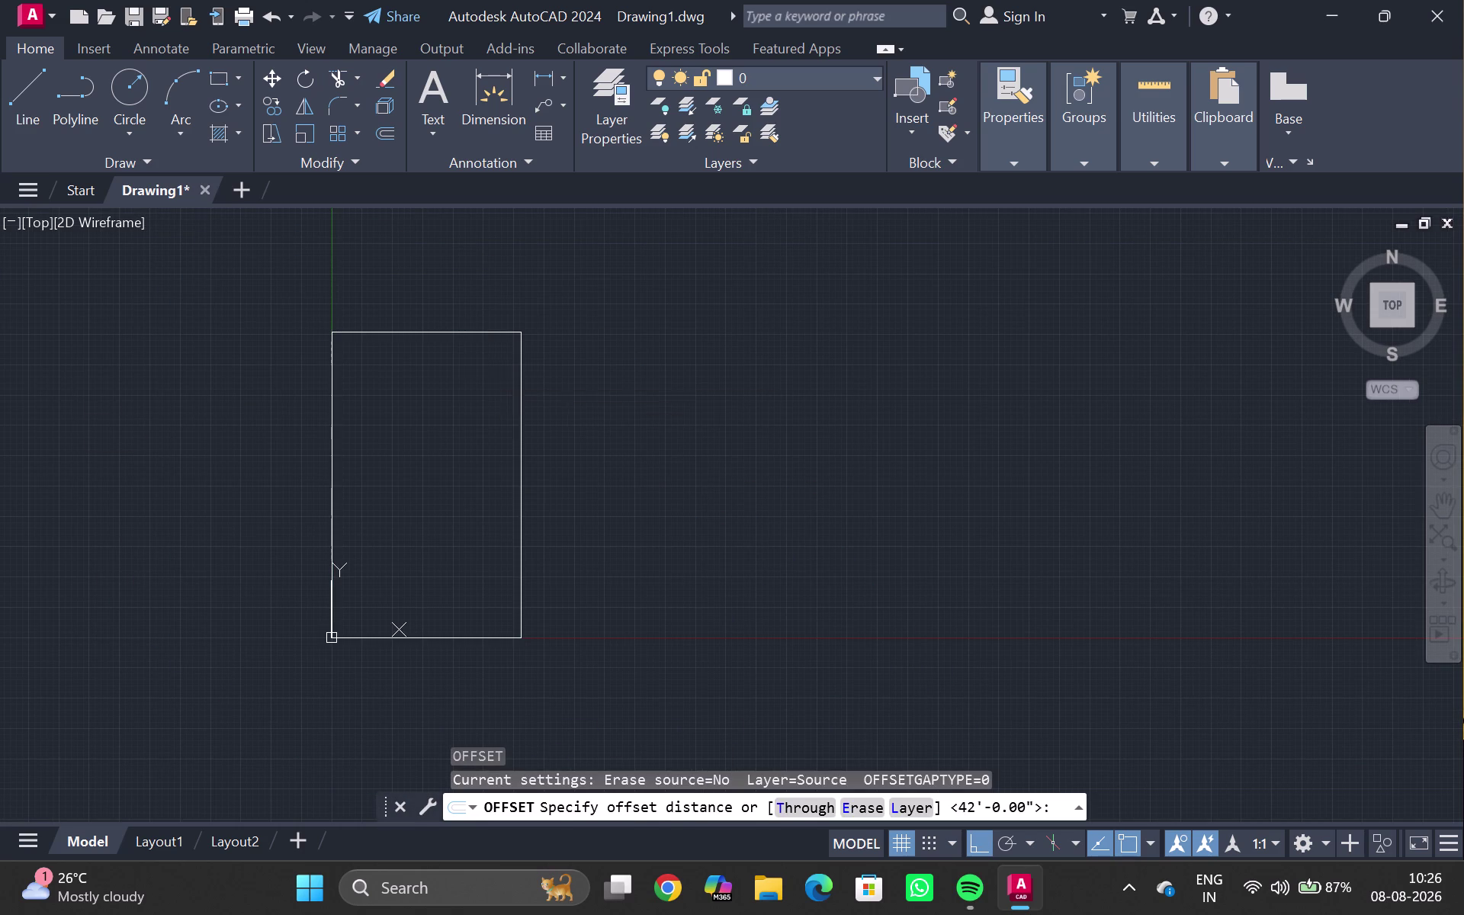
drag(489, 372, 481, 381)
drag(453, 407, 447, 412)
key(Escape)
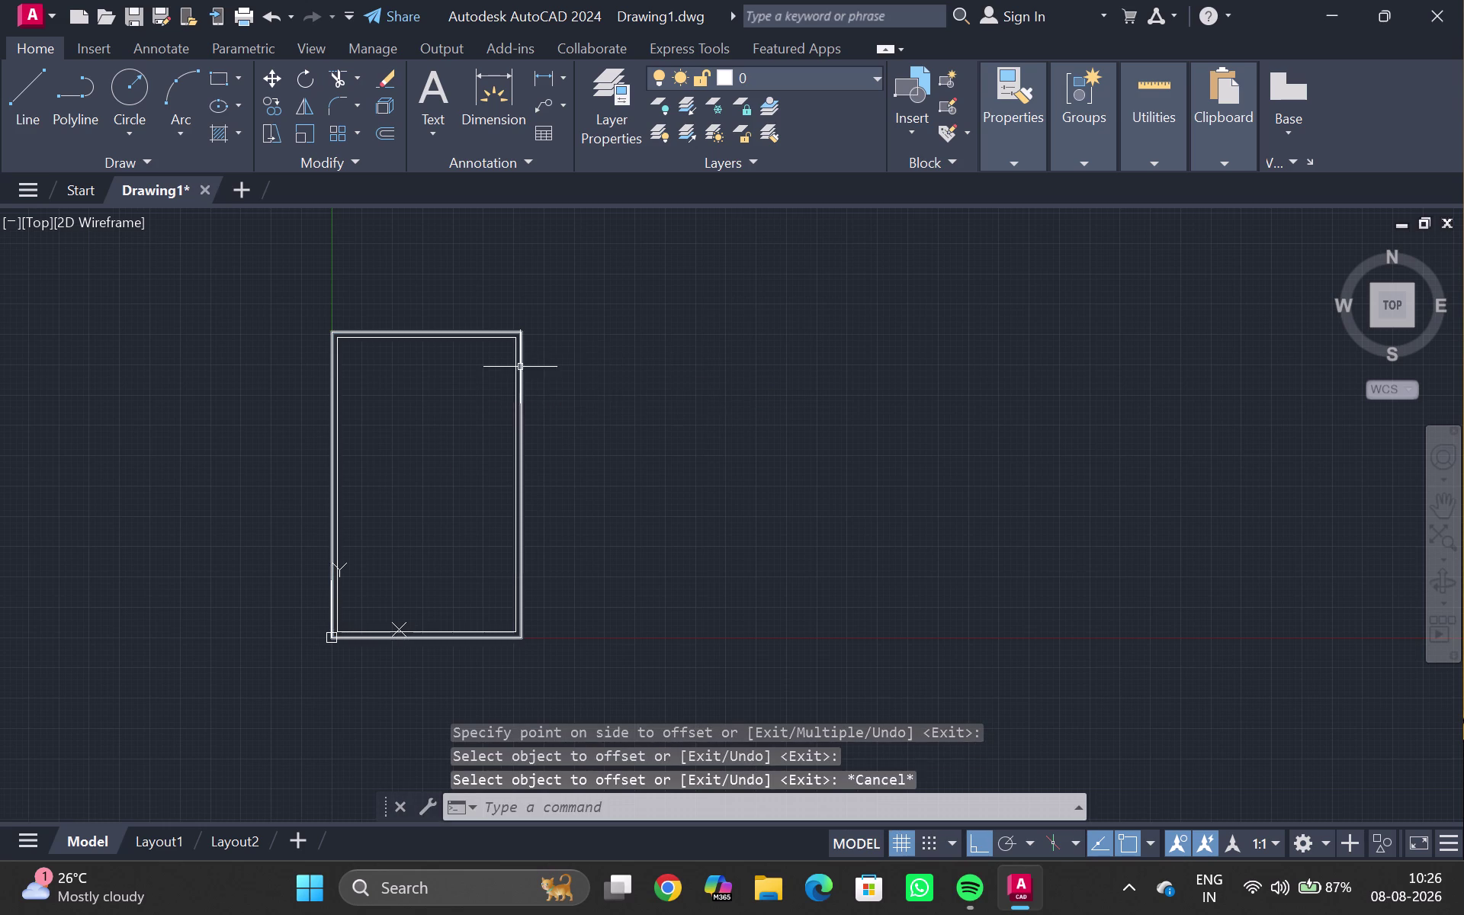
Pan and zoom up to the top edge of the double-walled outline.
scroll(up, 3)
middle_drag(513, 367, 496, 390)
middle_drag(359, 448, 430, 305)
scroll(up, 3)
scroll(down, 3)
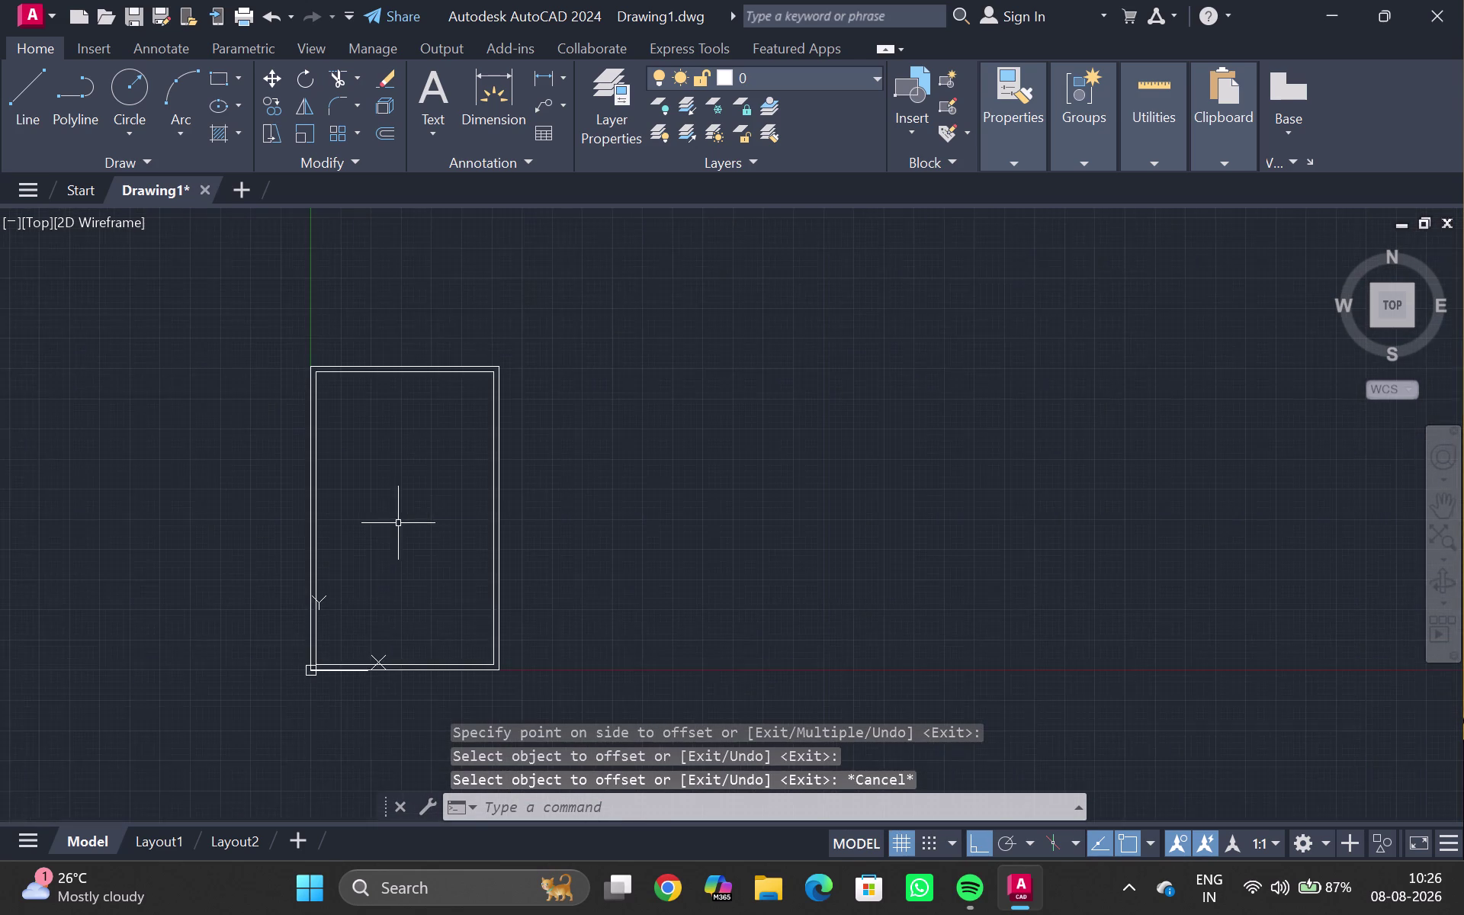
middle_drag(398, 521, 398, 400)
scroll(up, 3)
middle_drag(357, 538, 380, 688)
middle_drag(398, 92, 398, 441)
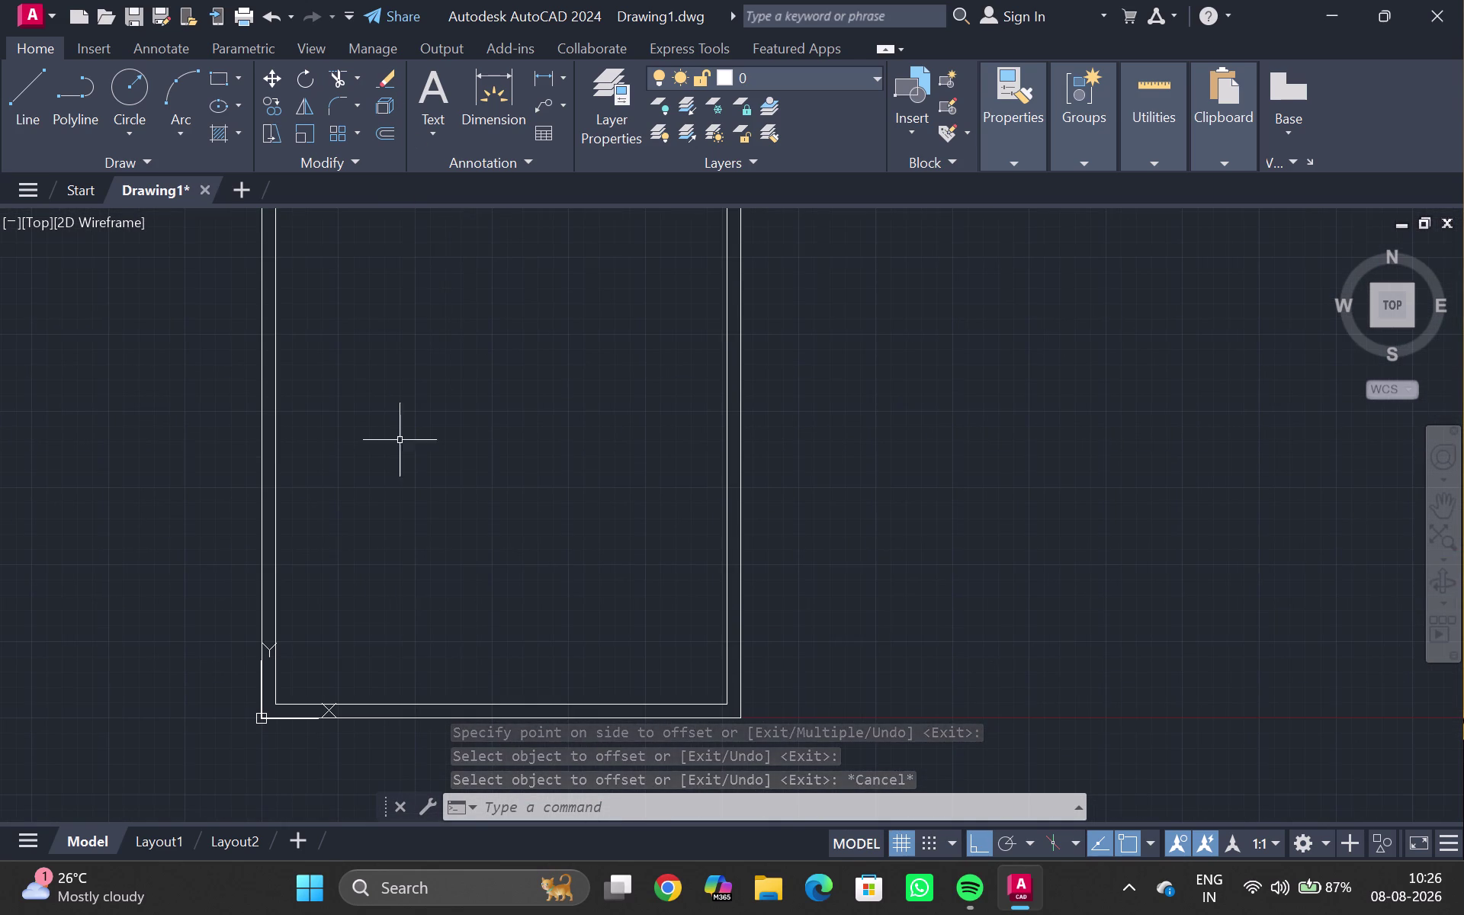
middle_drag(451, 395, 440, 563)
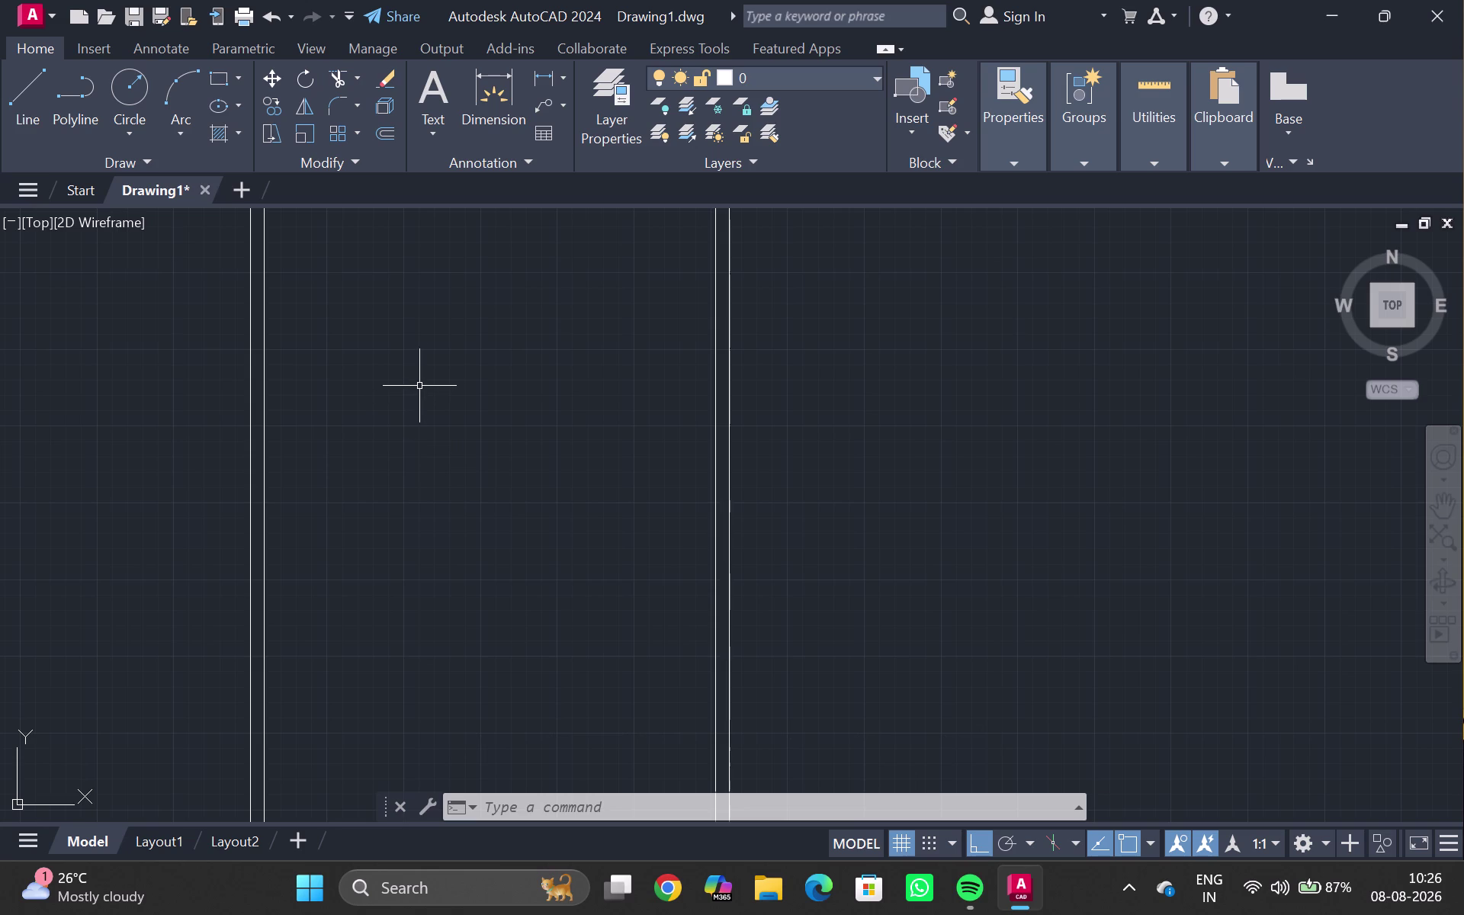
middle_drag(477, 343, 393, 535)
scroll(down, 3)
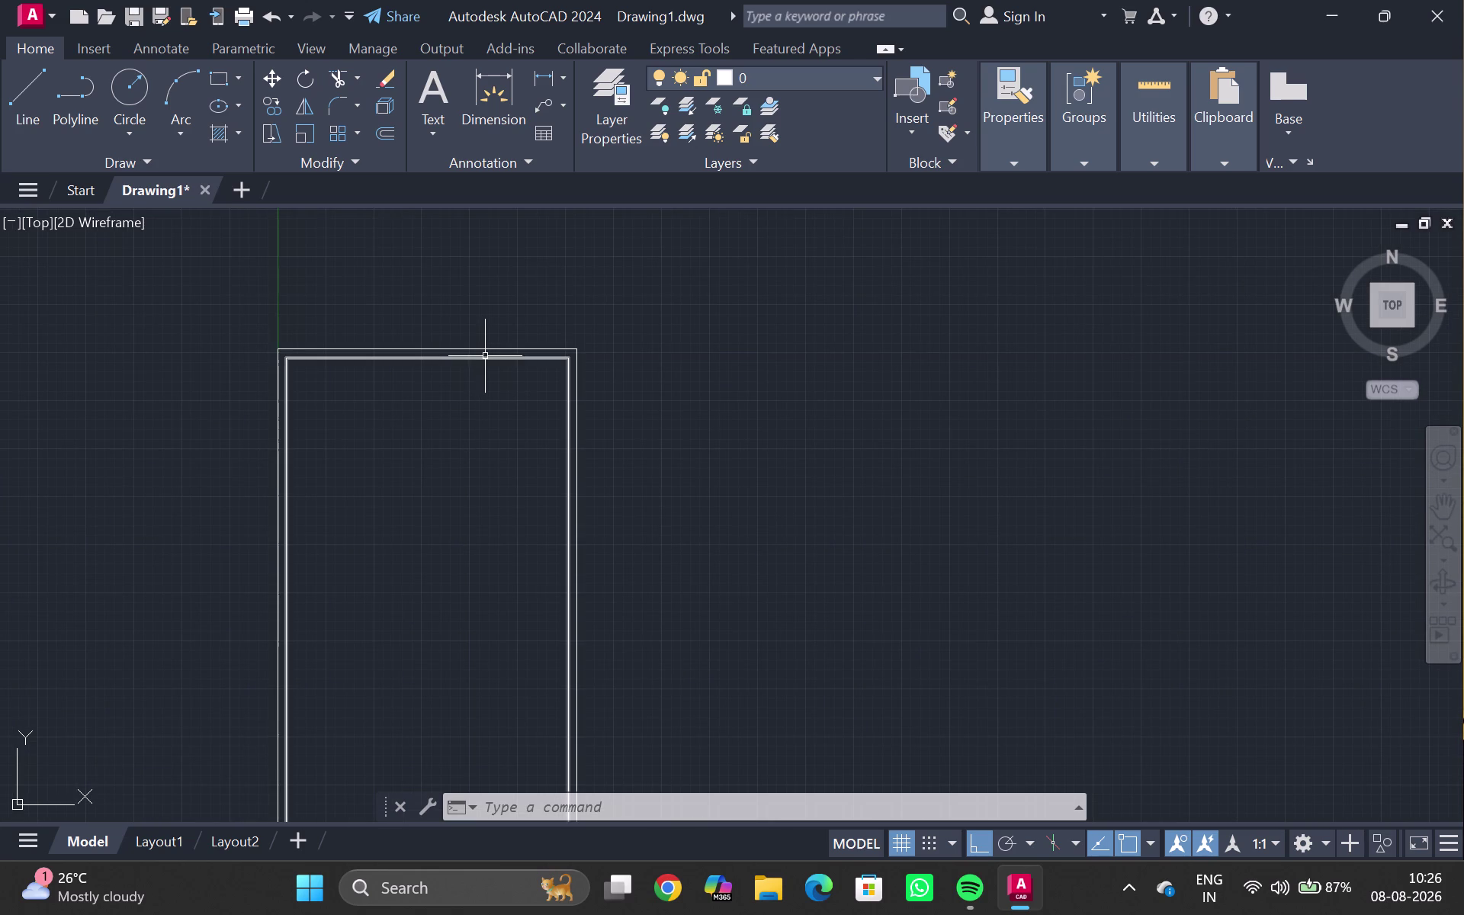
Explode the inner rectangle into separate lines and select the top inner wall.
click(485, 358)
key(x)
key(Return)
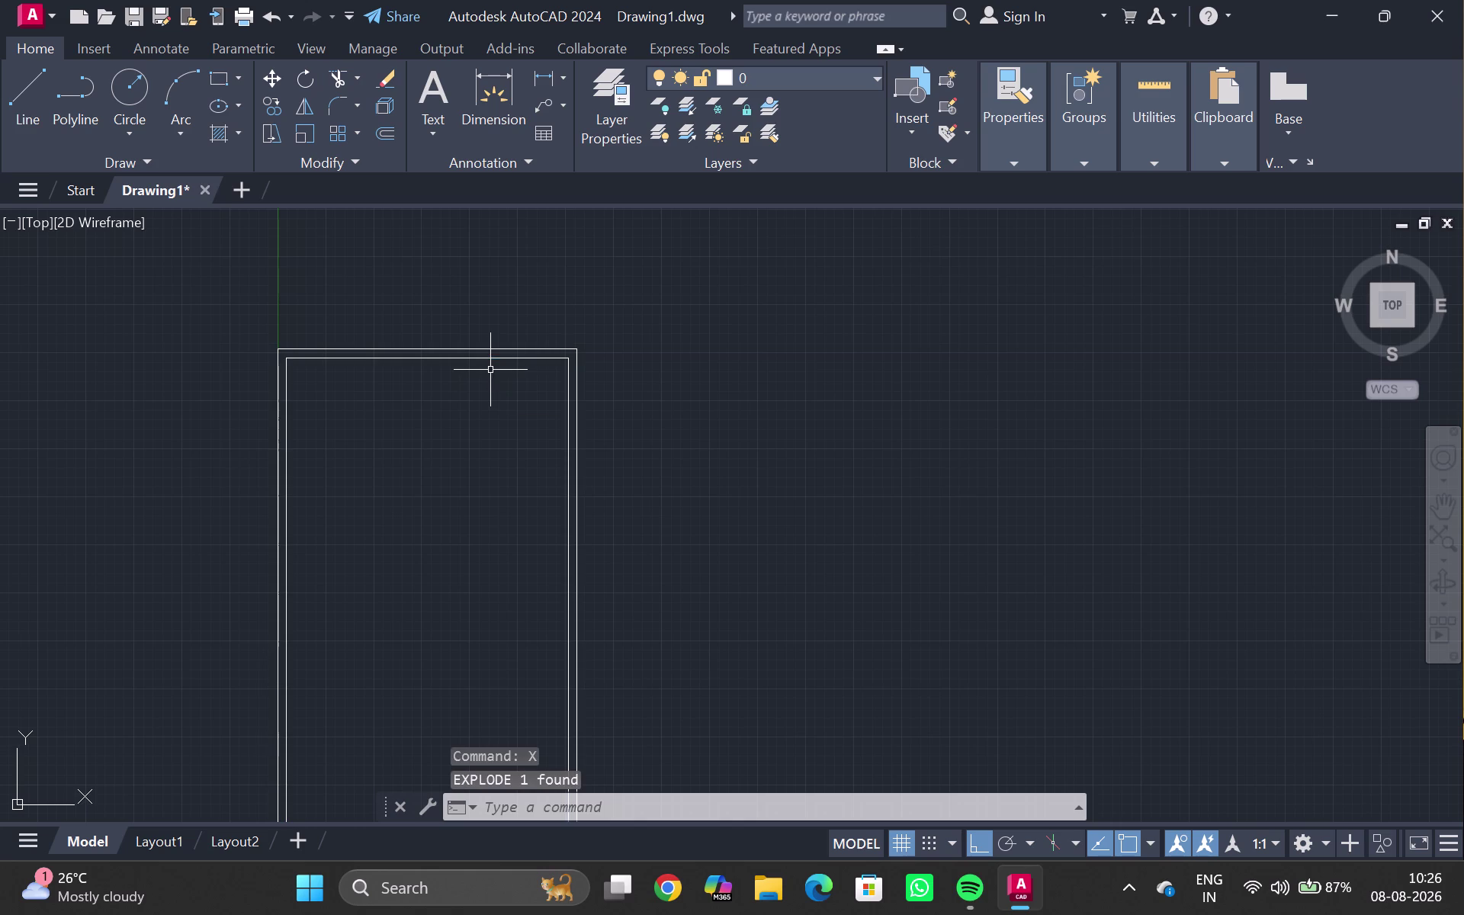
click(498, 357)
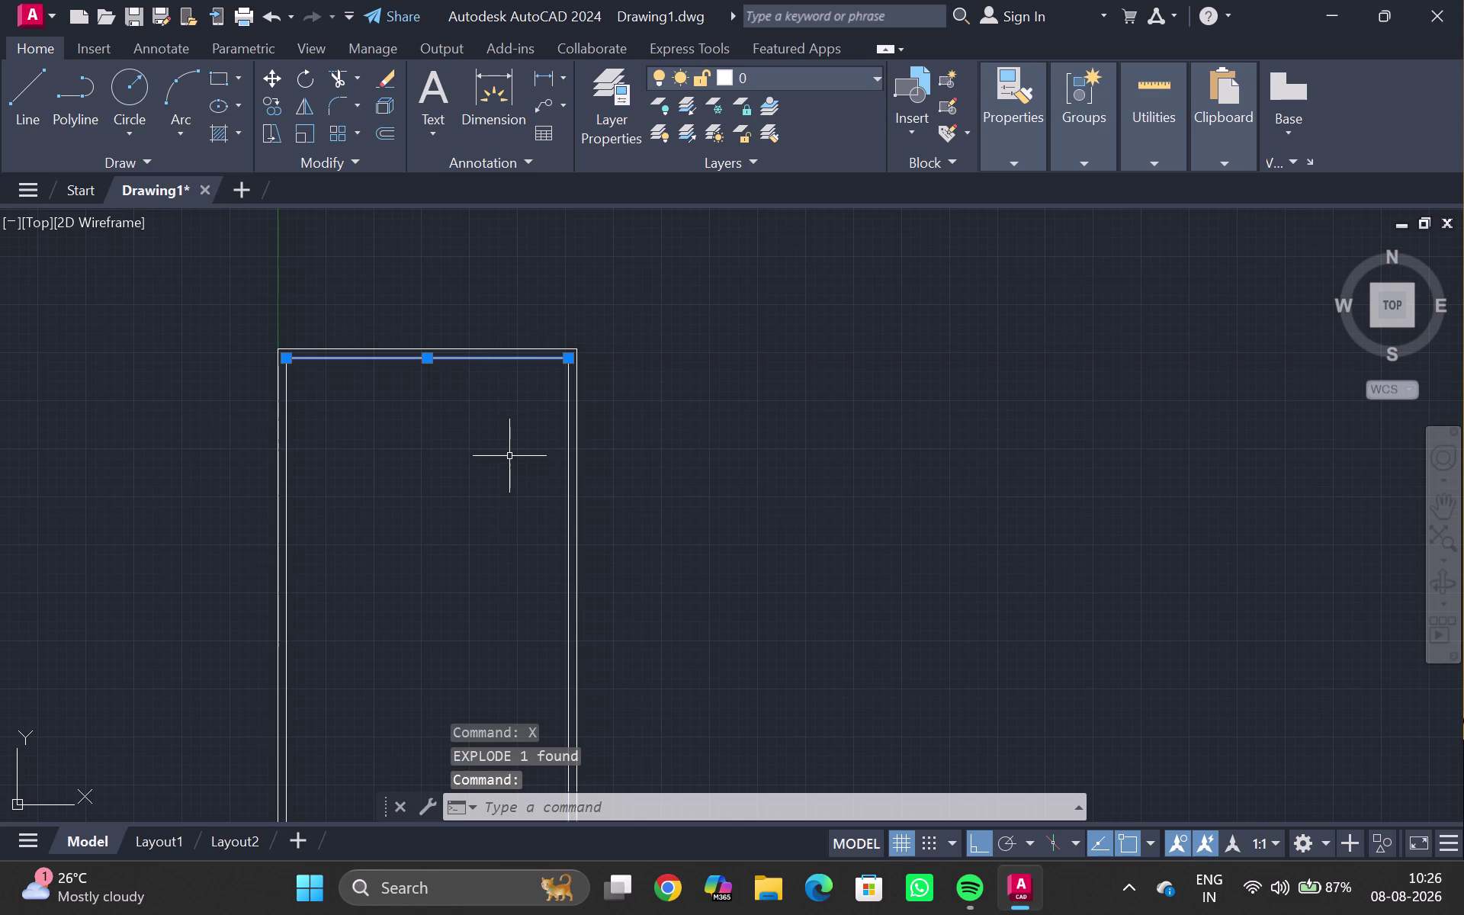
text(12)
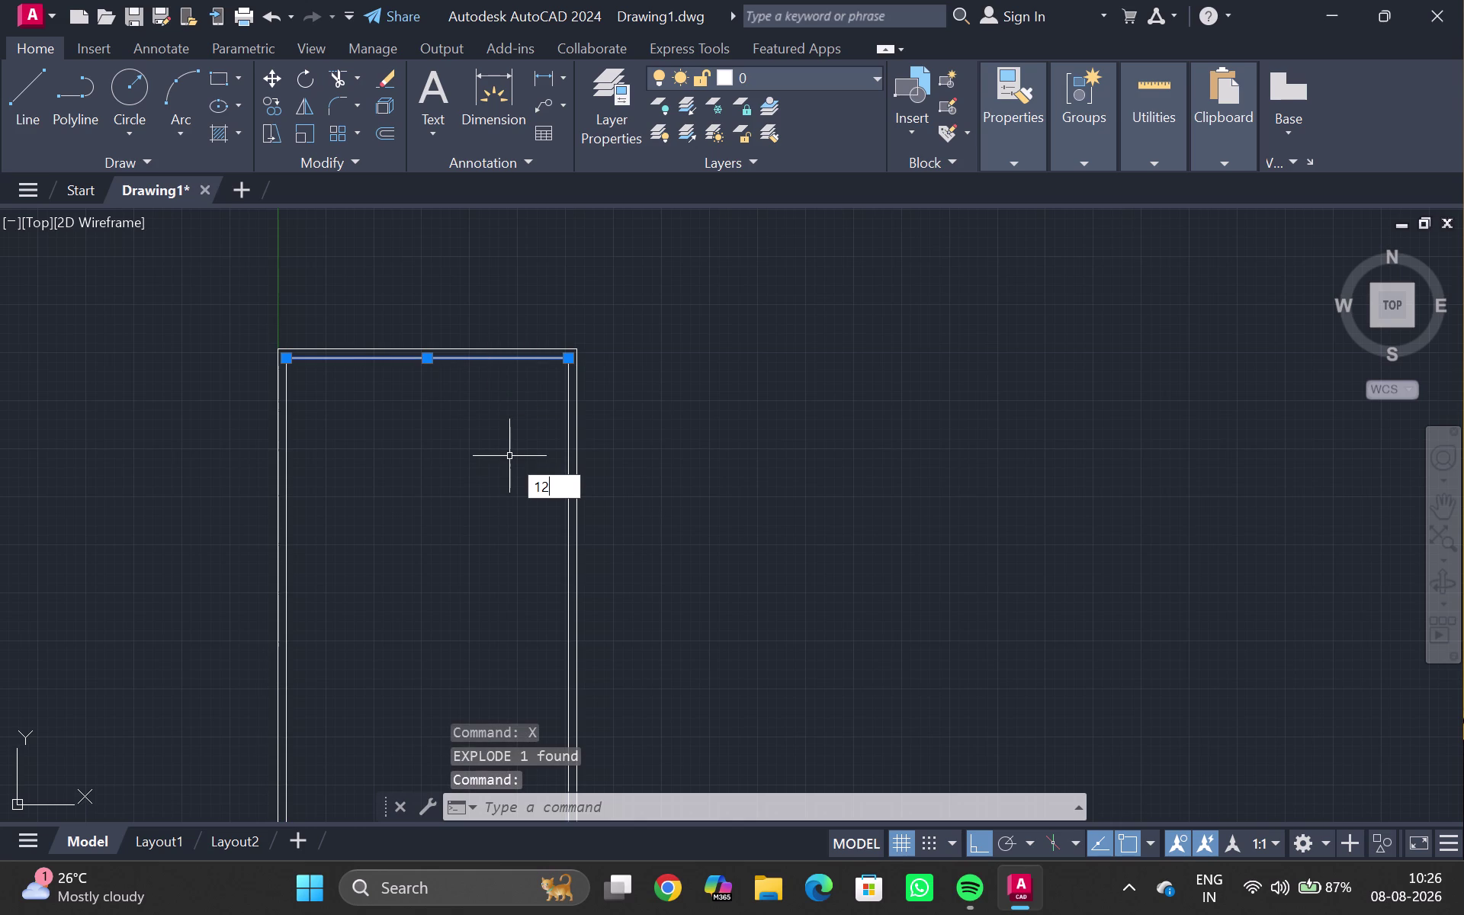
text(')
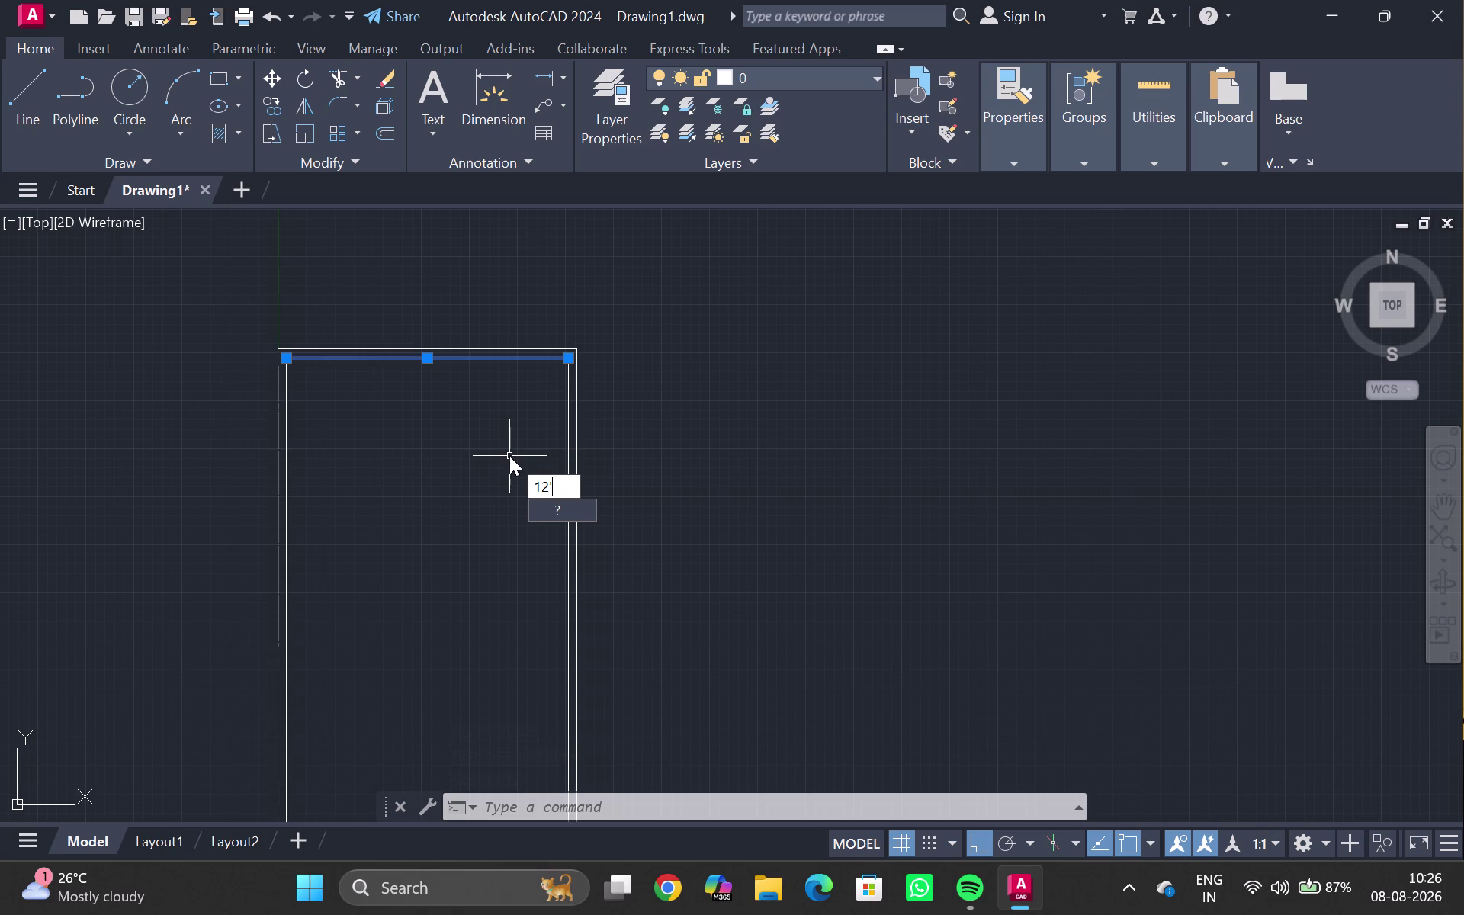
key(Return)
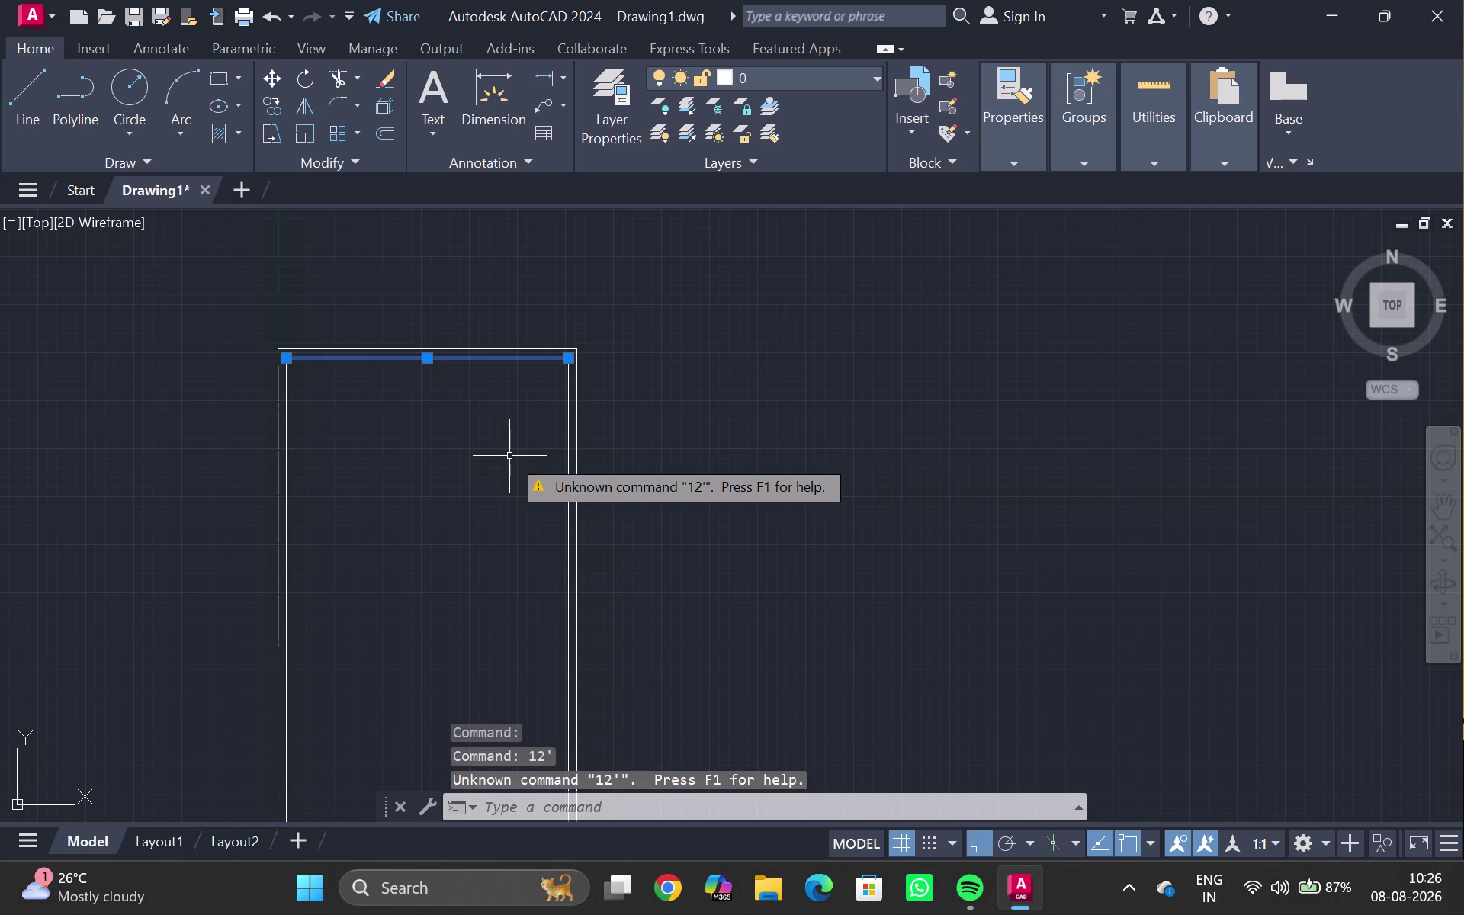
Offset the top inner wall line 12' downward.
key(o)
key(Return)
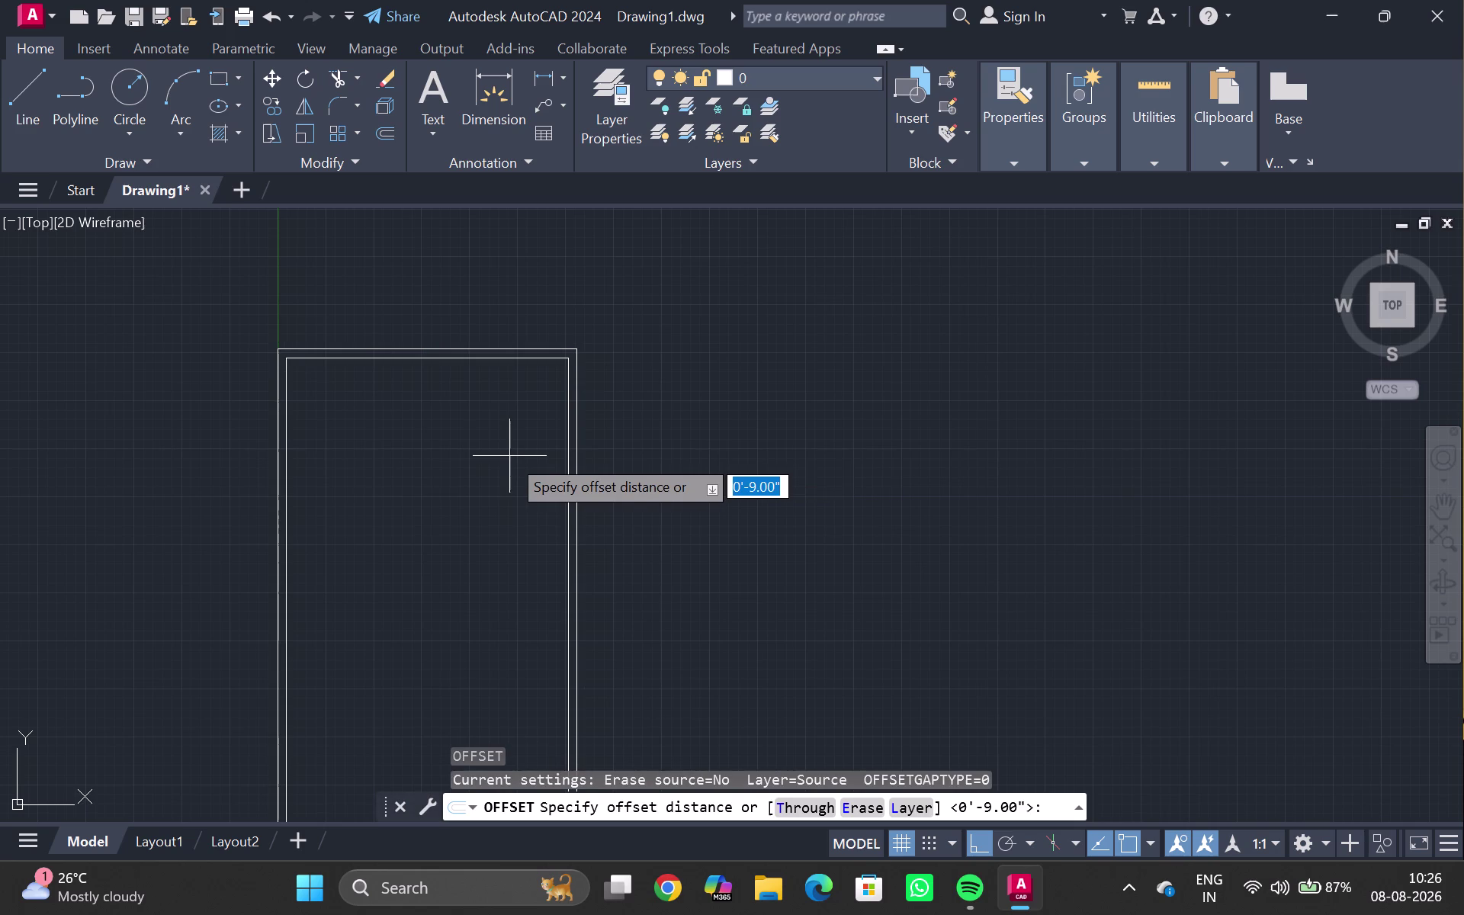
key(2)
key(BackSpace)
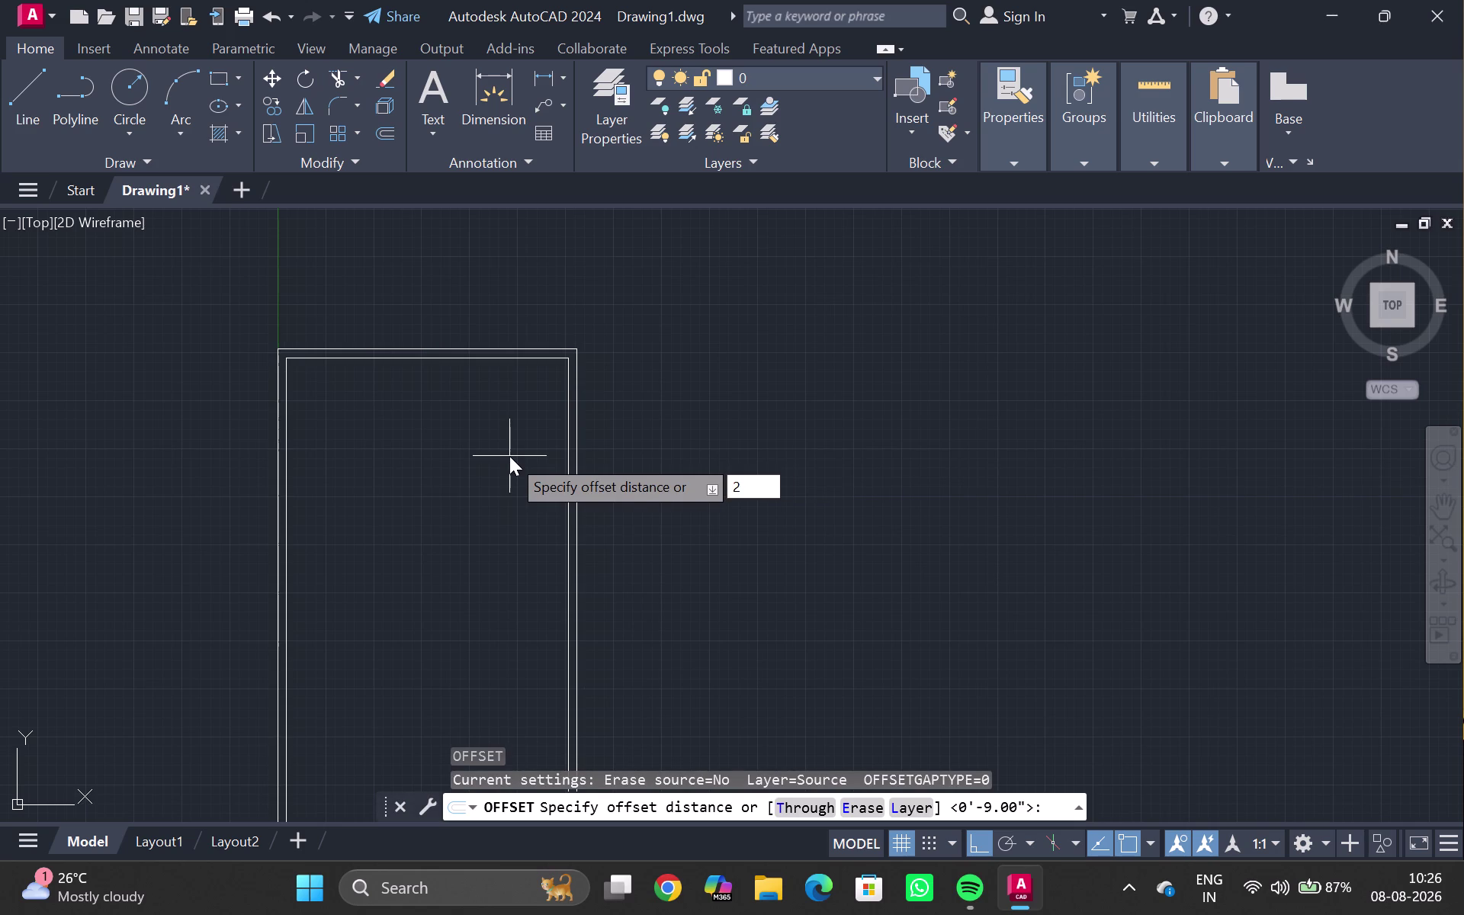
text(12')
key(Return)
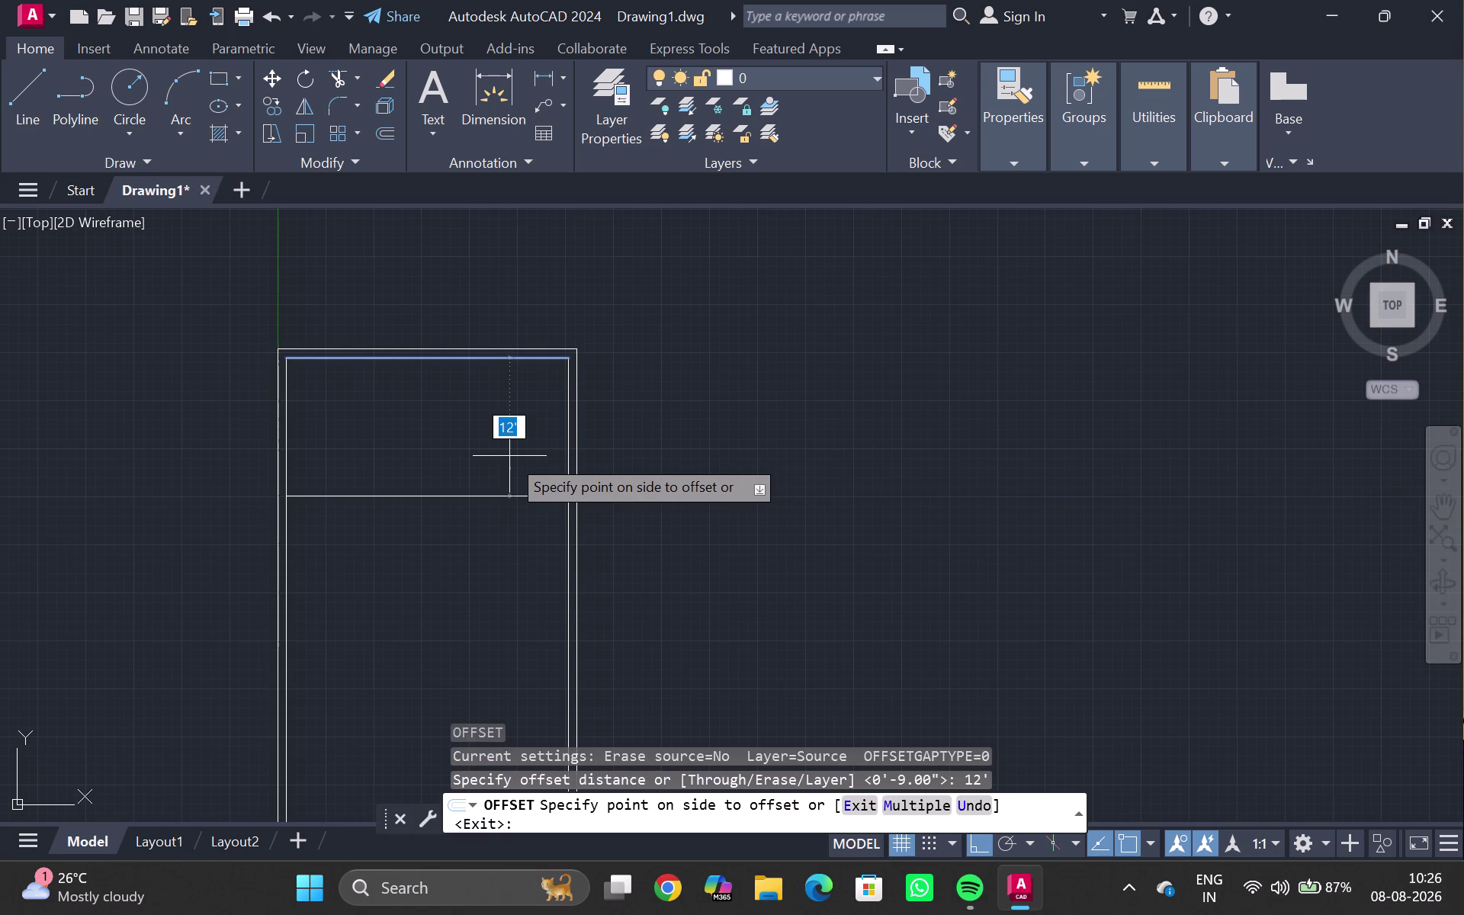
click(512, 461)
Offset the right inner wall line 14' to the left.
click(569, 452)
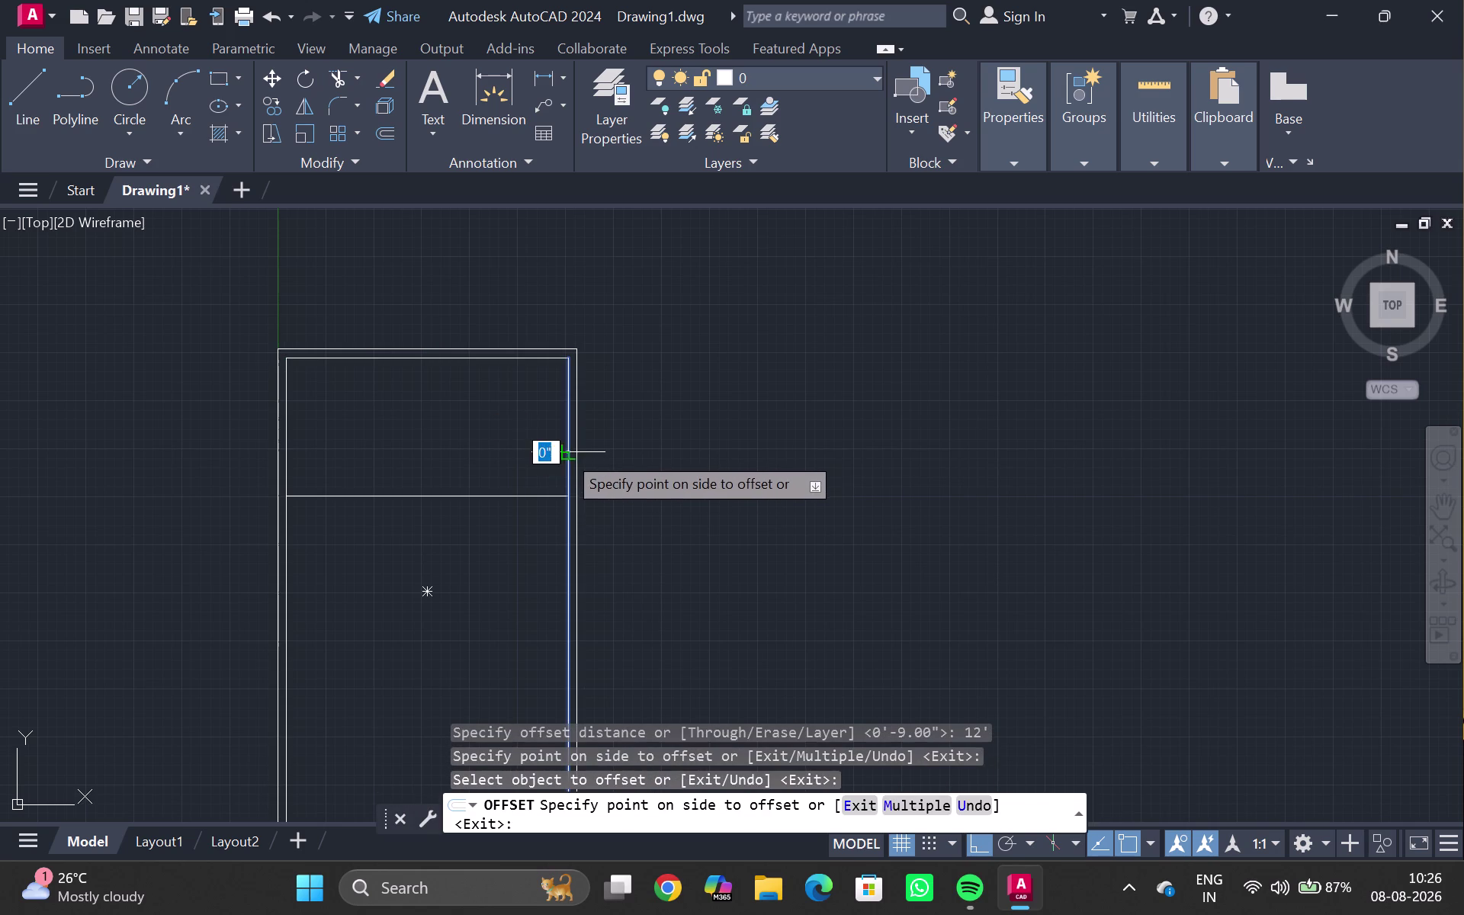
text(14)
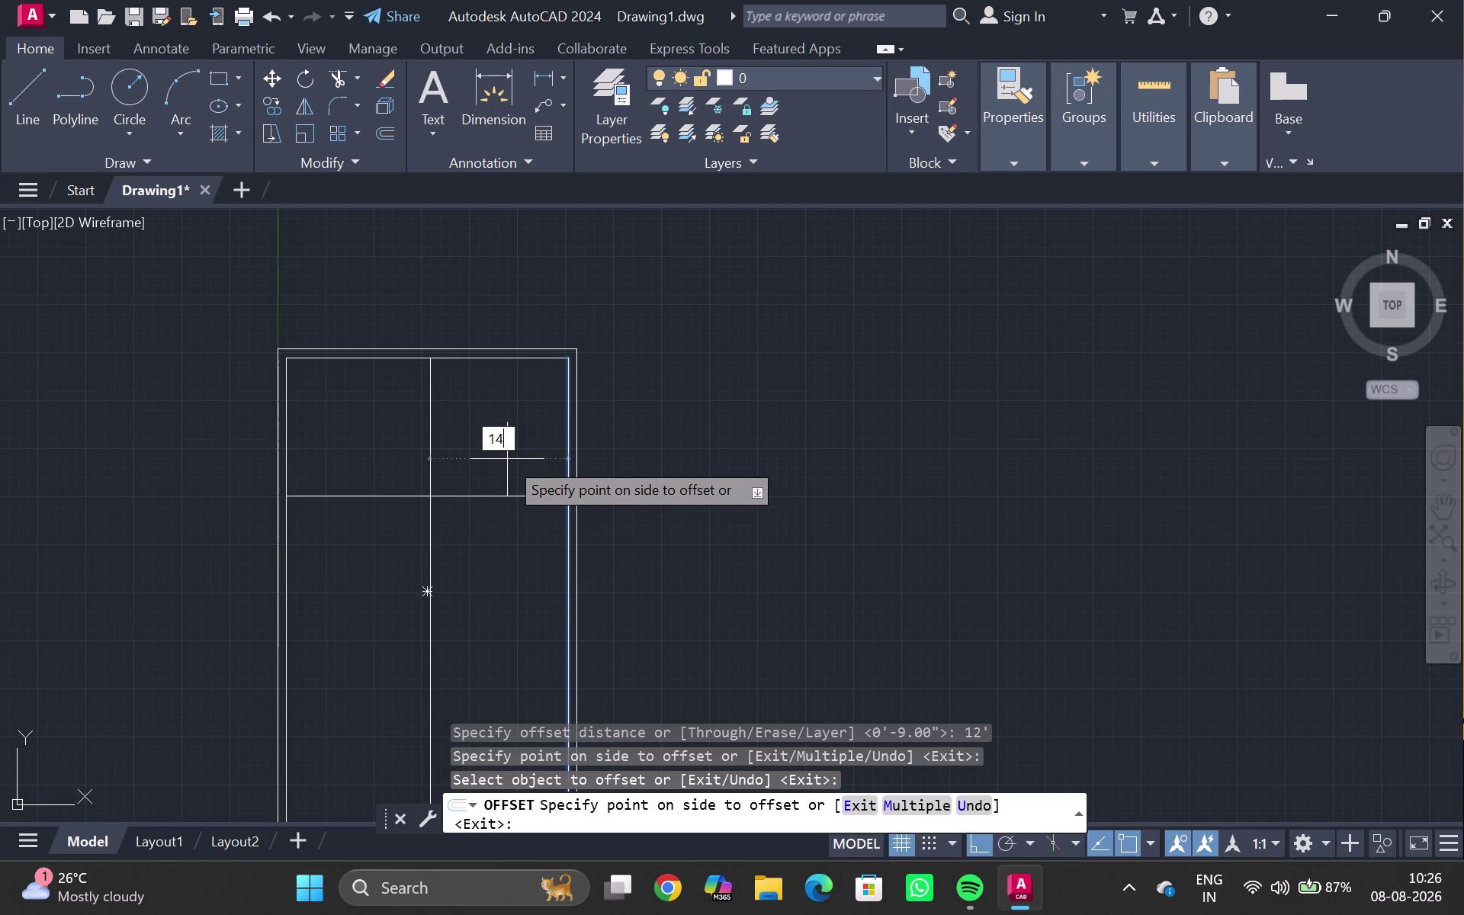
text(')
key(Return)
key(Escape)
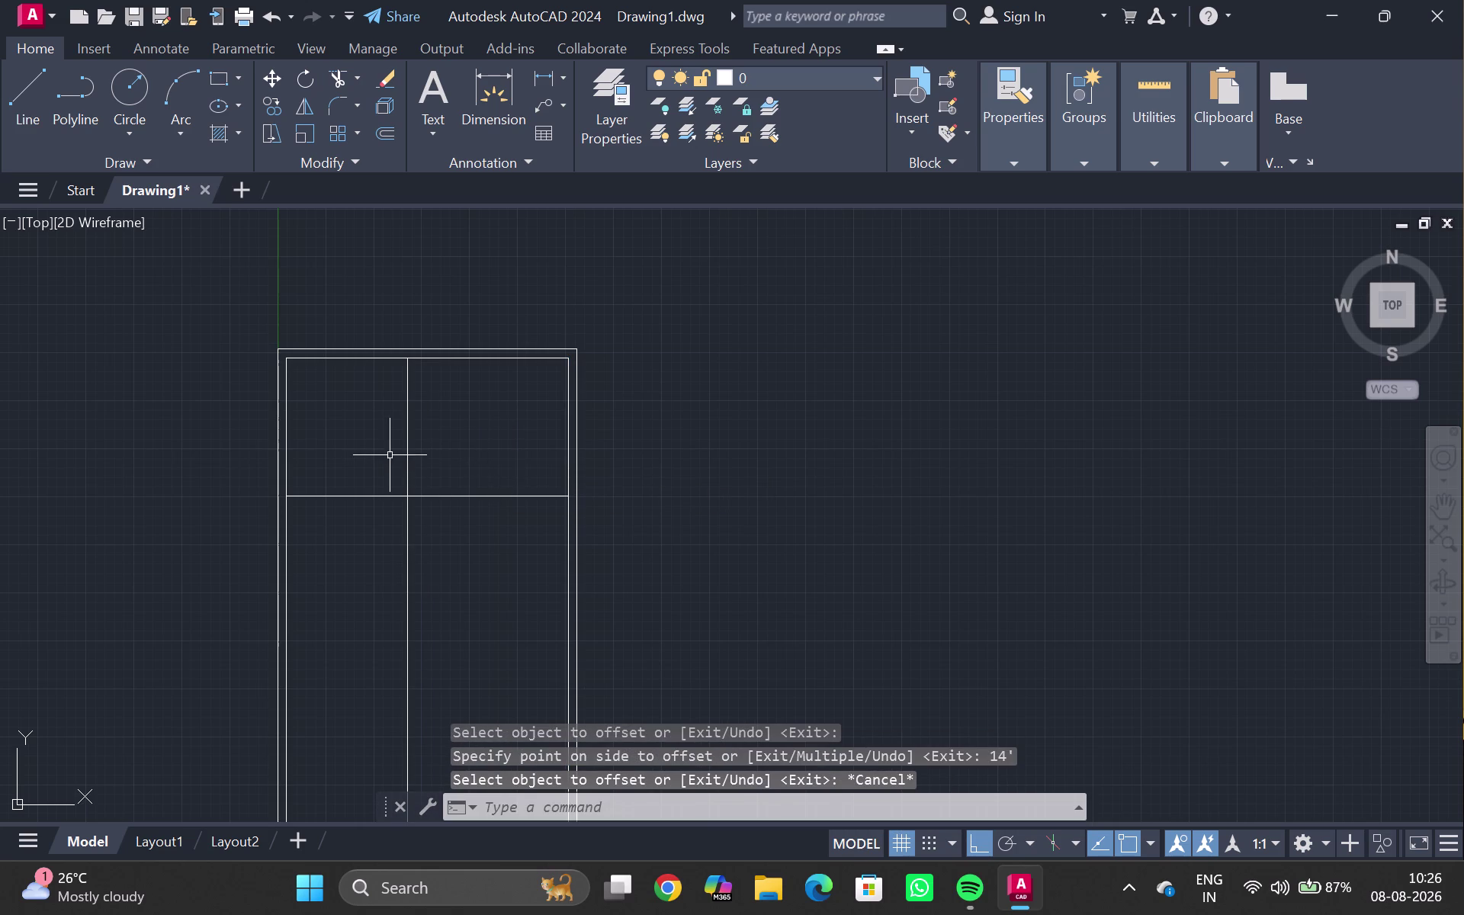
scroll(up, 3)
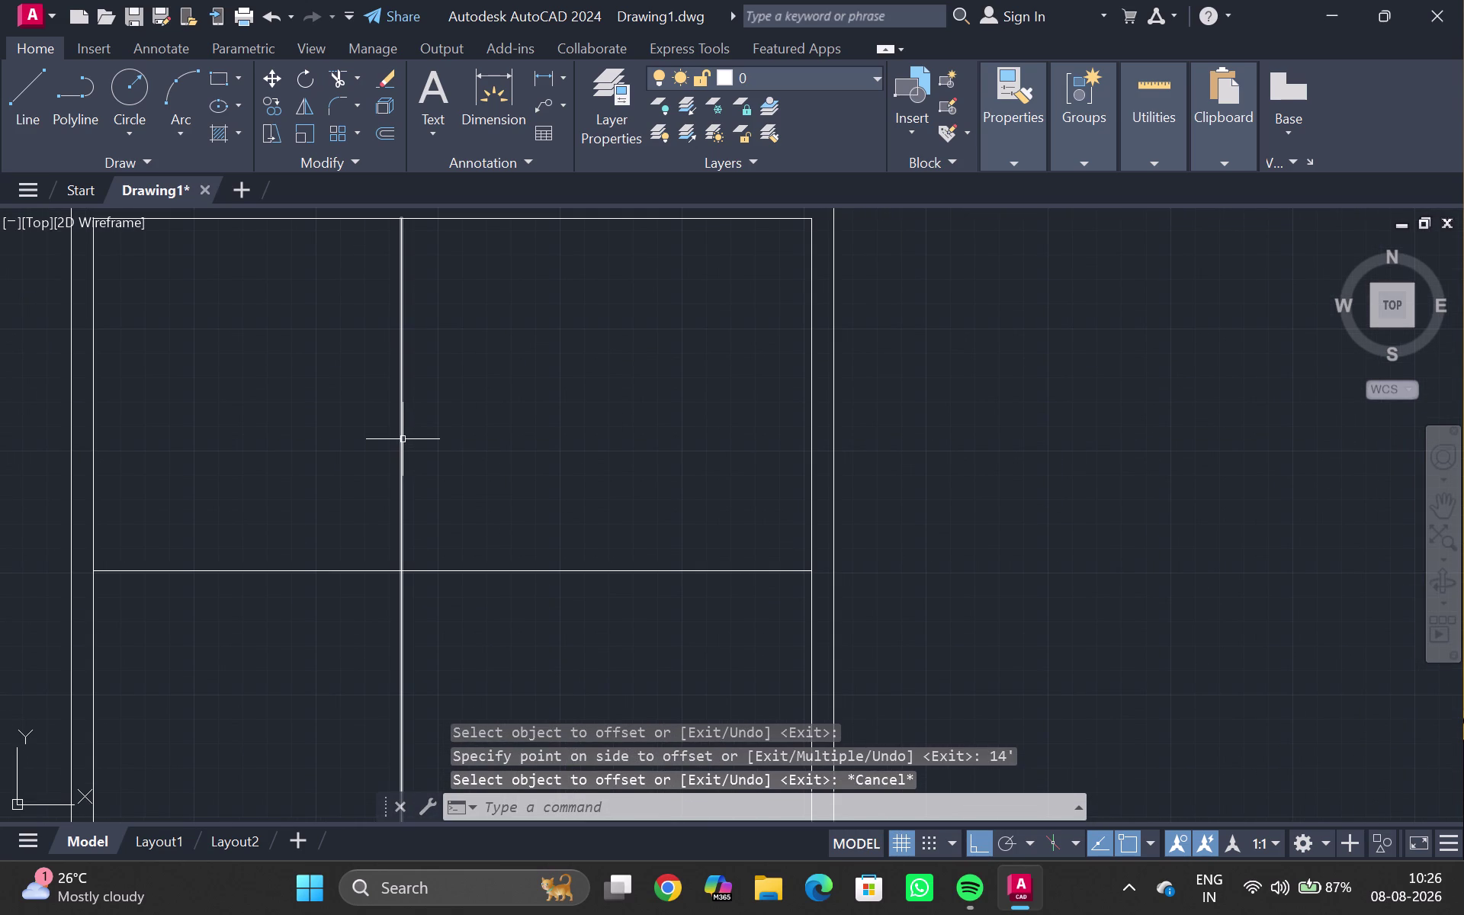
scroll(down, 3)
middle_drag(431, 519, 446, 405)
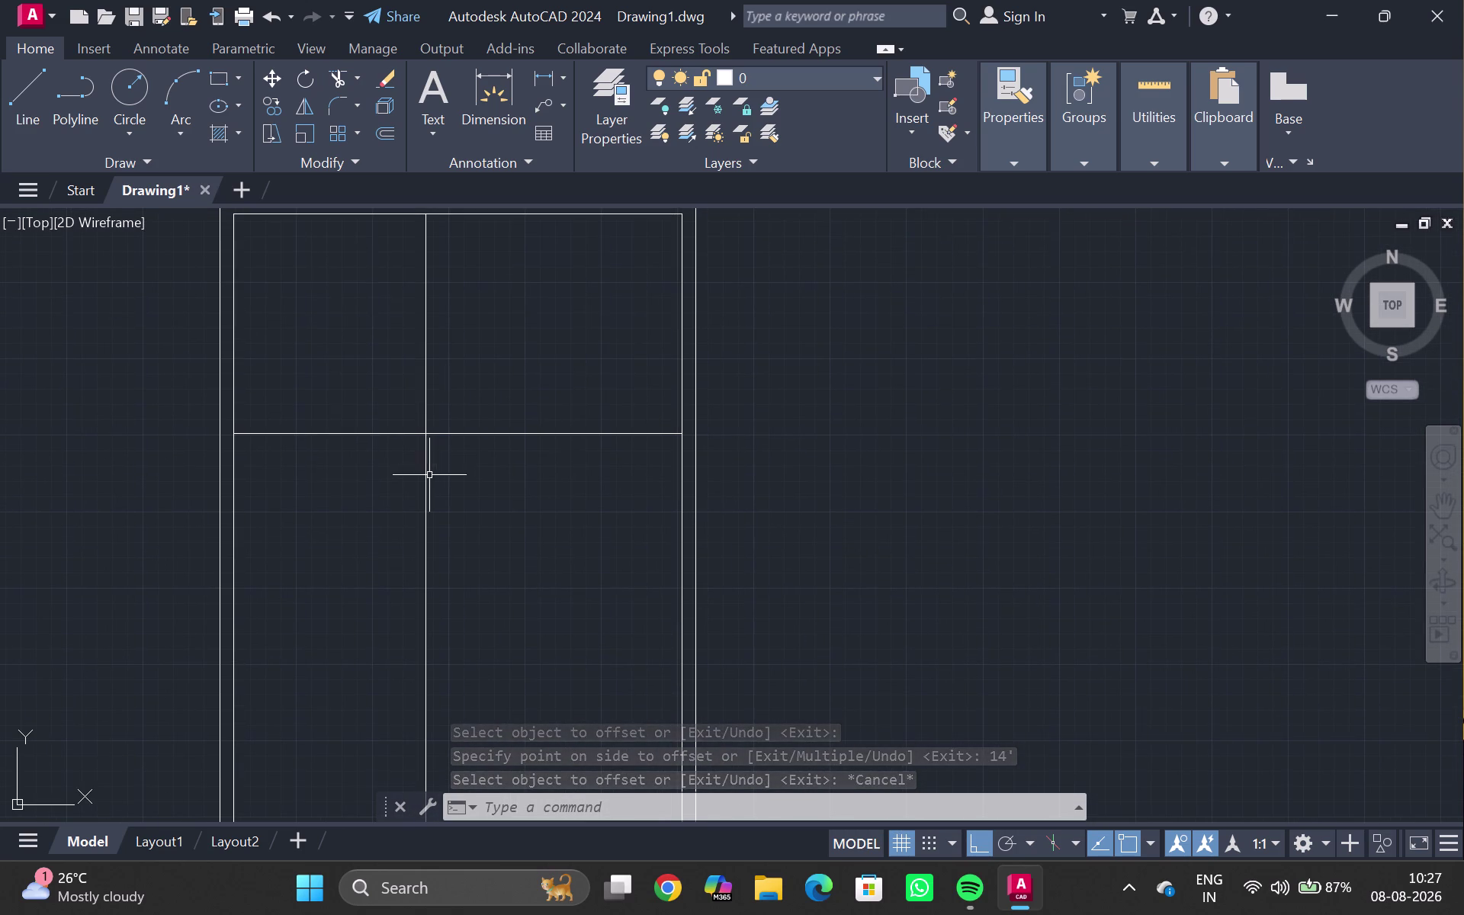
click(425, 389)
Offset the vertical and horizontal partitions 9" to make double walls.
key(o)
key(Return)
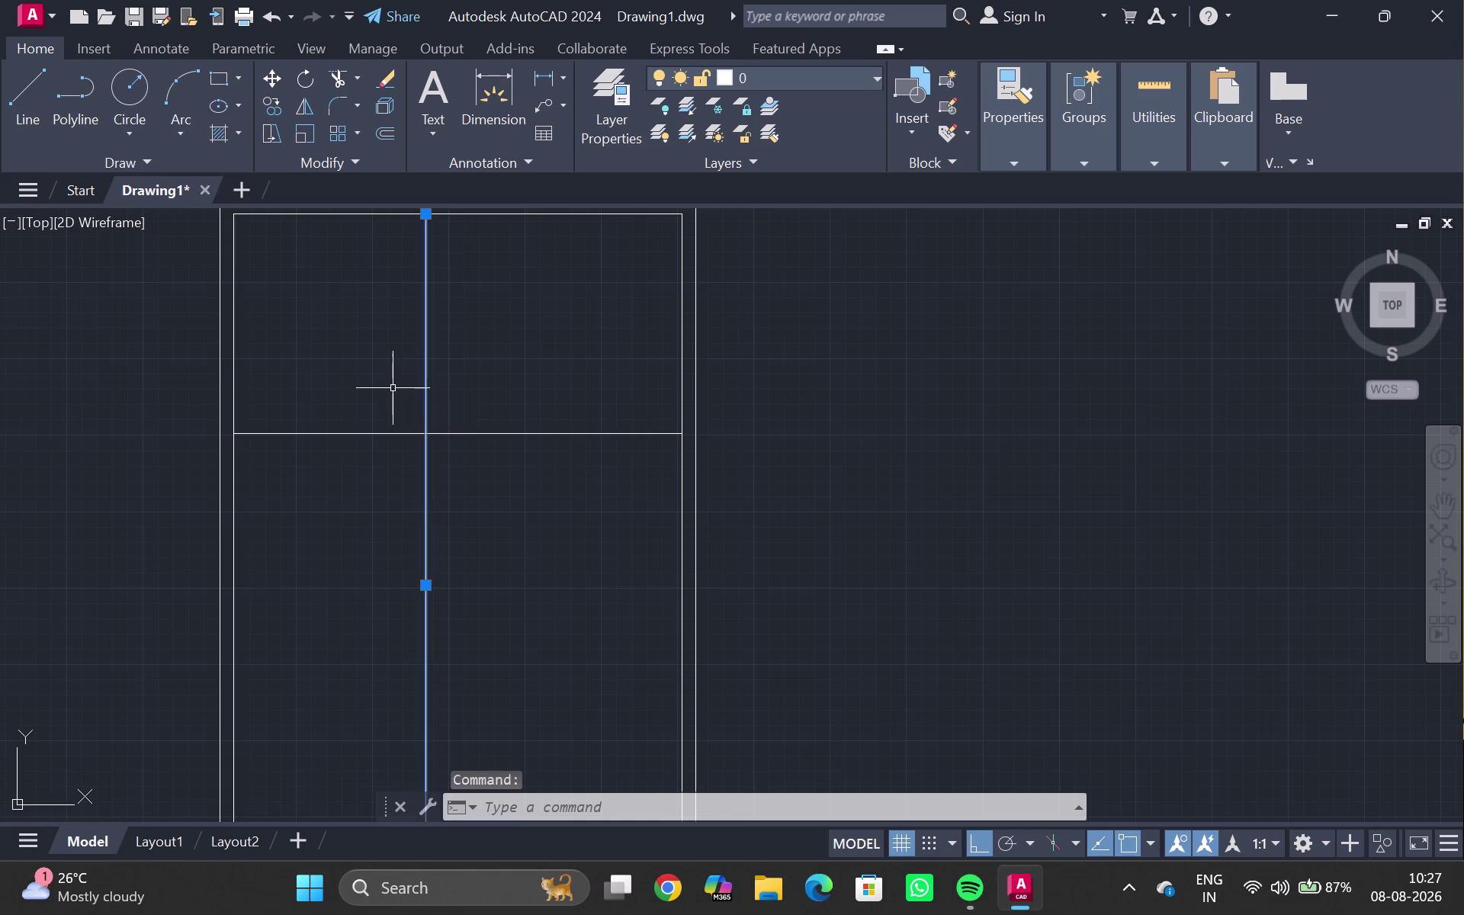
text(9")
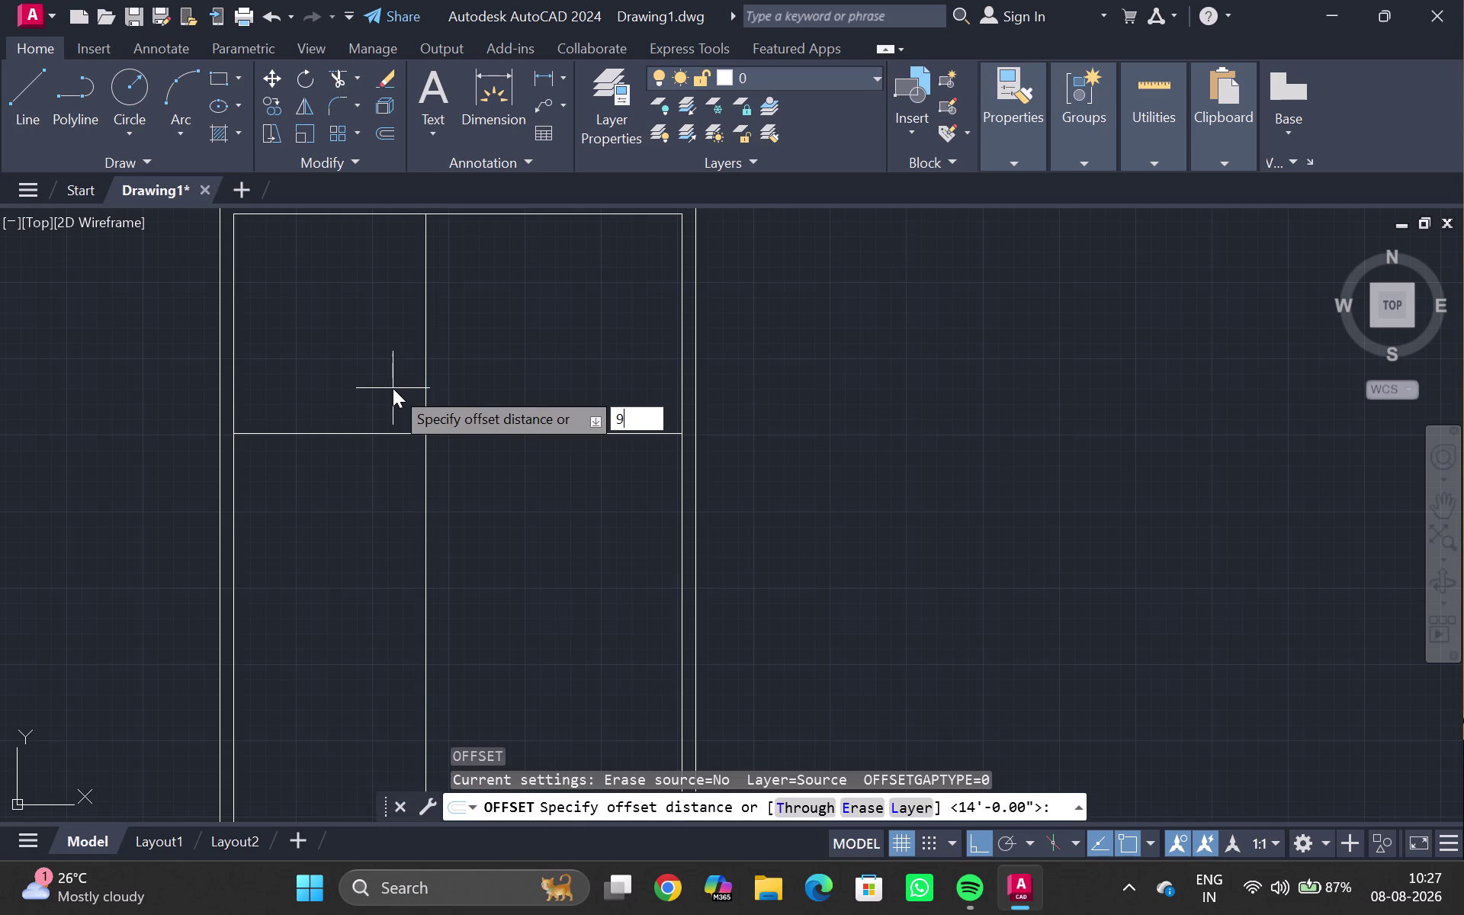
key(Return)
click(389, 384)
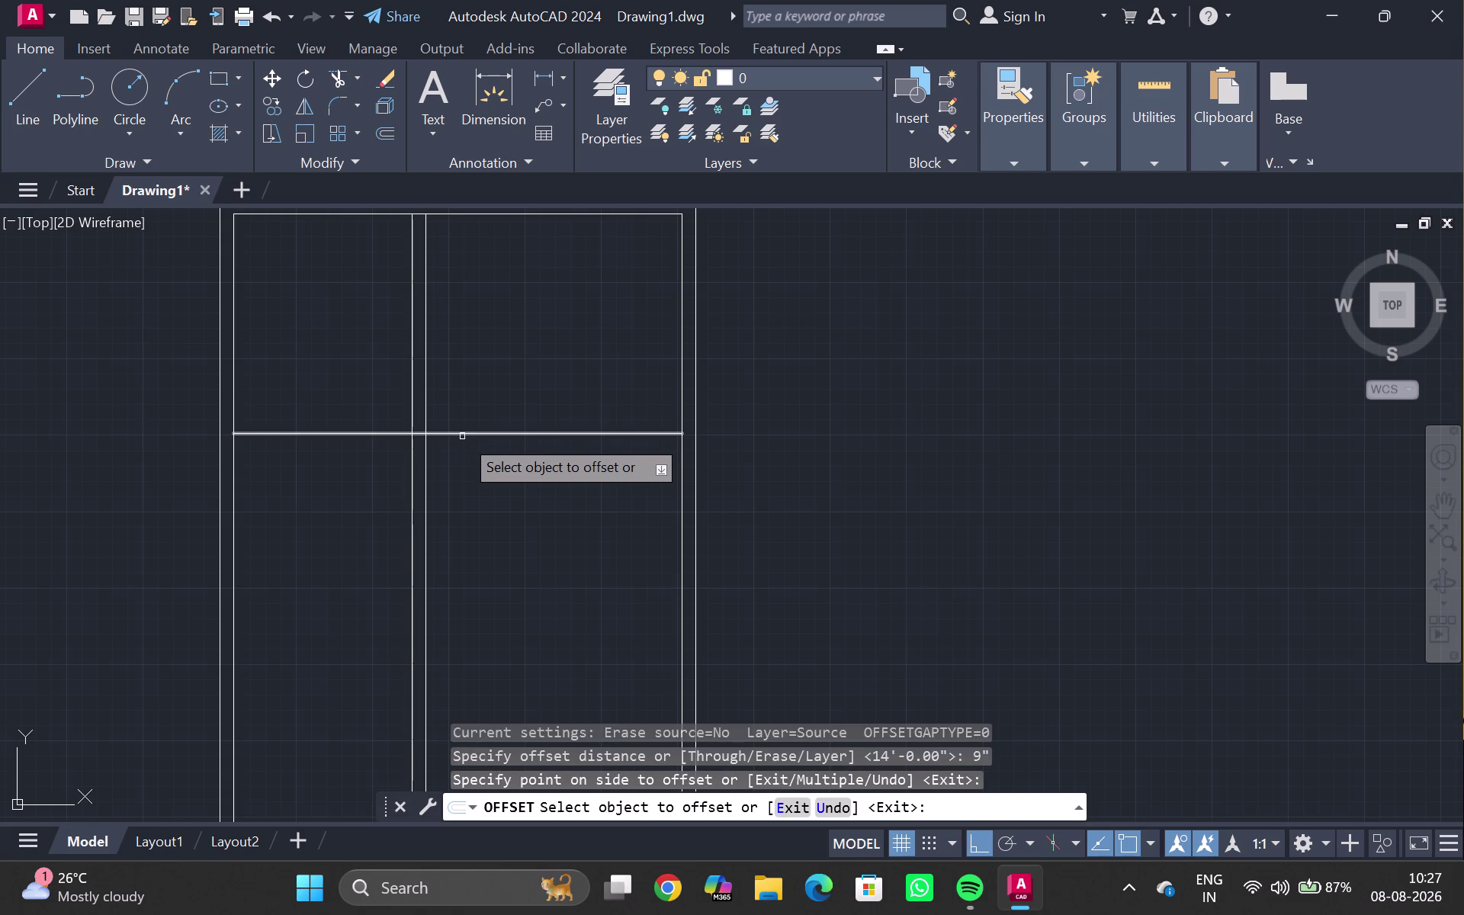
double_click(465, 429)
click(465, 431)
click(474, 473)
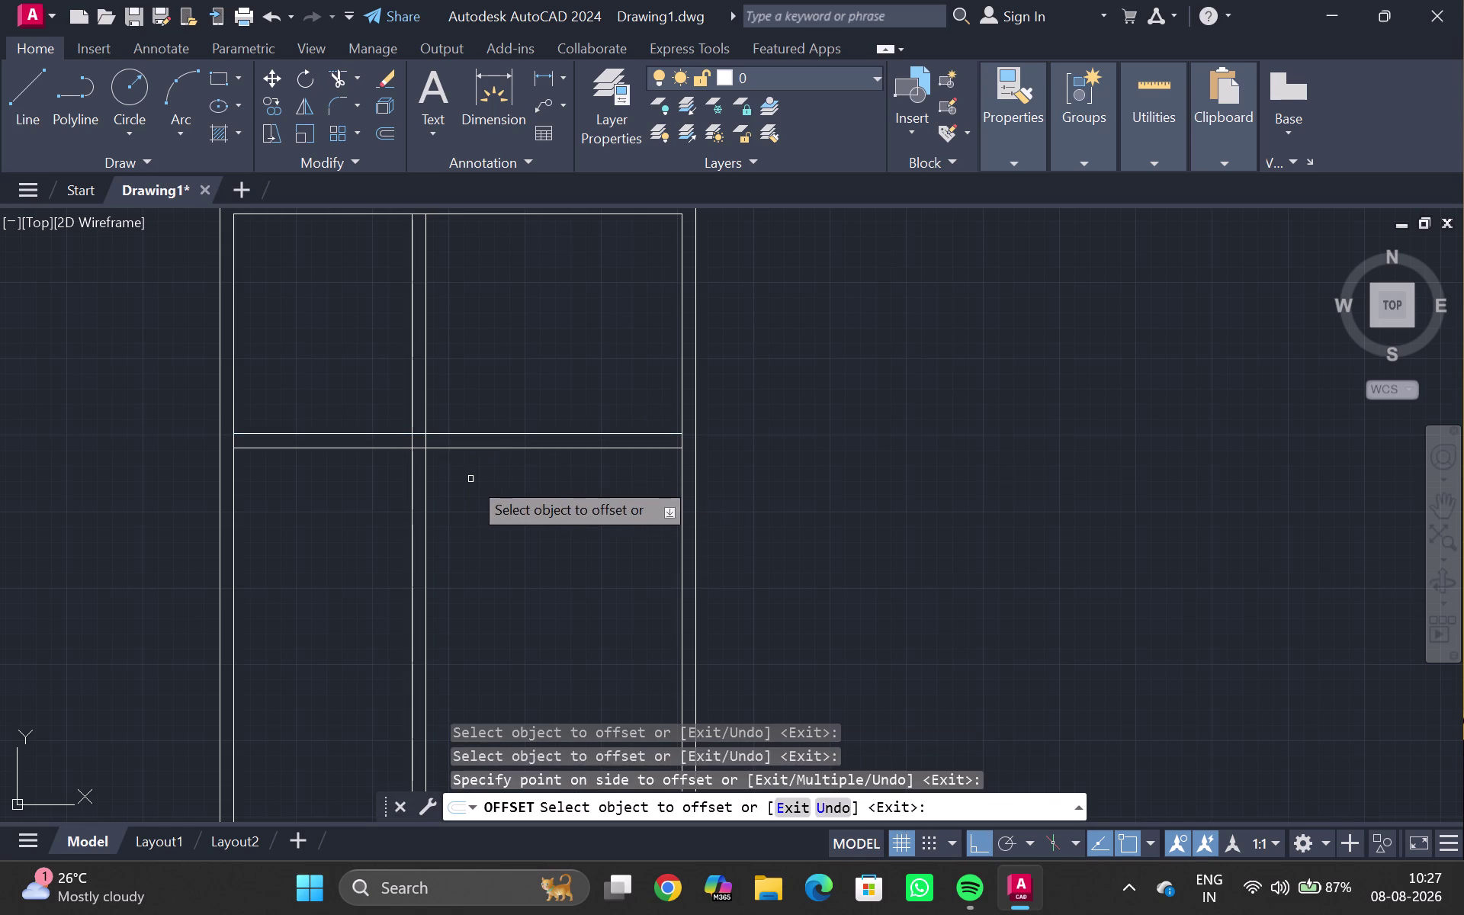
key(Escape)
Trim the overhanging partition ends with fences so they enclose the top-right room.
key(t)
key(r)
key(Return)
drag(322, 331, 395, 564)
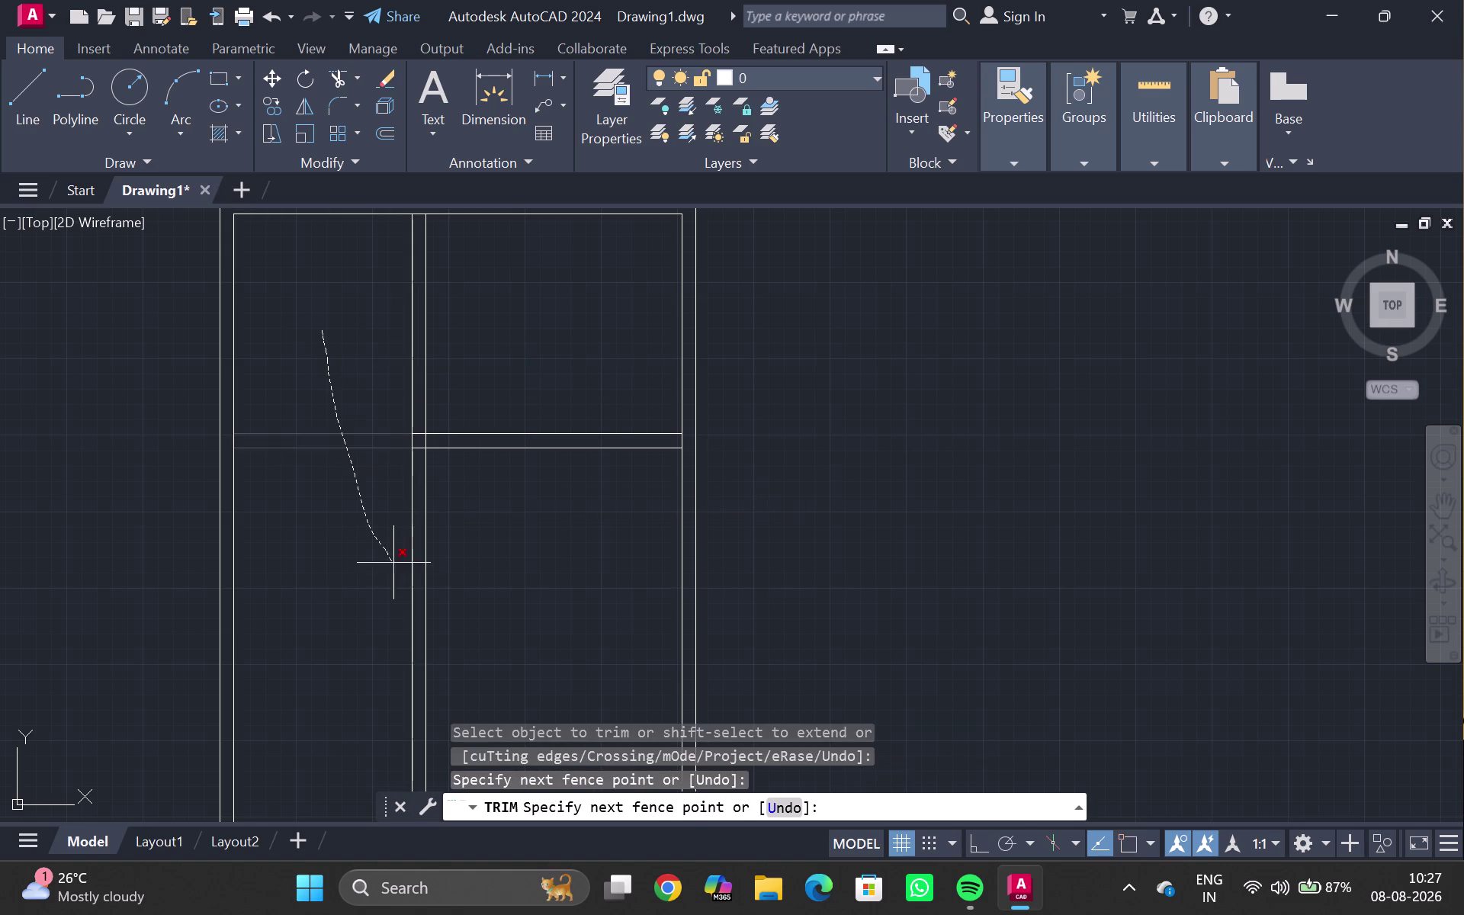
drag(395, 564, 472, 565)
key(Escape)
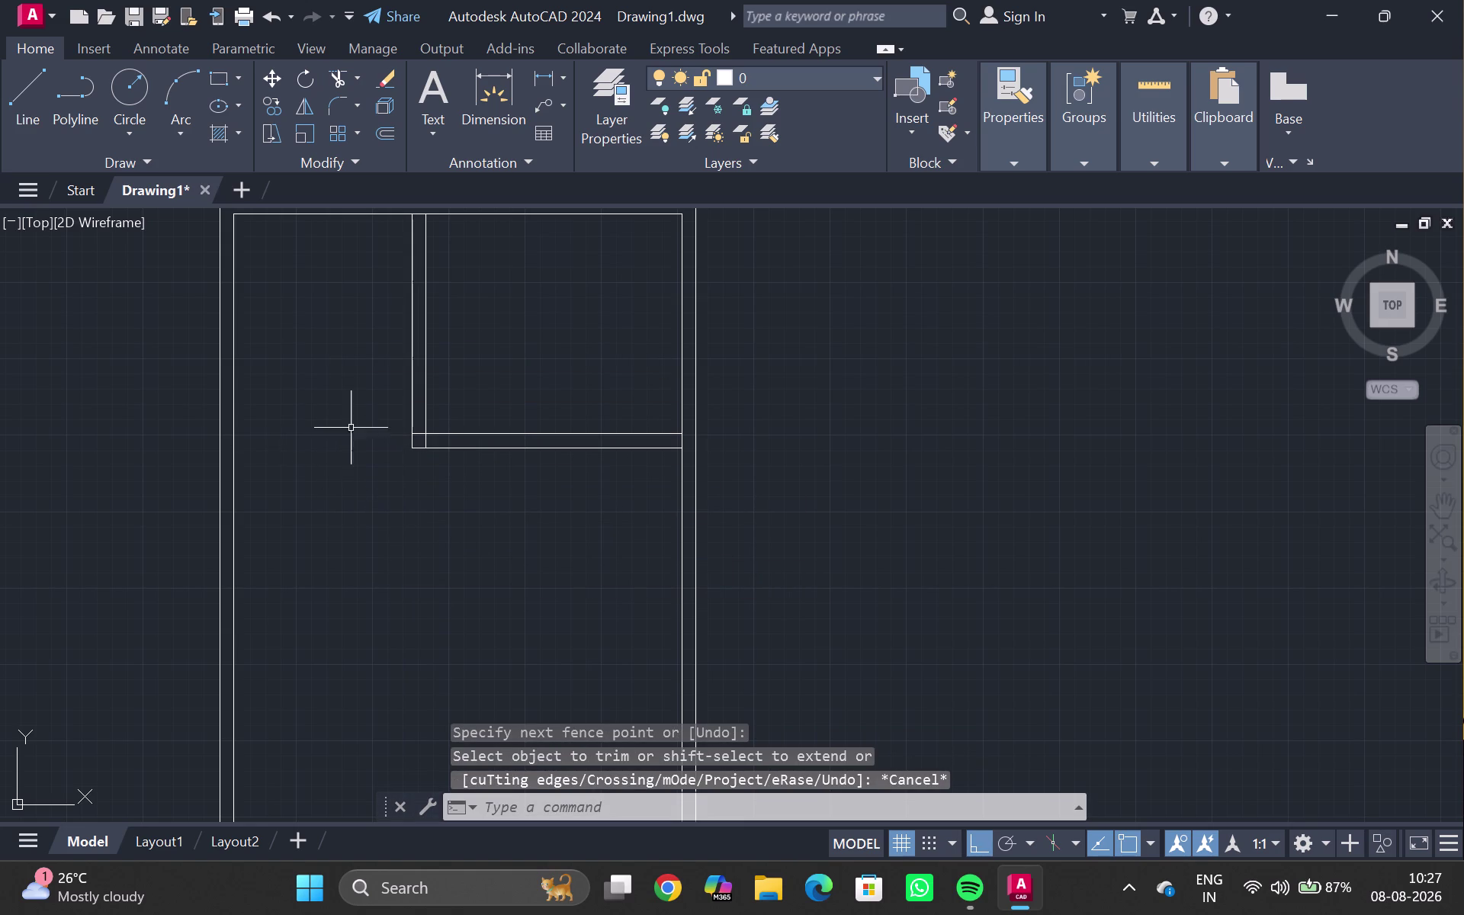
middle_drag(345, 420, 414, 604)
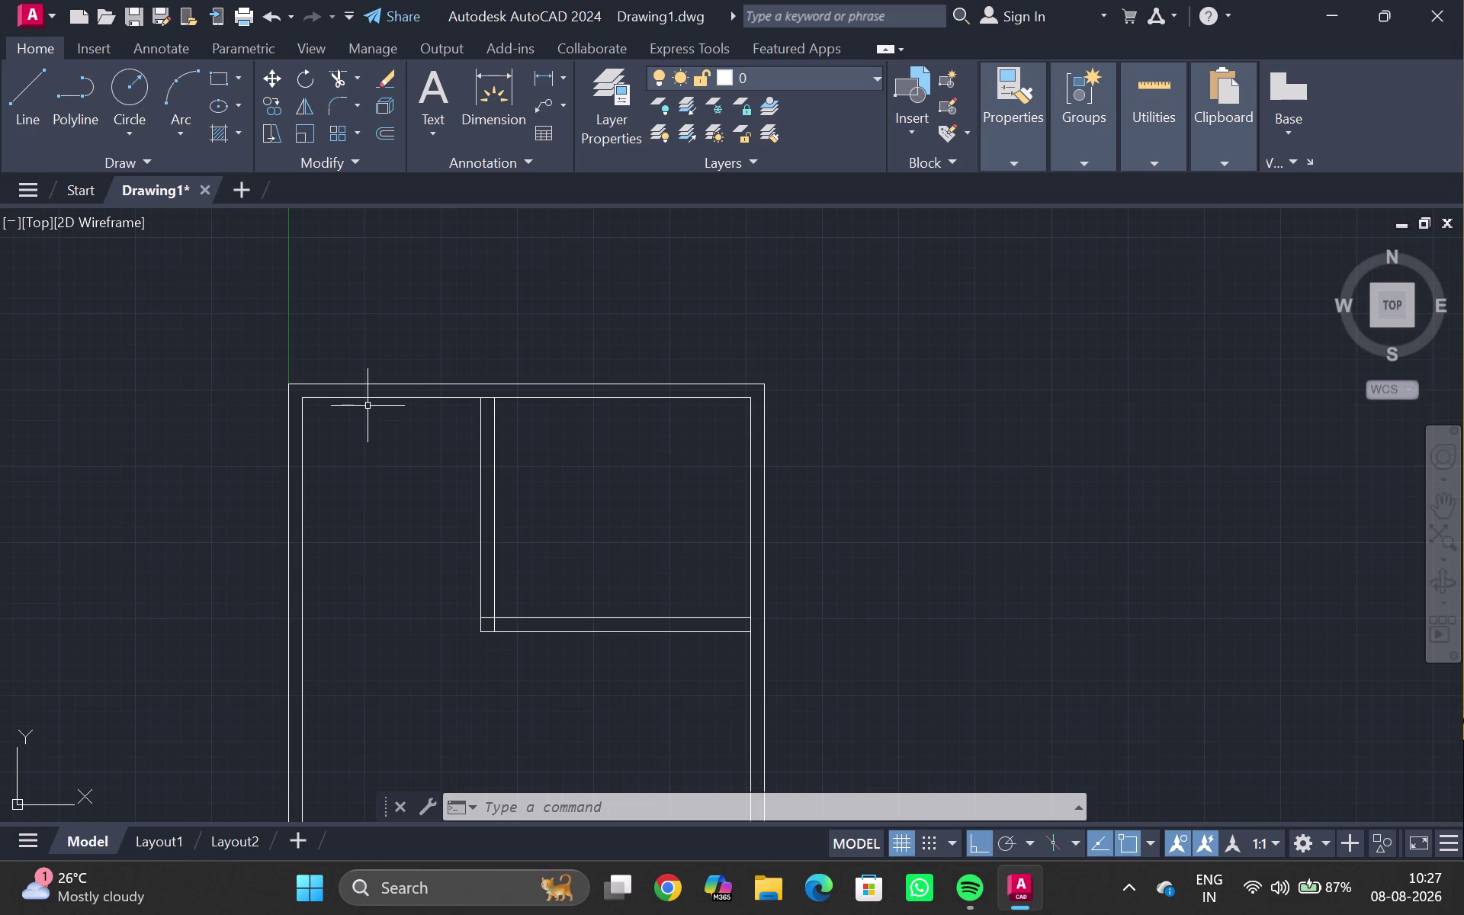
Preview a 9'-9" linear dimension from the inner top-left corner to the room wall.
text(dli)
key(Return)
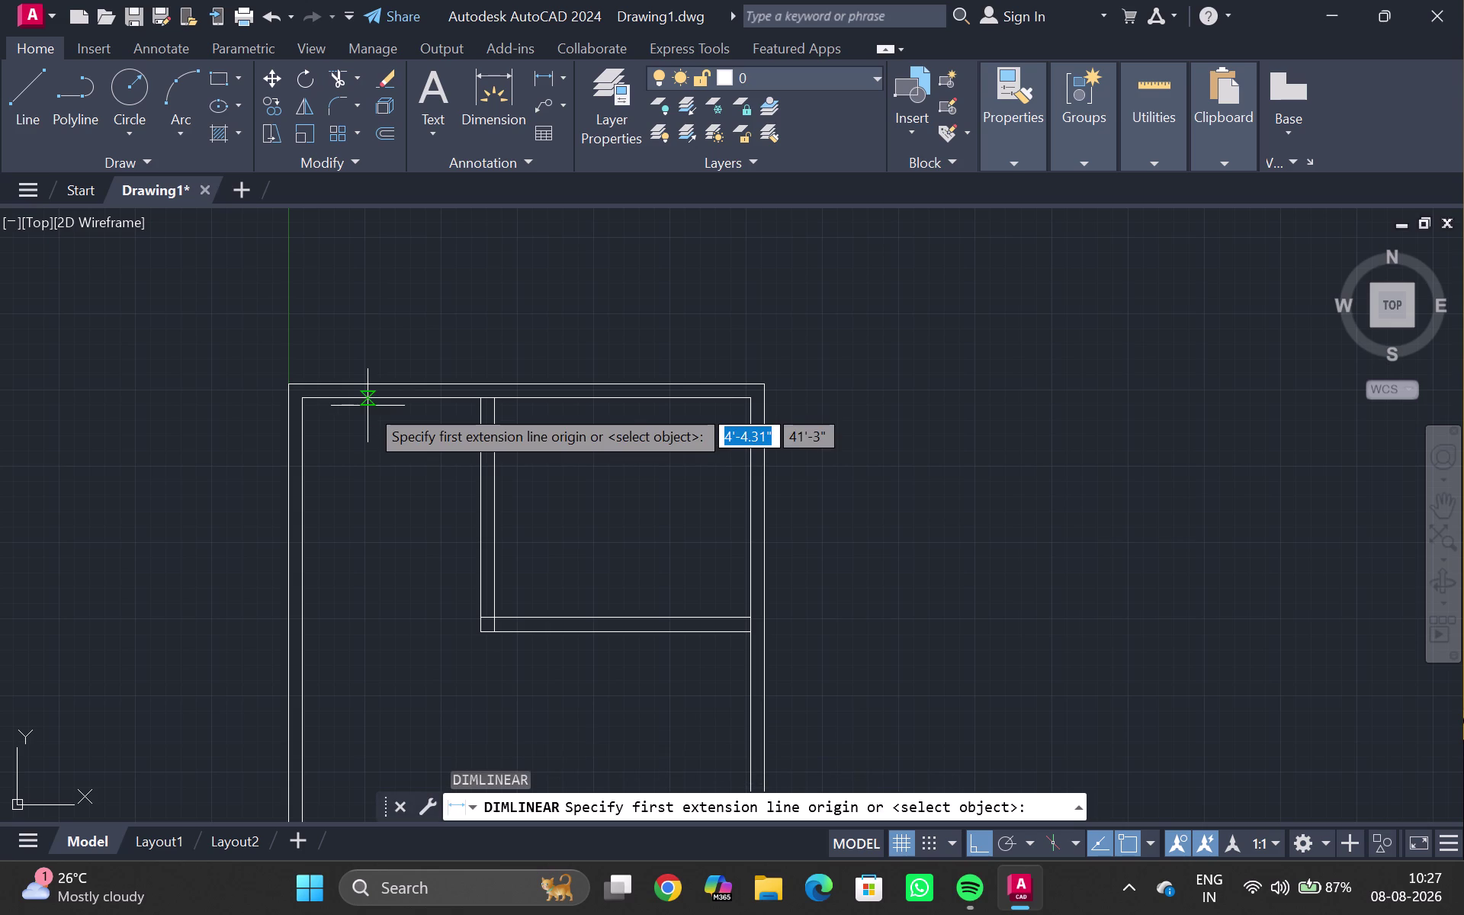
click(303, 397)
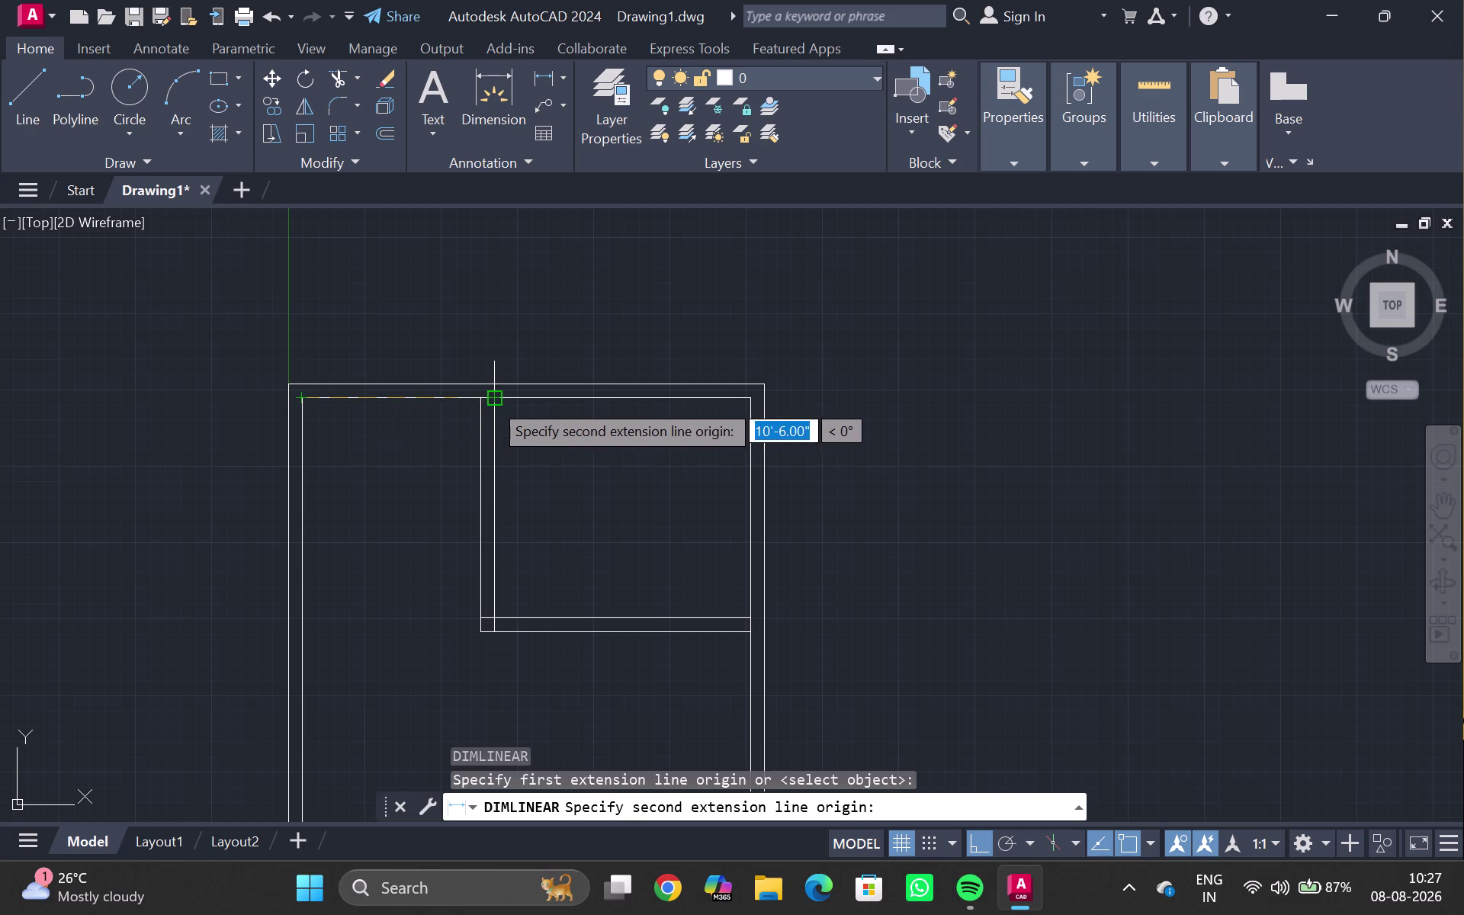
click(482, 404)
scroll(up, 3)
key(Escape)
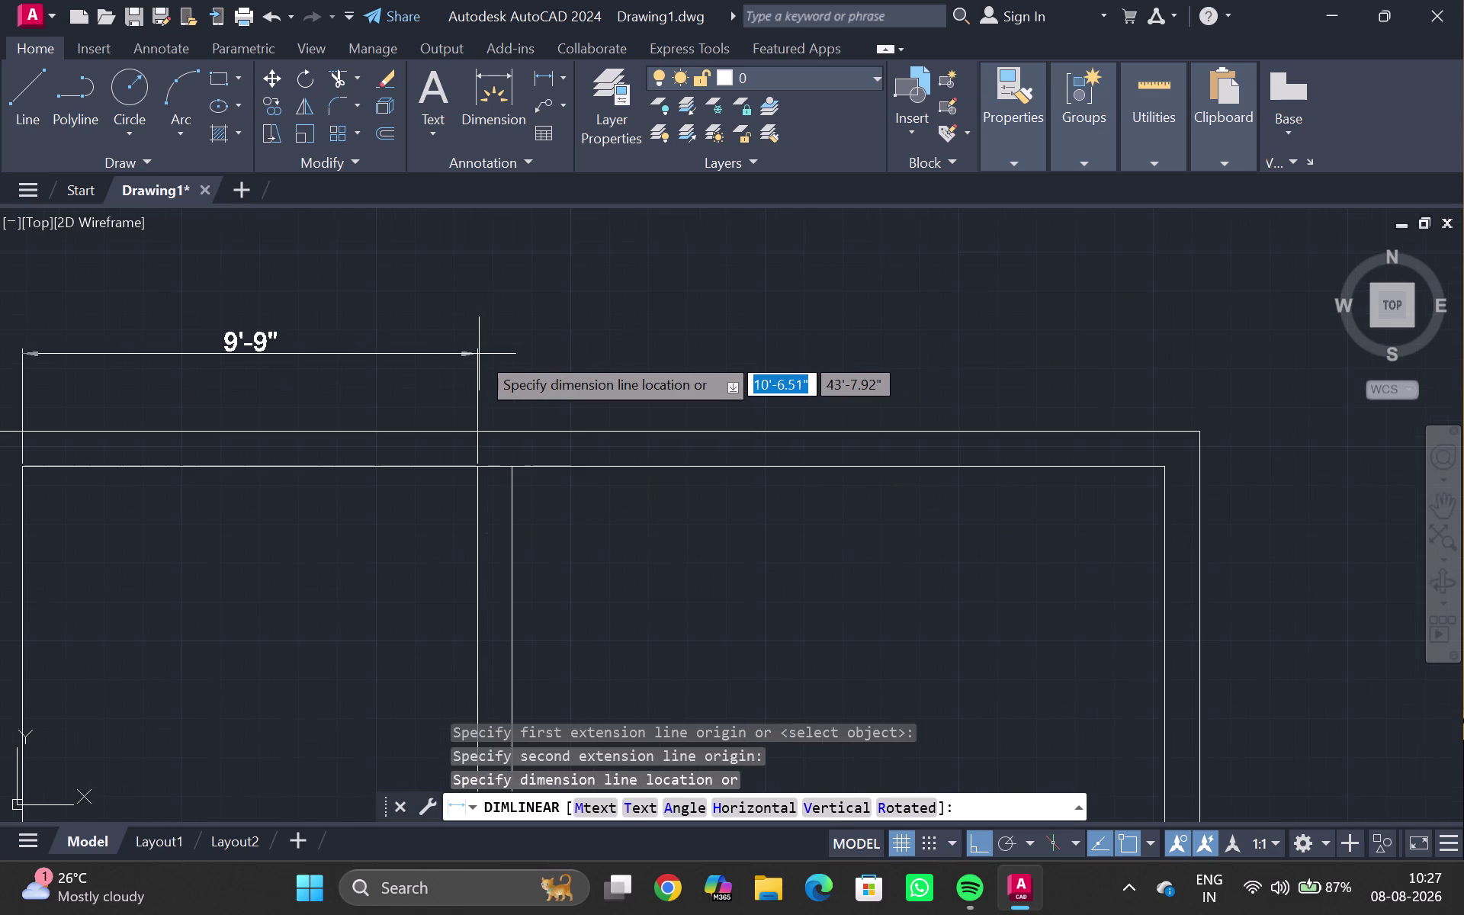
scroll(down, 3)
click(405, 424)
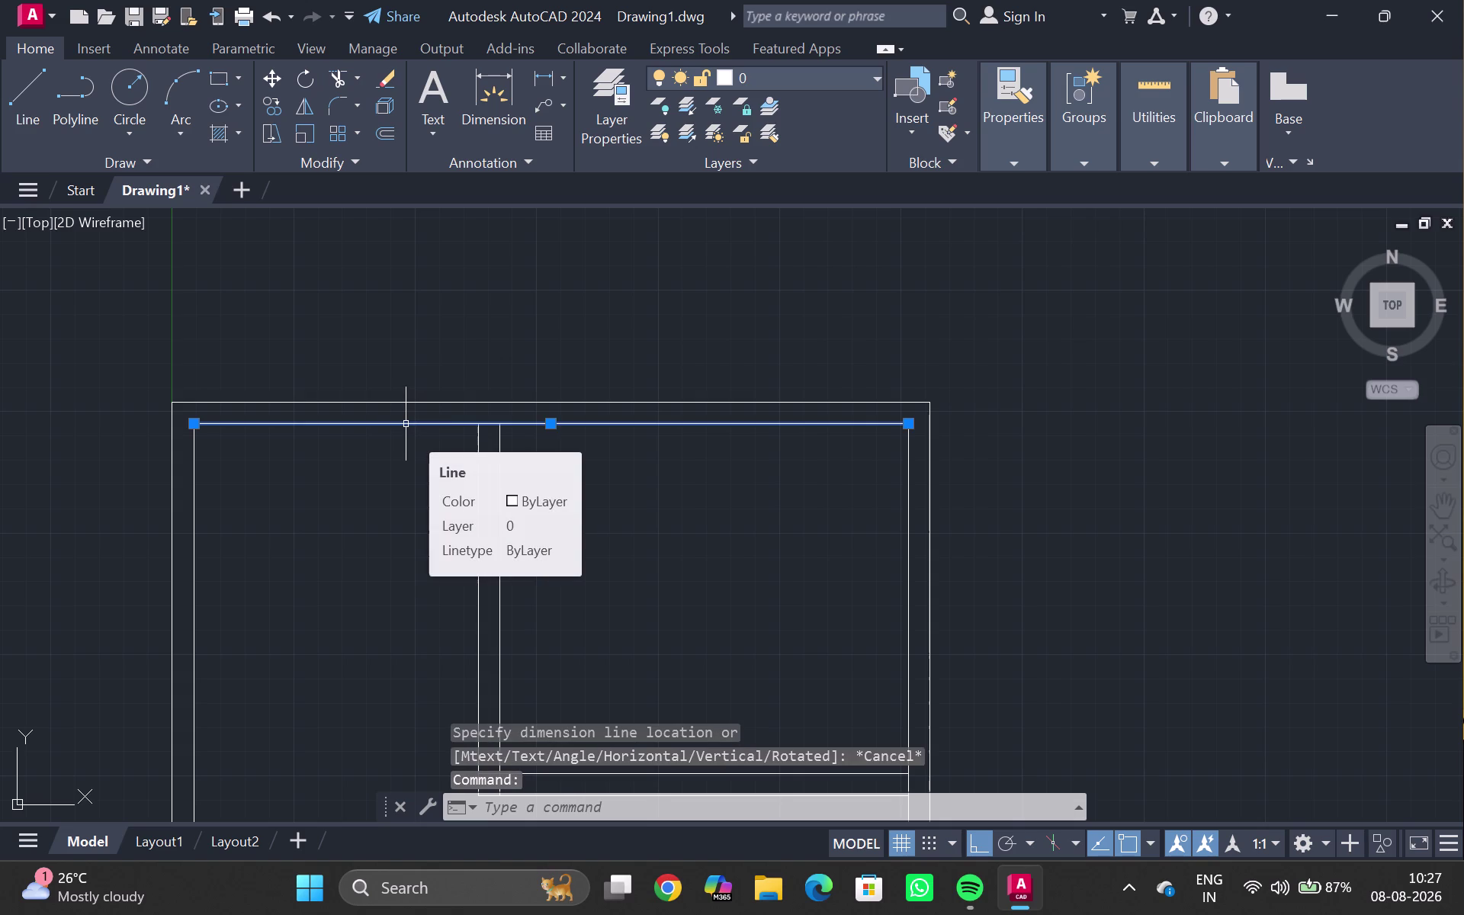
Start a 5' offset by mistake, cancel it, and reselect the horizontal partition.
key(o)
key(Return)
text(5')
key(Return)
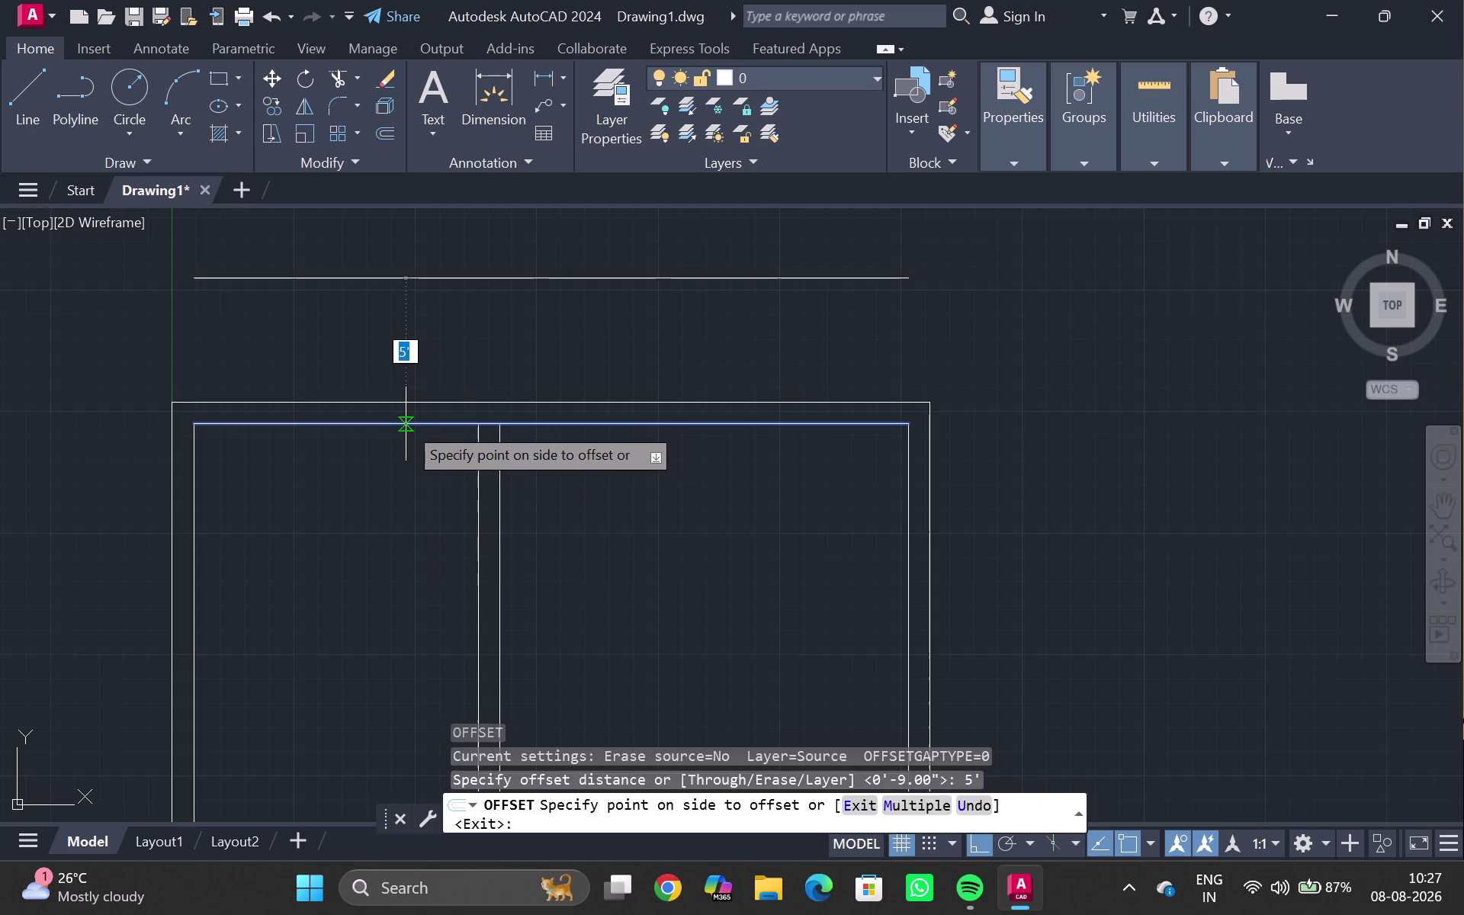
click(421, 718)
key(Escape)
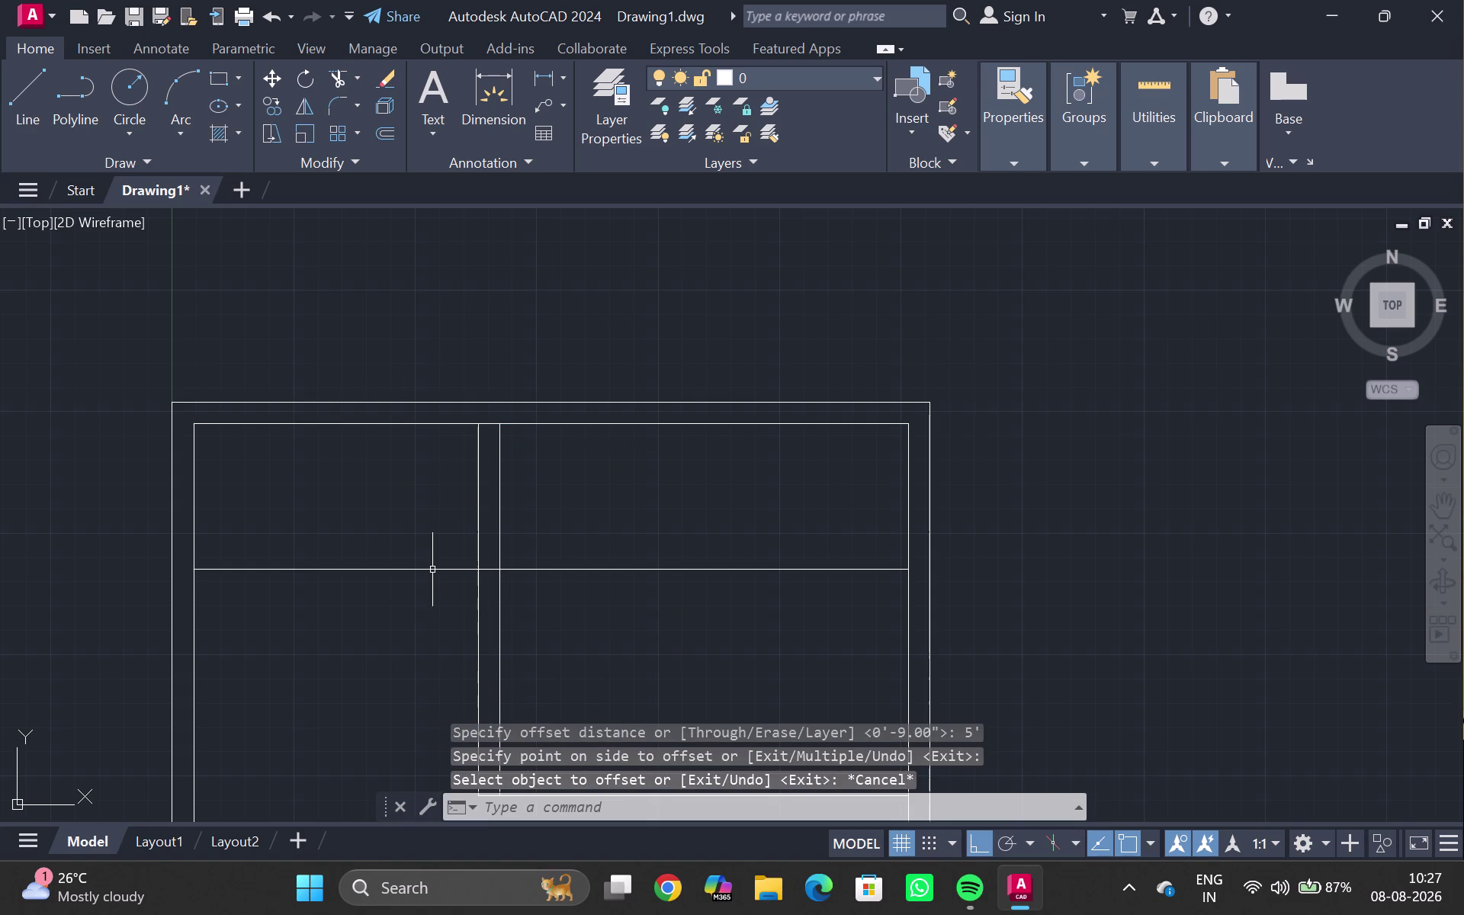
key(Return)
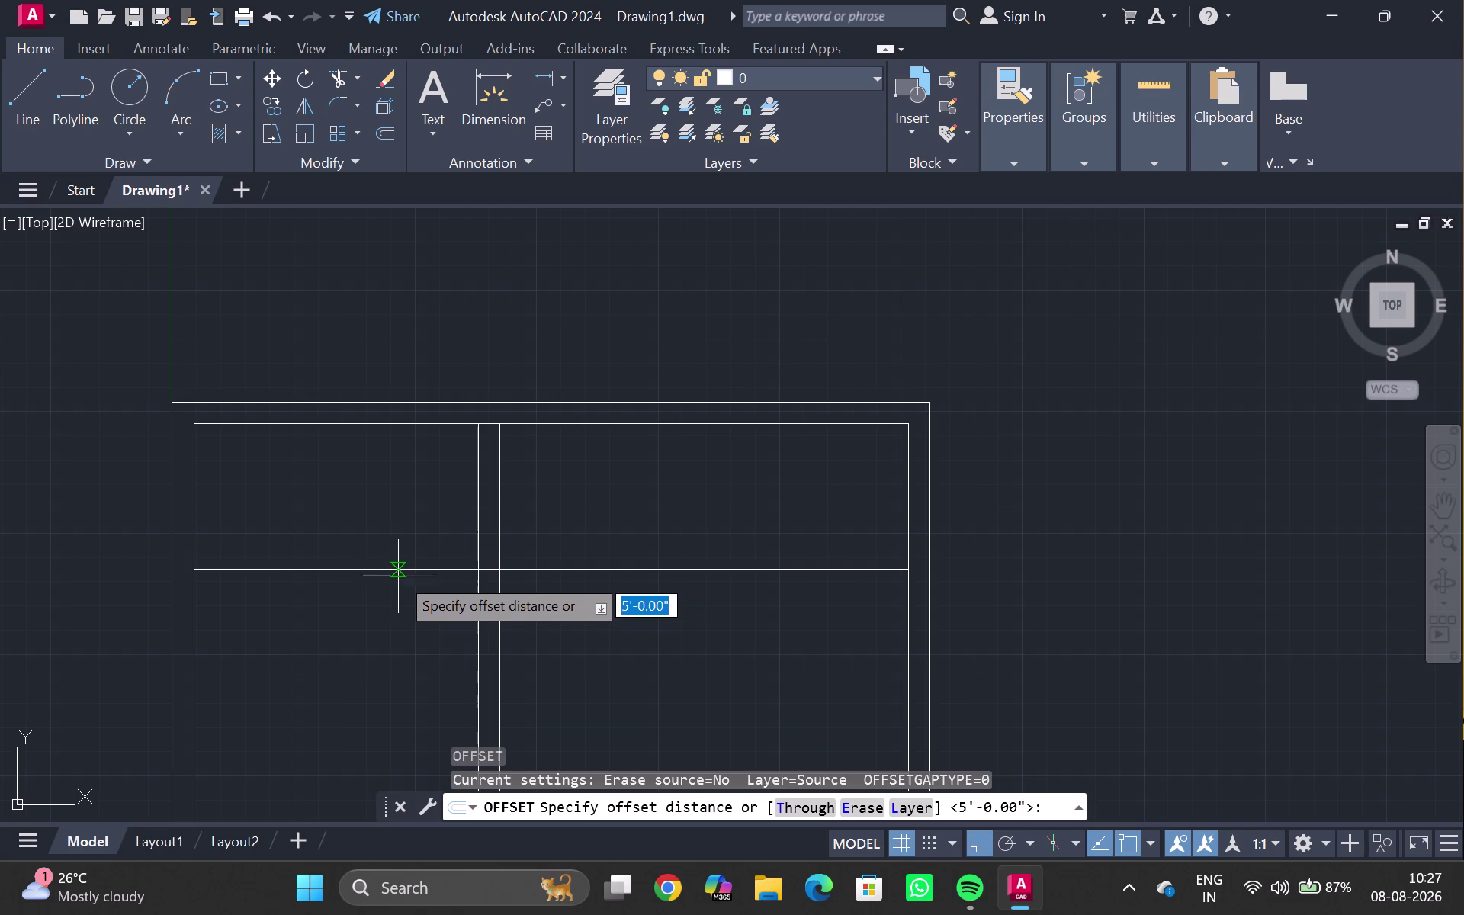
key(Escape)
click(403, 564)
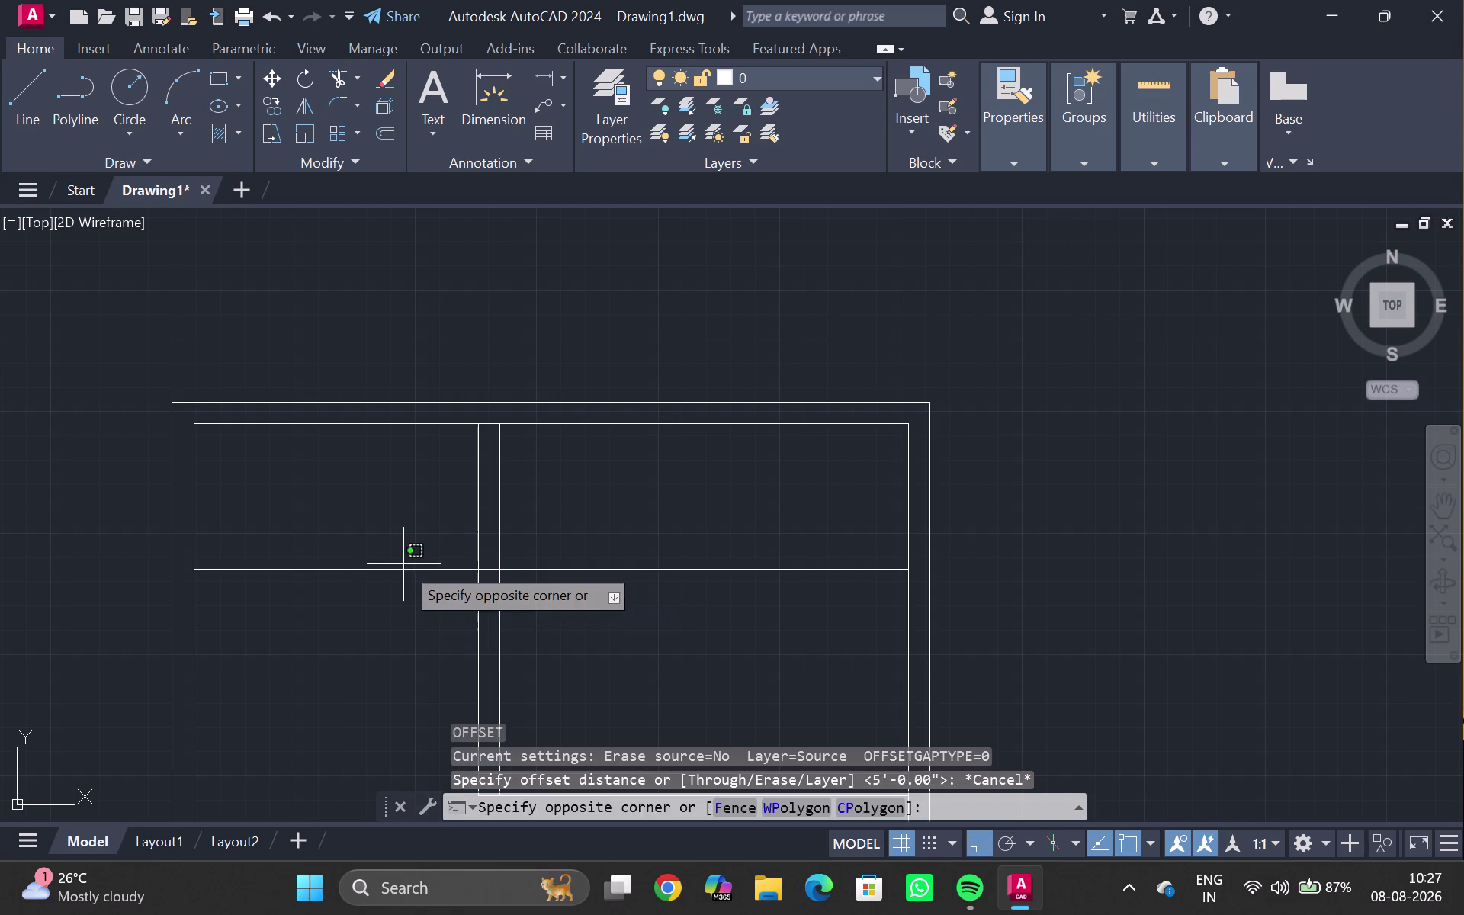
click(403, 573)
Offset the left horizontal partition 9" downward.
key(o)
key(Return)
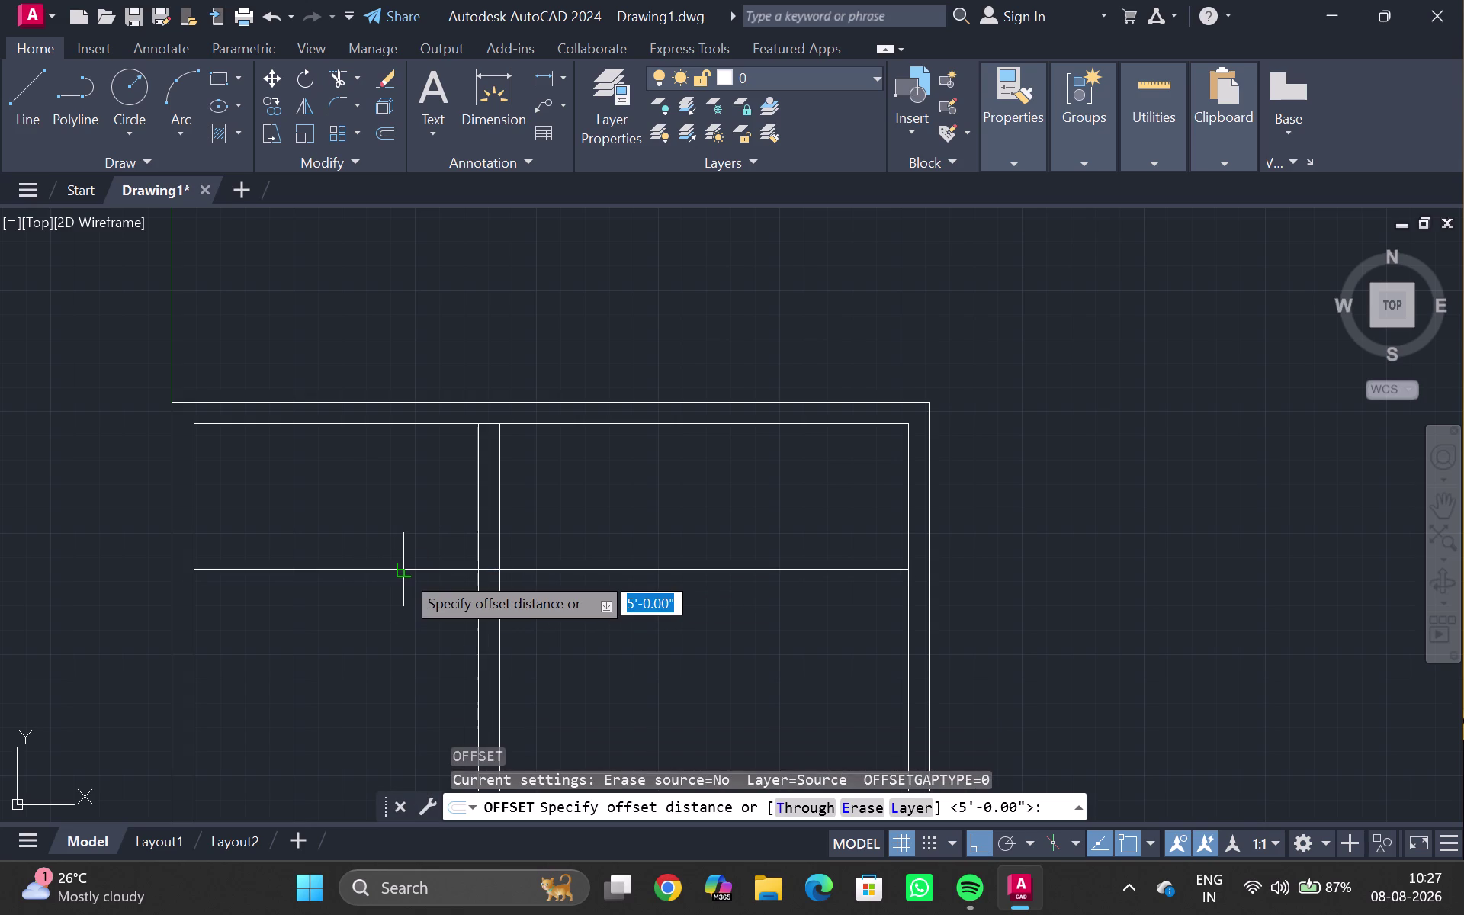
text(9")
key(Return)
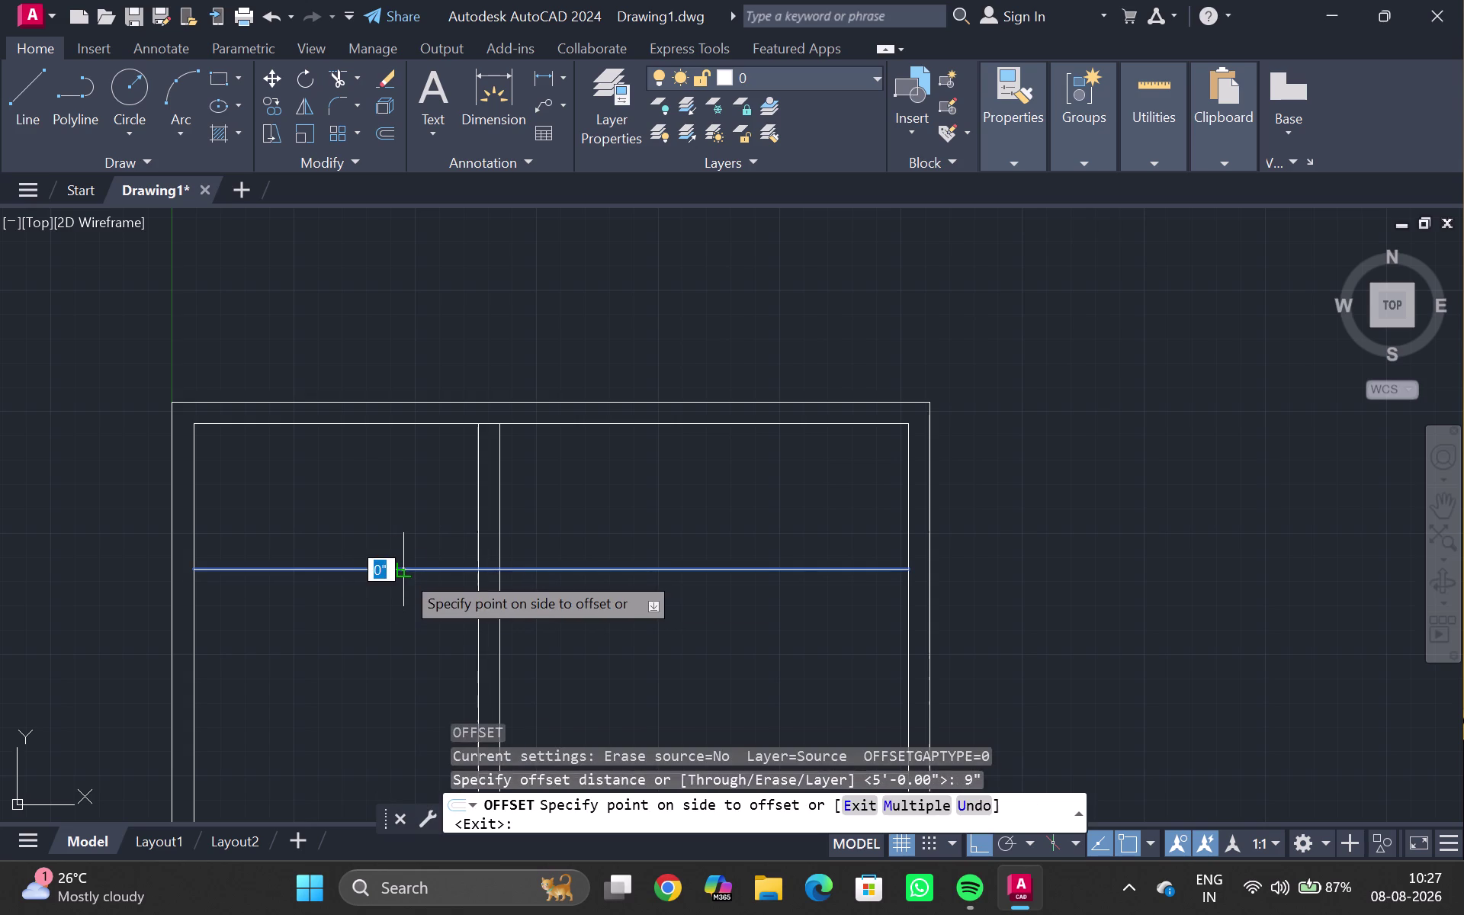
click(349, 654)
key(Escape)
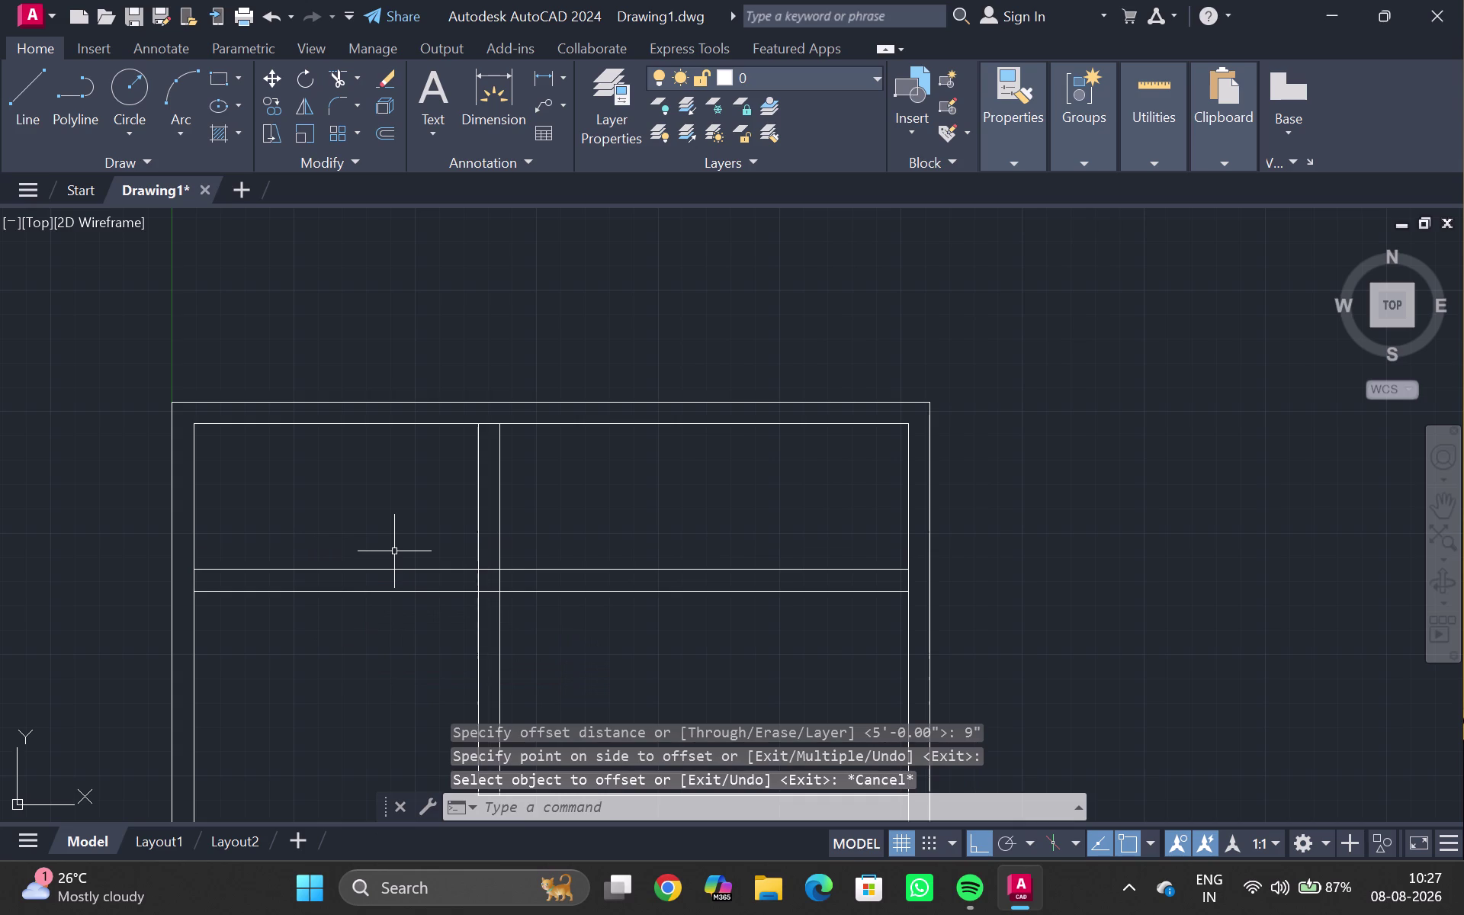
Trim the overlapping partition segments at the vertical partition with TR fences.
text(tr)
key(Return)
drag(689, 558, 689, 568)
drag(691, 600, 690, 671)
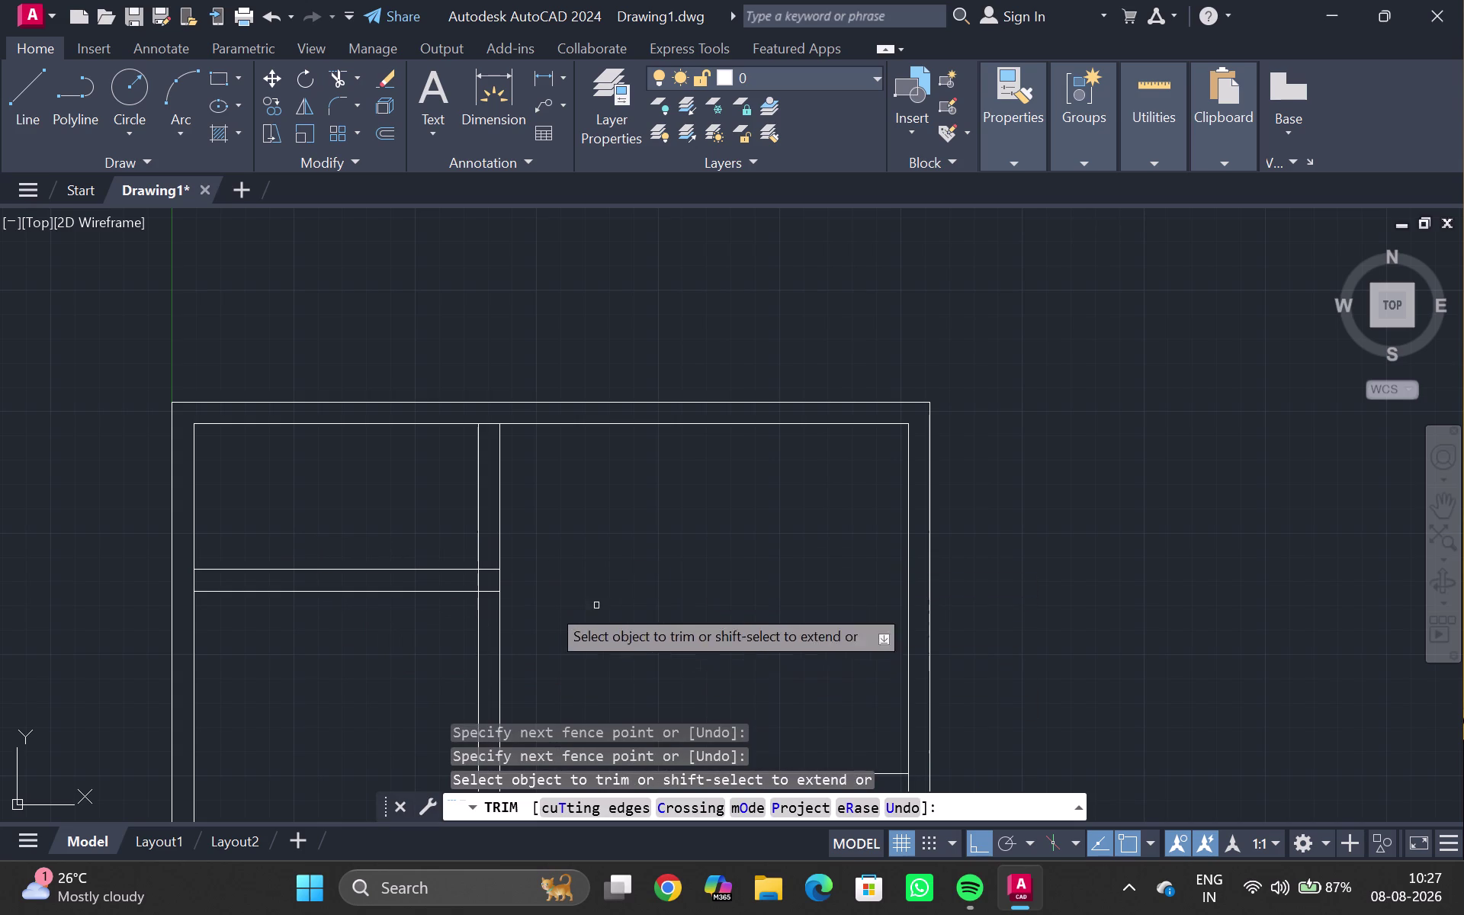
scroll(up, 3)
key(Escape)
scroll(down, 3)
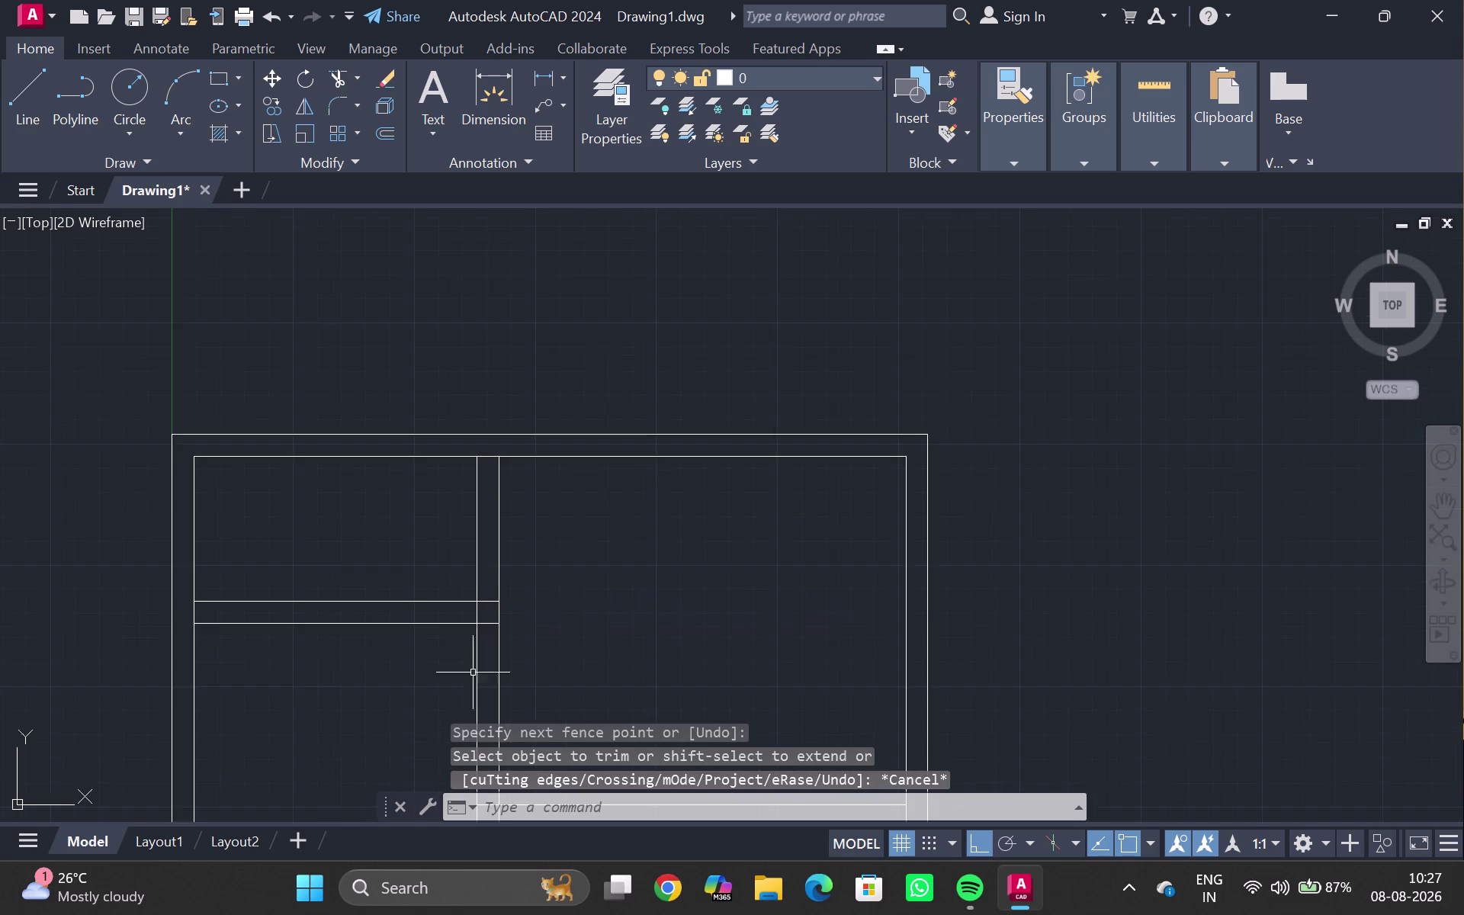
middle_drag(378, 661, 451, 437)
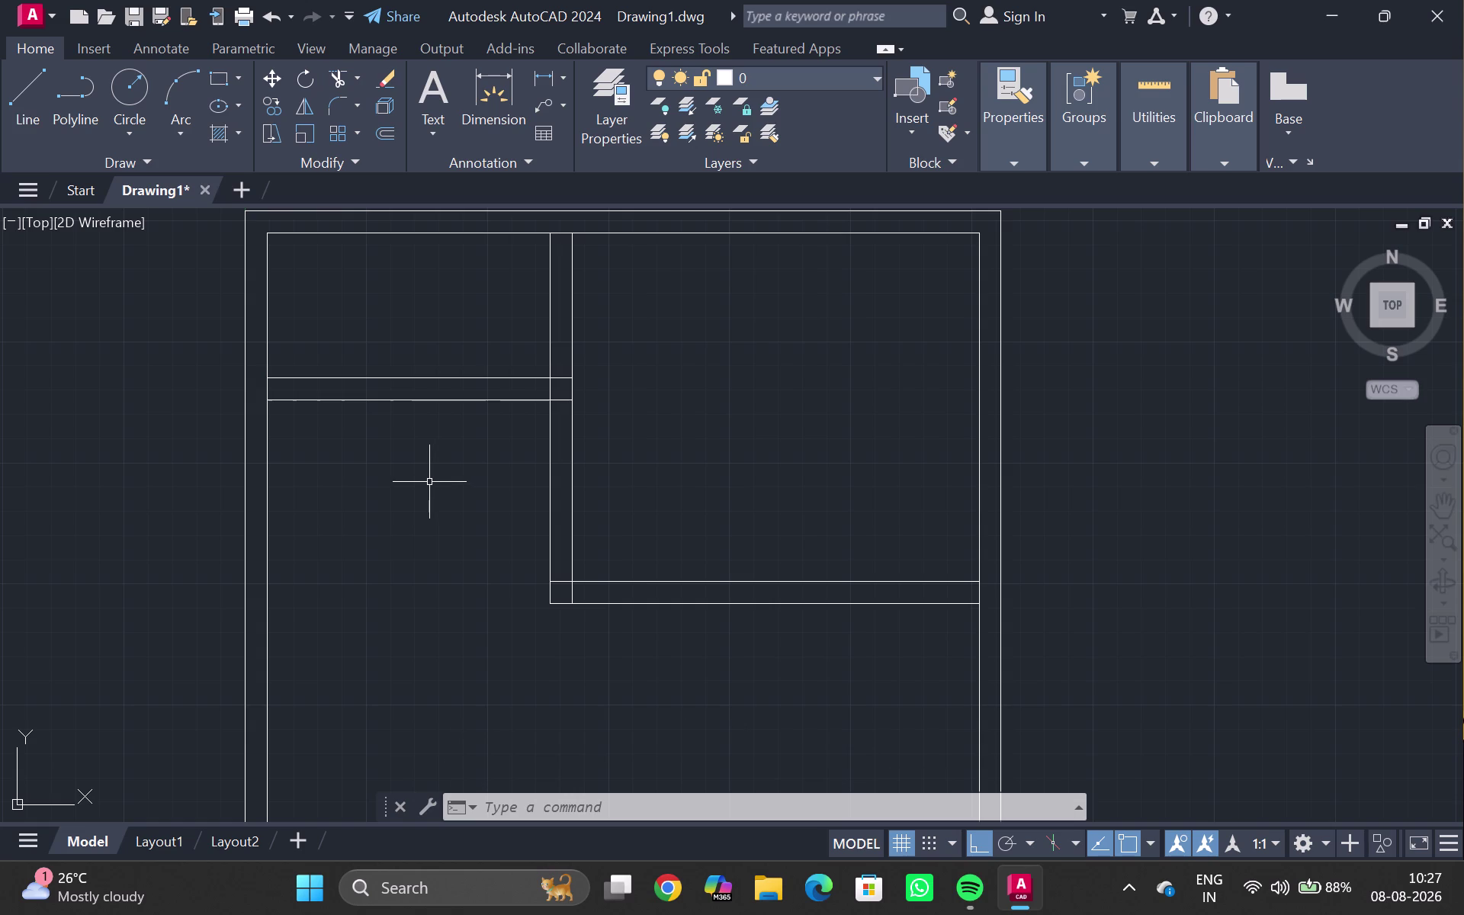
Offset the upper-left partition line 10'5" downward.
double_click(419, 402)
key(o)
key(Return)
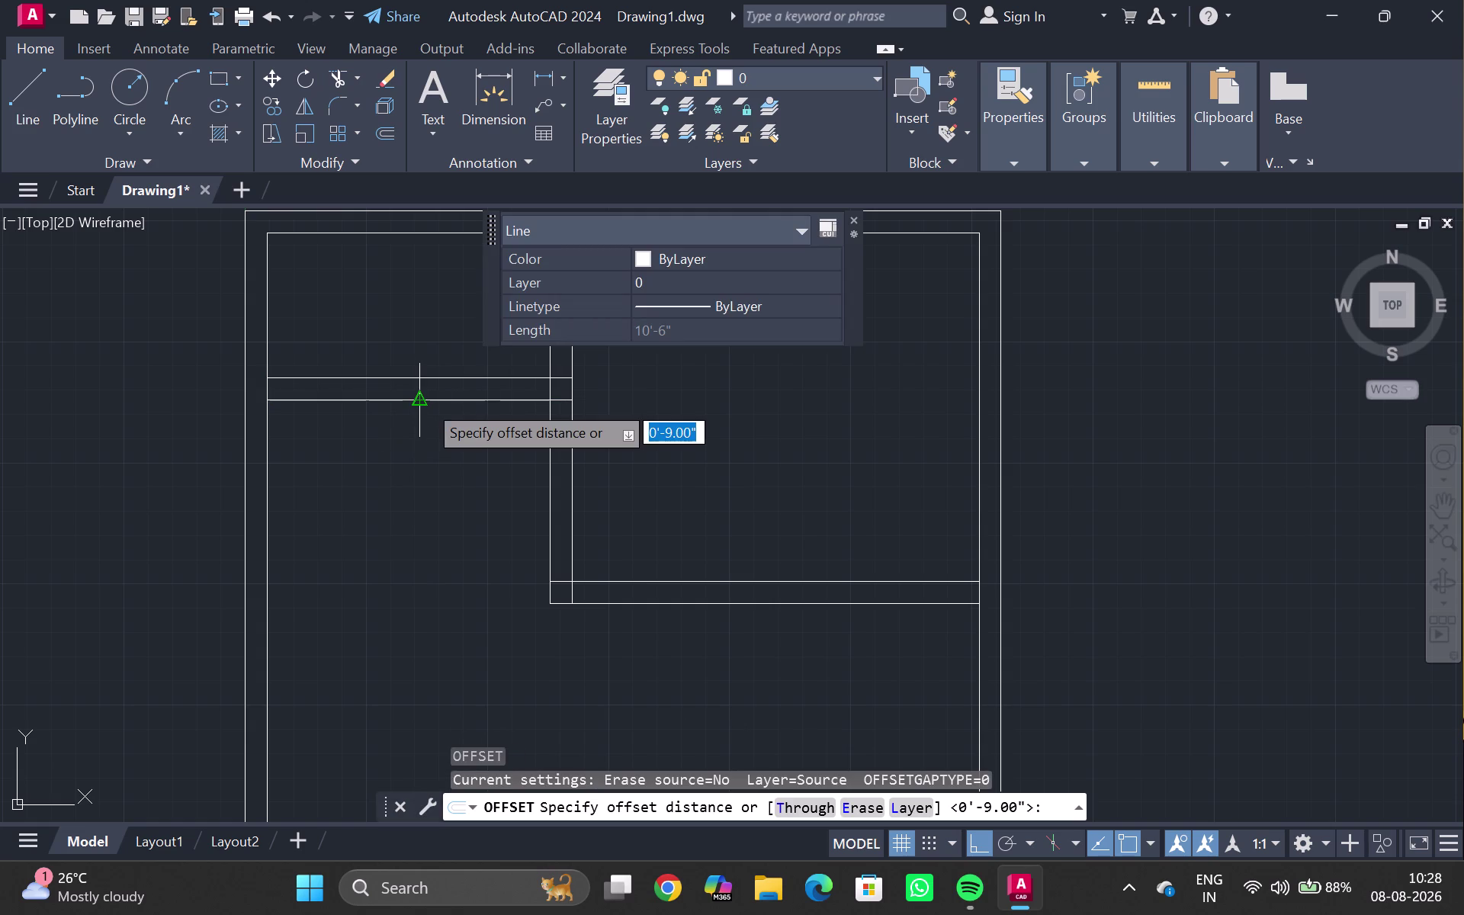
text(10)
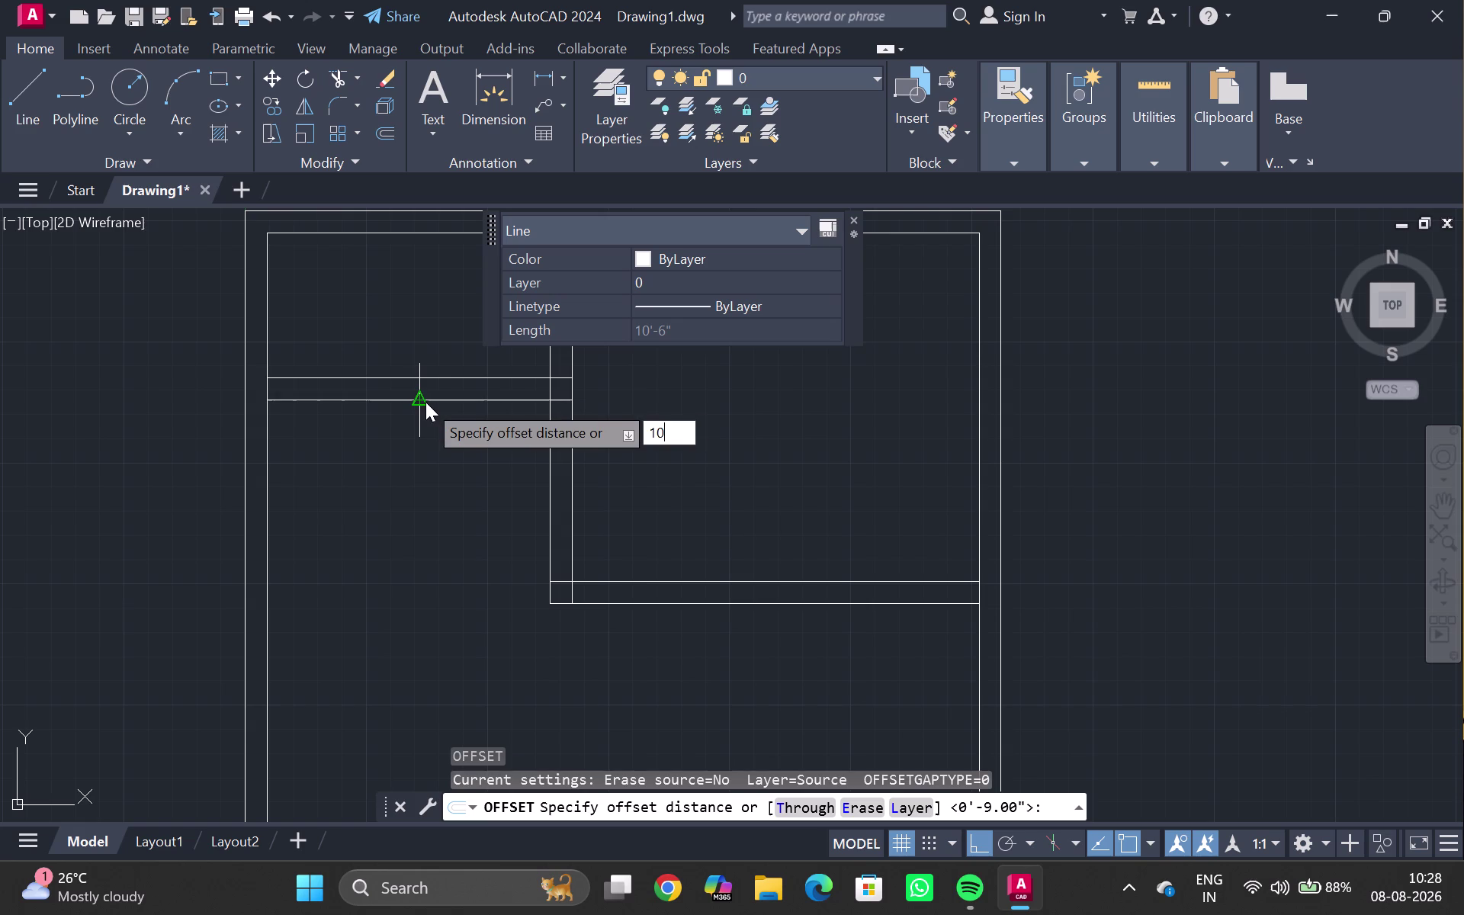
text('5)
key(Return)
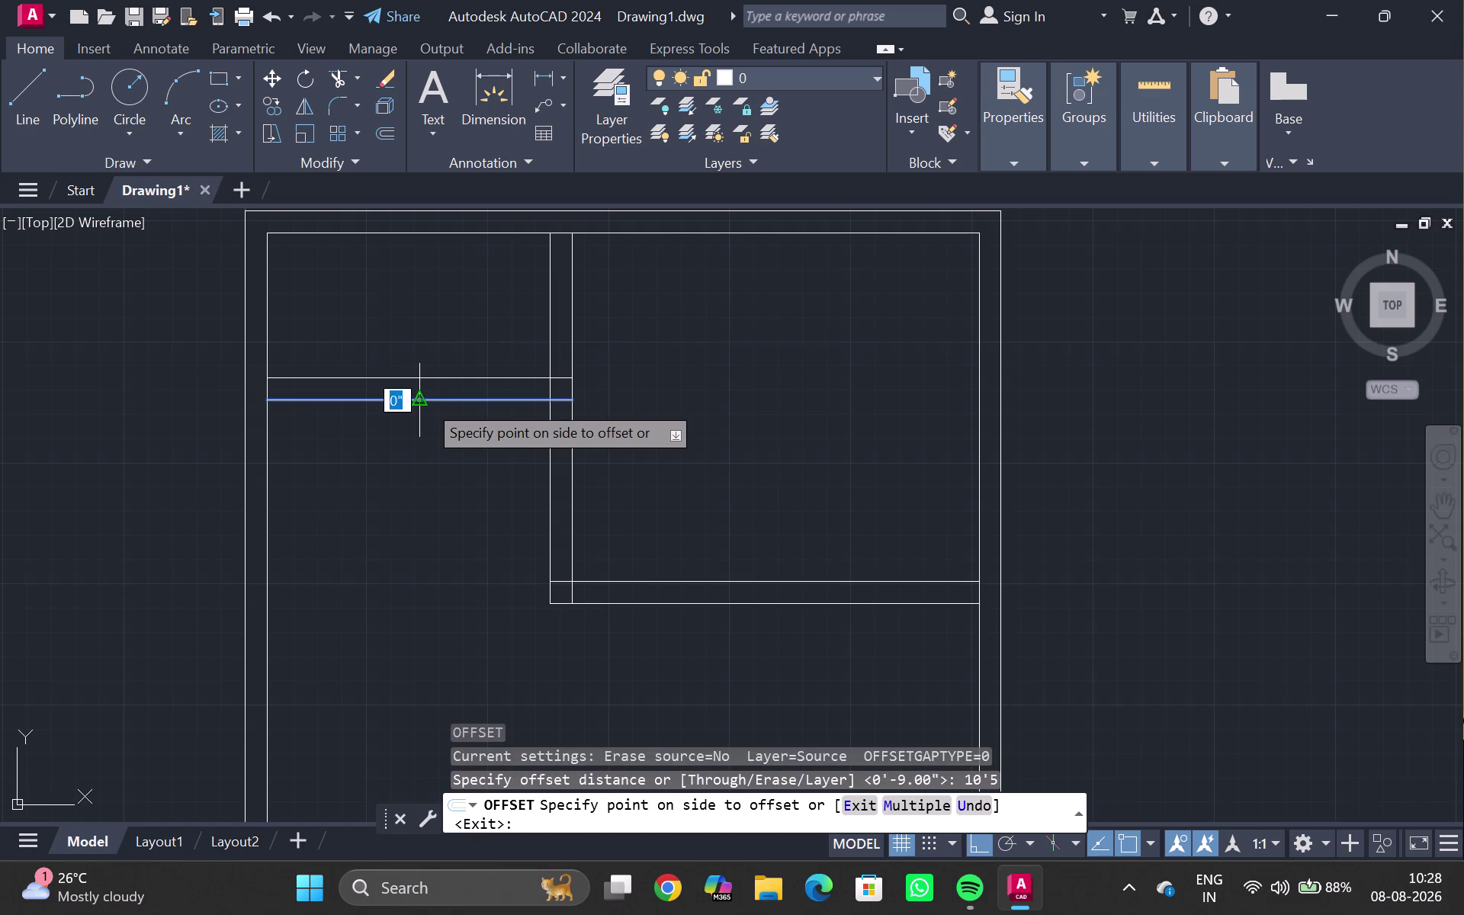
click(429, 510)
key(Escape)
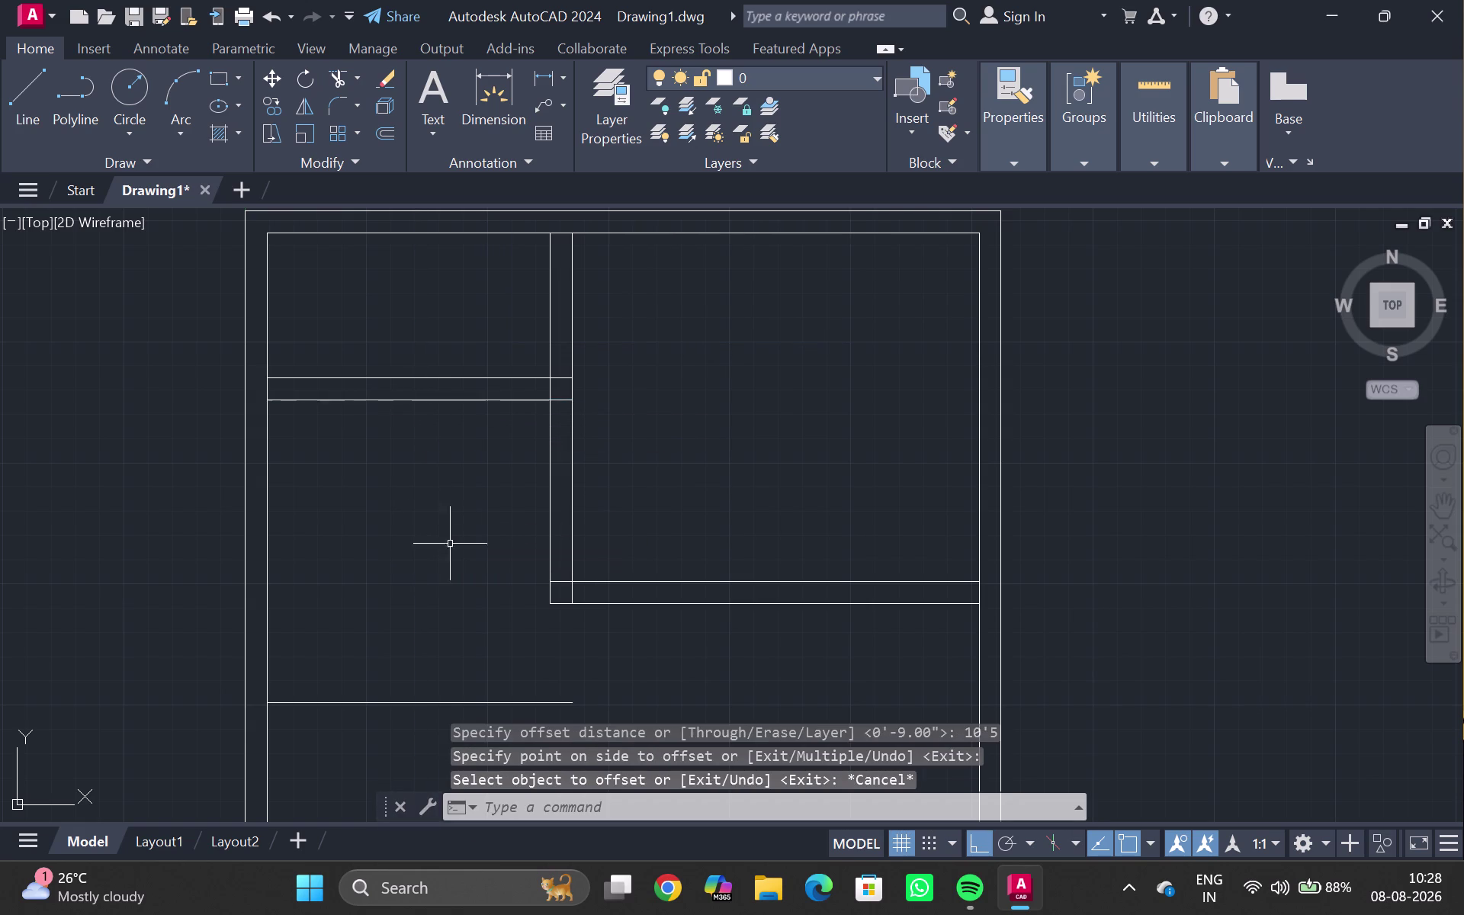
Abandon a repeated offset and clear the selection on the new line.
key(Return)
click(441, 704)
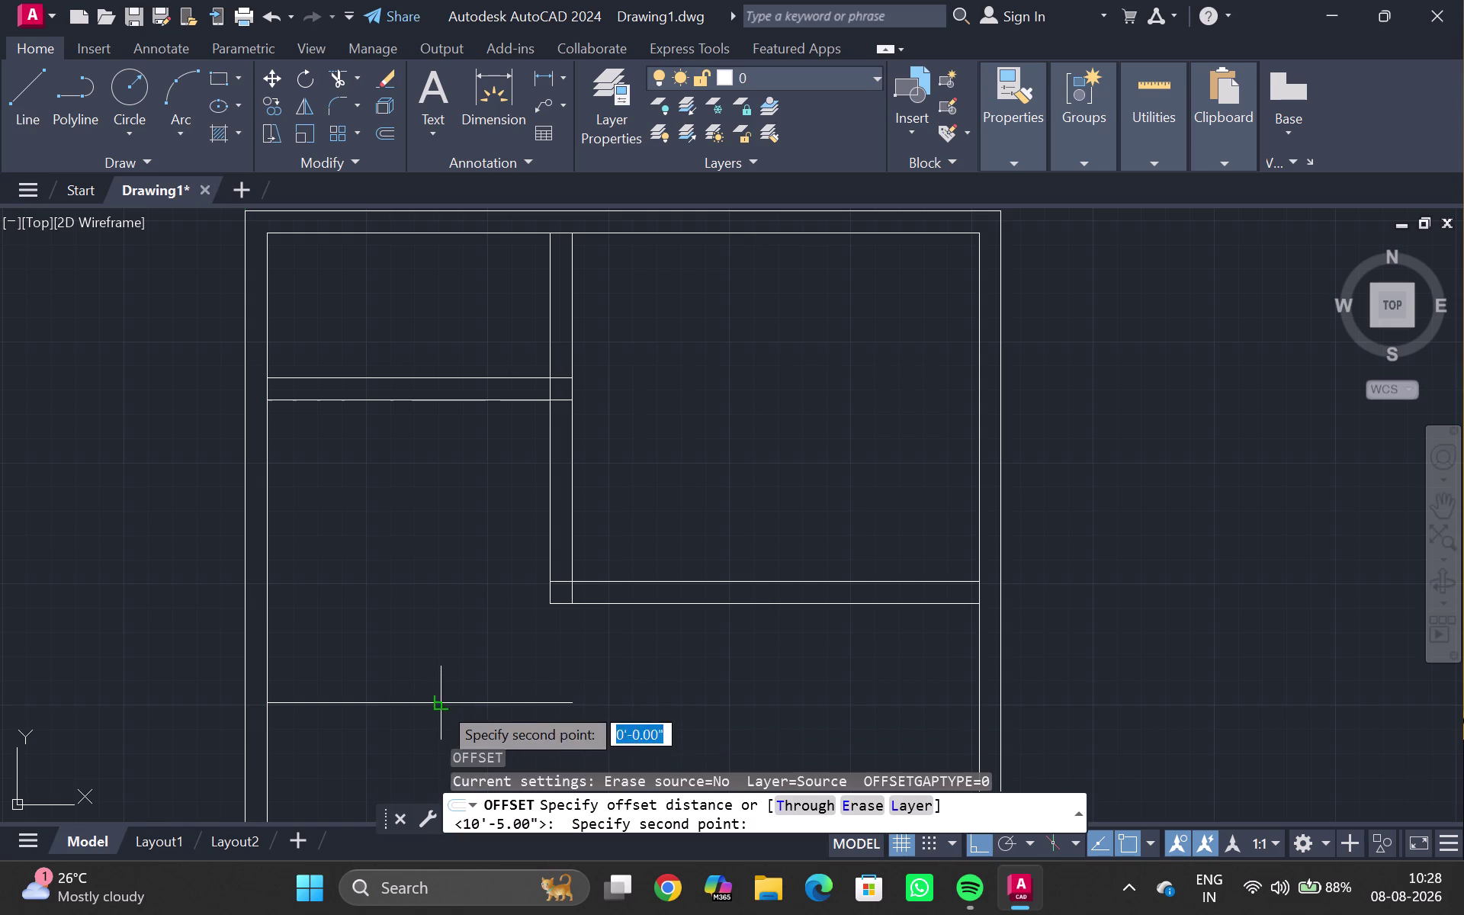
key(Escape)
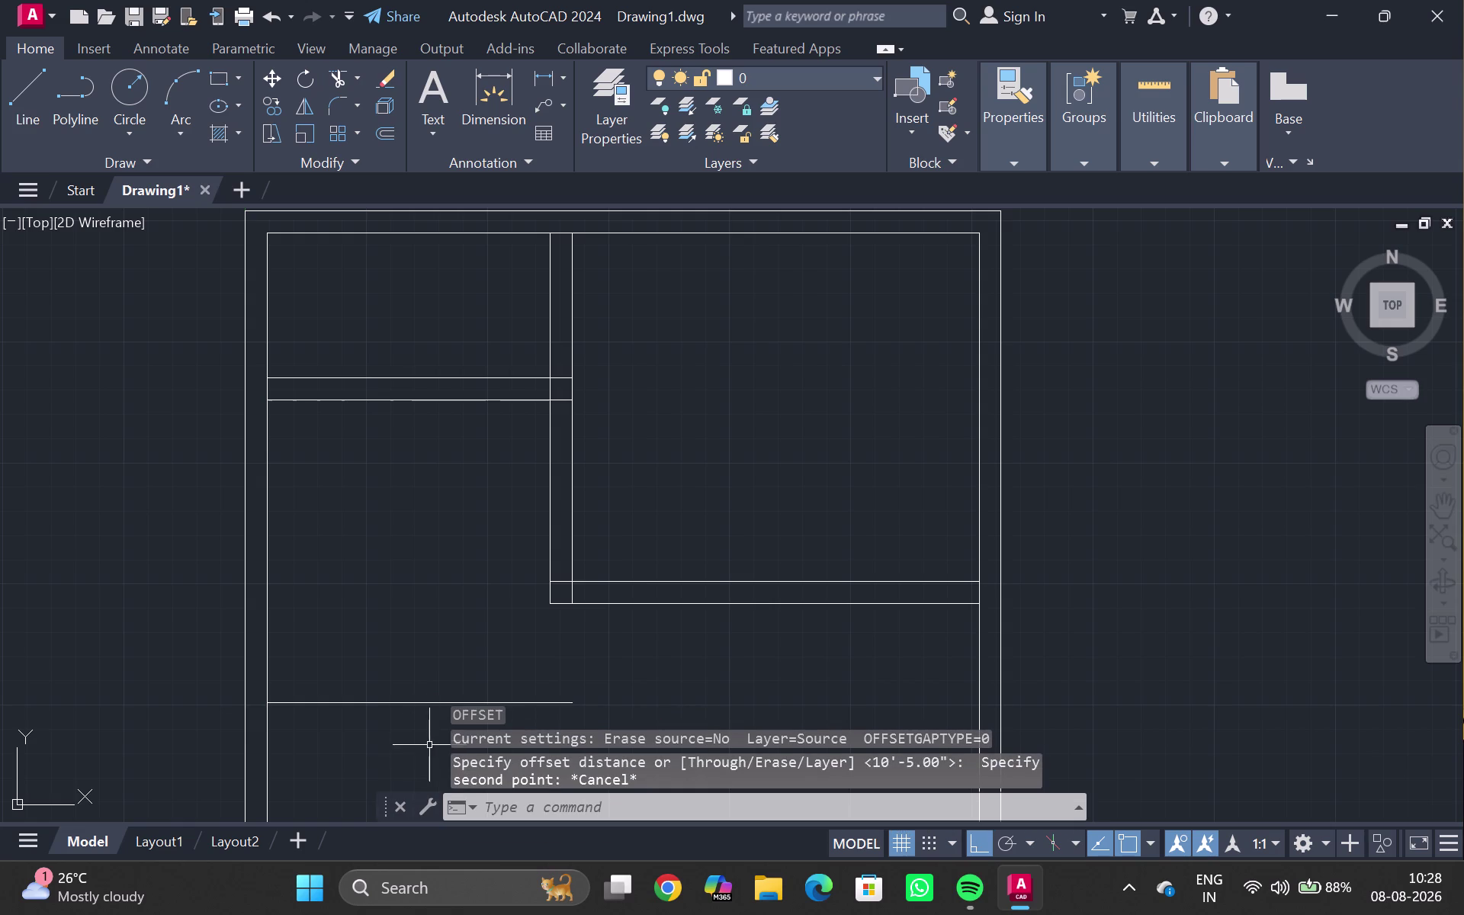
double_click(430, 704)
key(BackSpace)
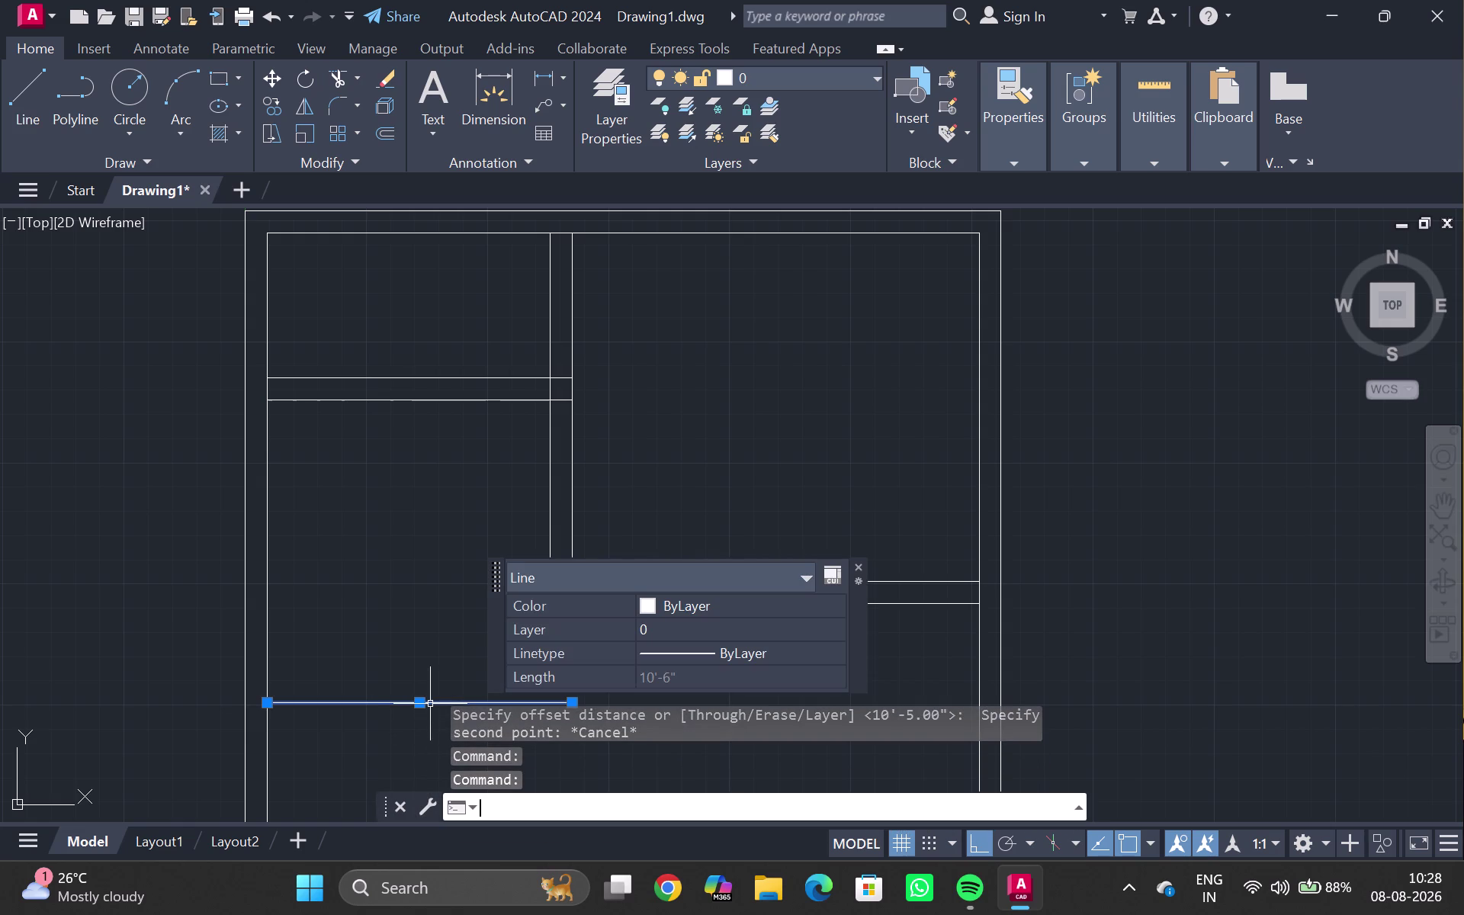
key(Return)
key(Escape)
key(Escape)
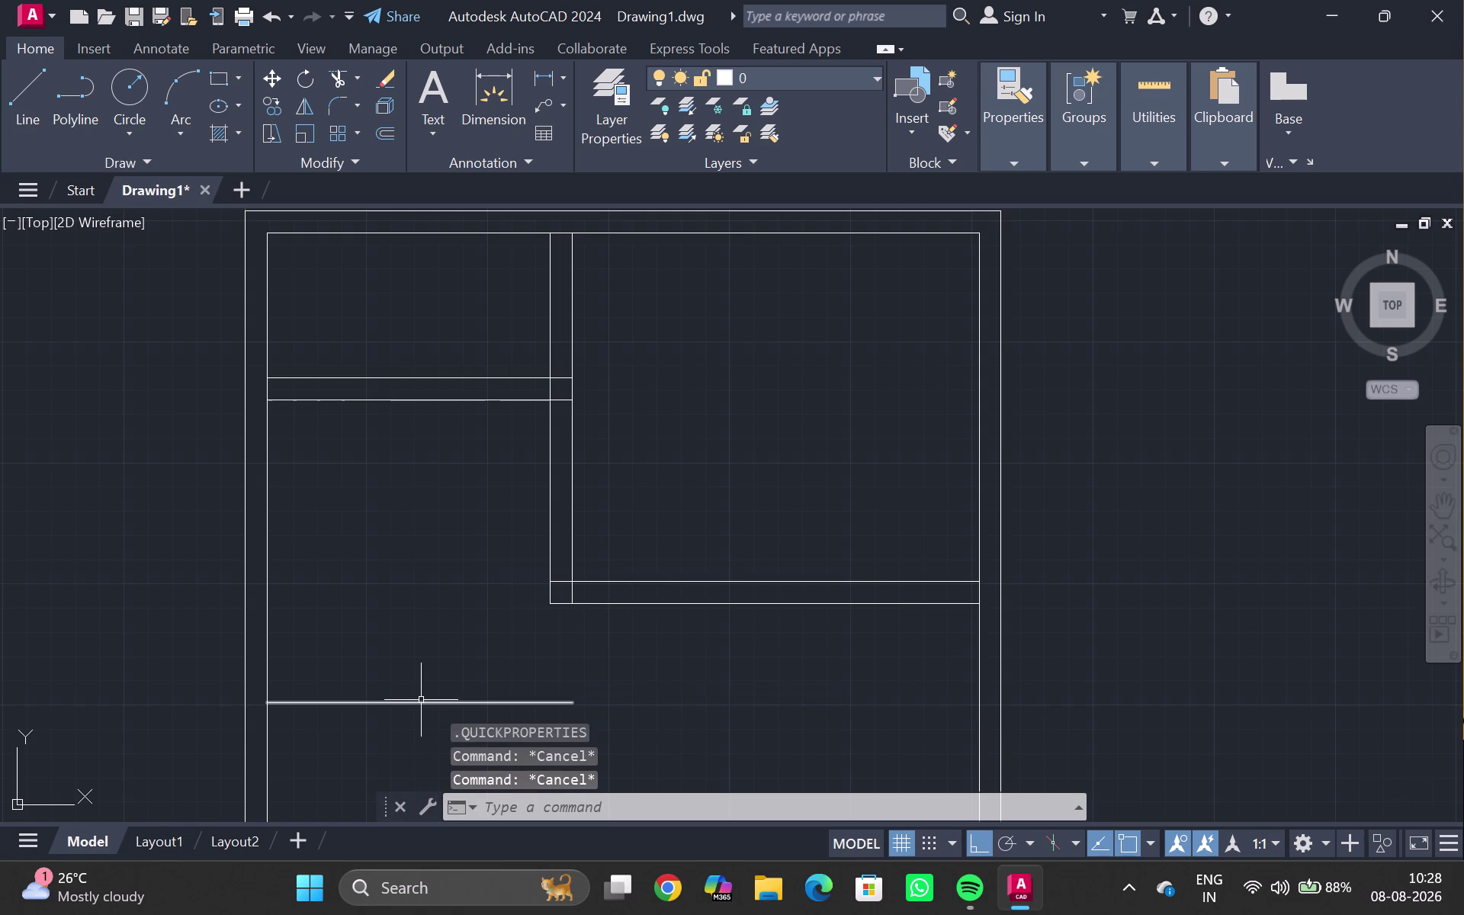
click(420, 700)
Cancel another offset attempt and close the accidentally opened database connection panel.
key(o)
key(Return)
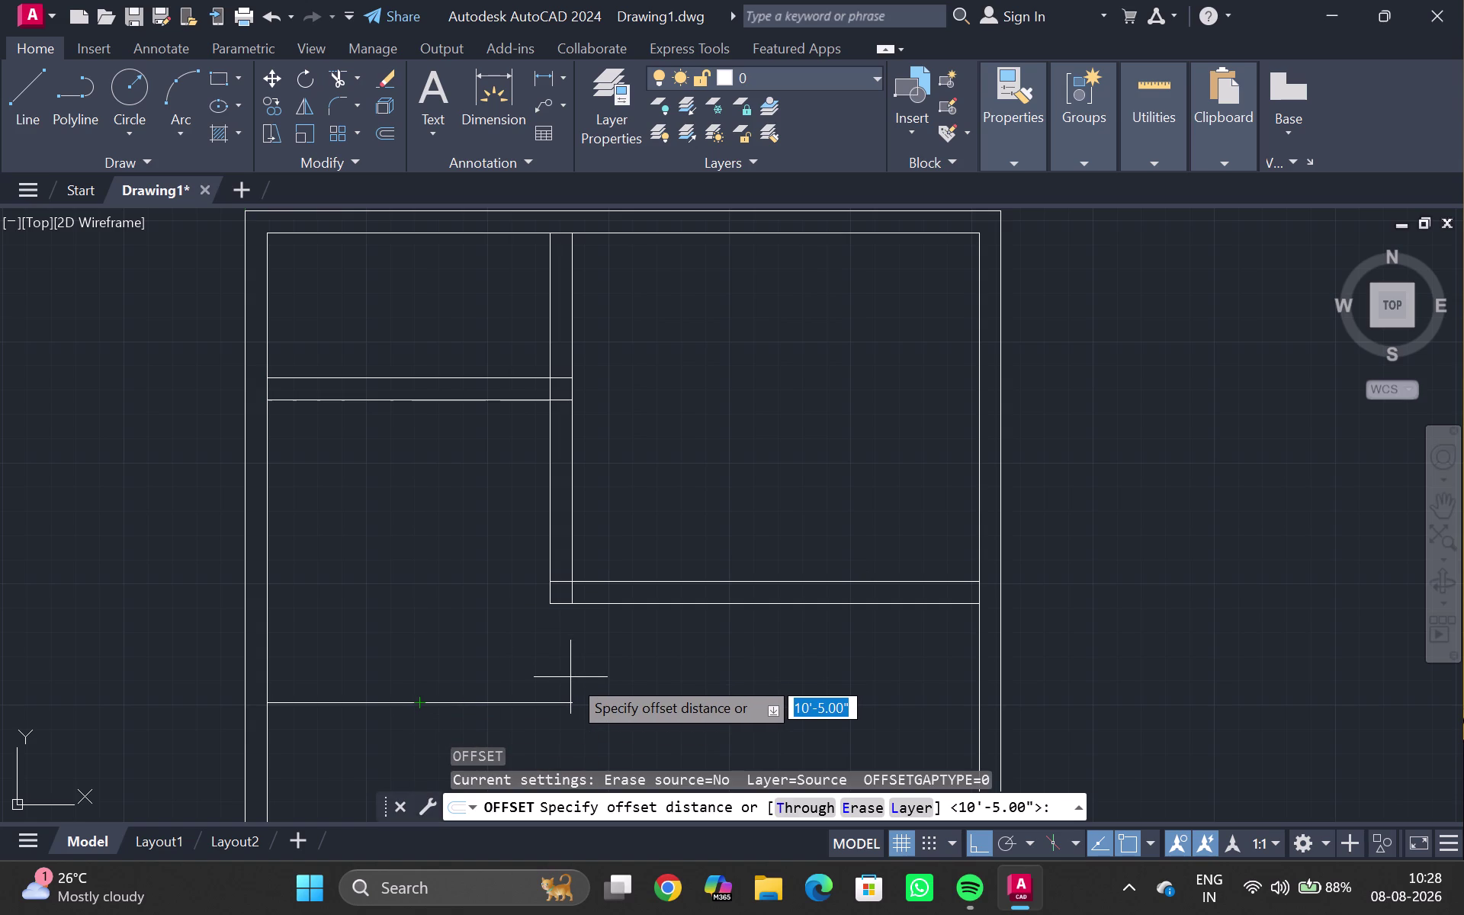
key(ctrl+6)
key(shift+quotedbl)
key(Escape)
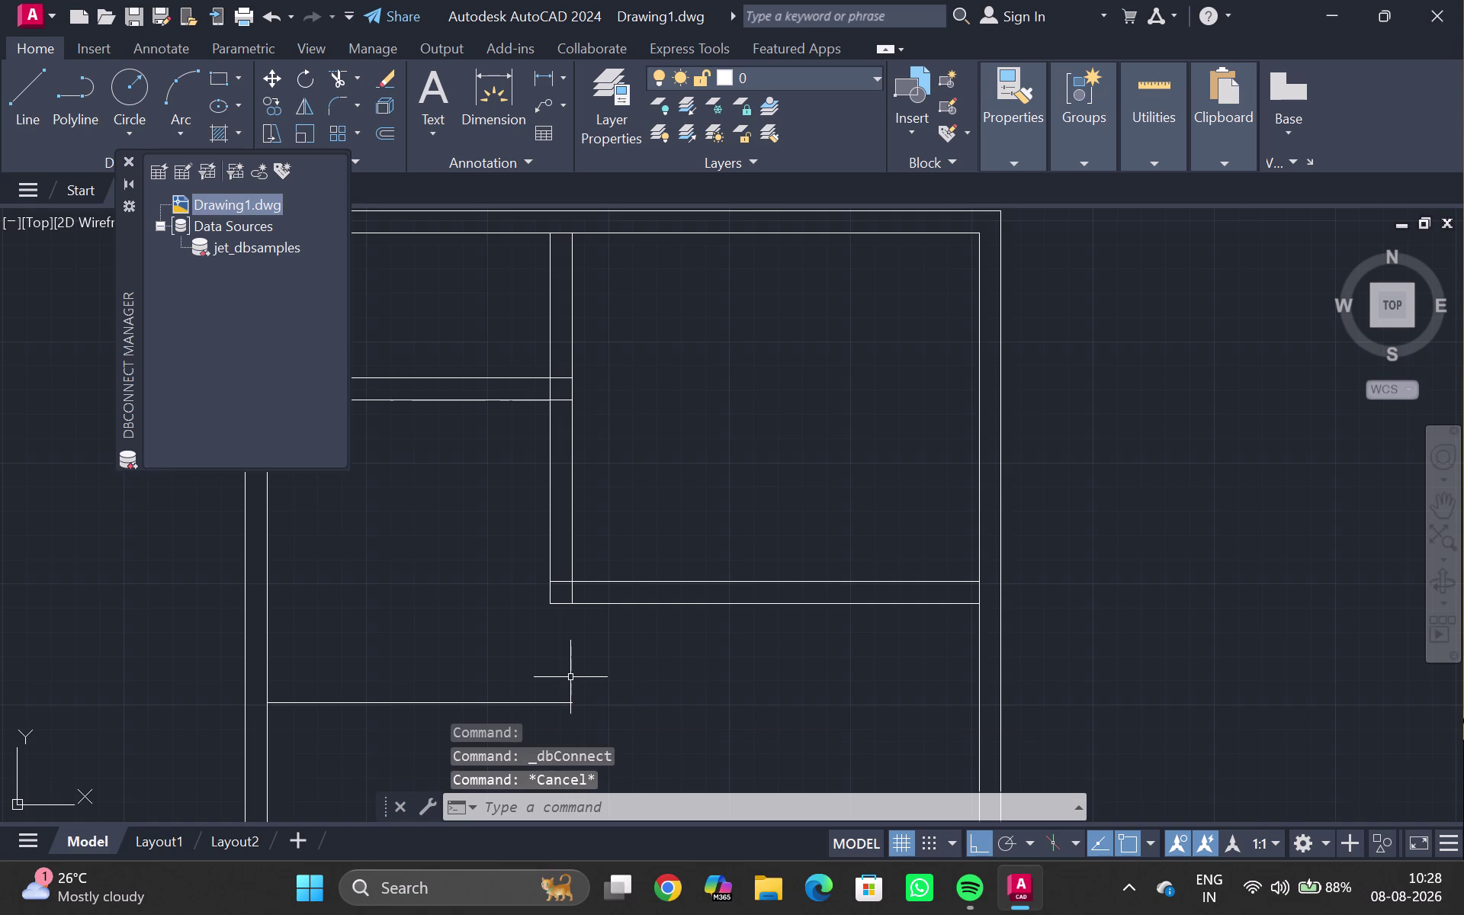
double_click(128, 159)
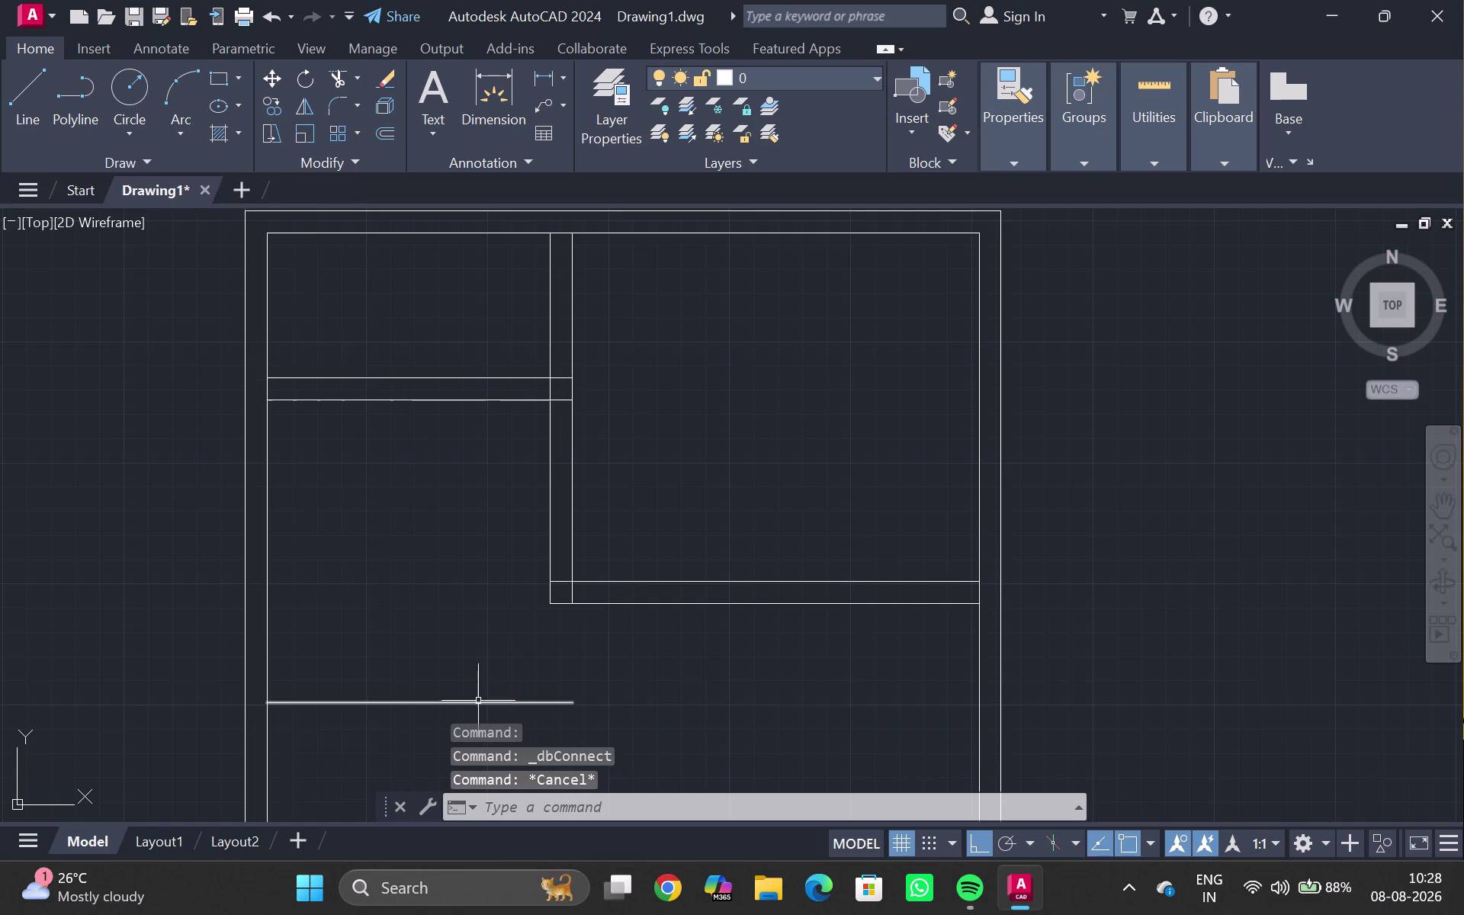
Offset the new lower line 6" downward to form a double wall.
double_click(478, 705)
key(o)
key(Return)
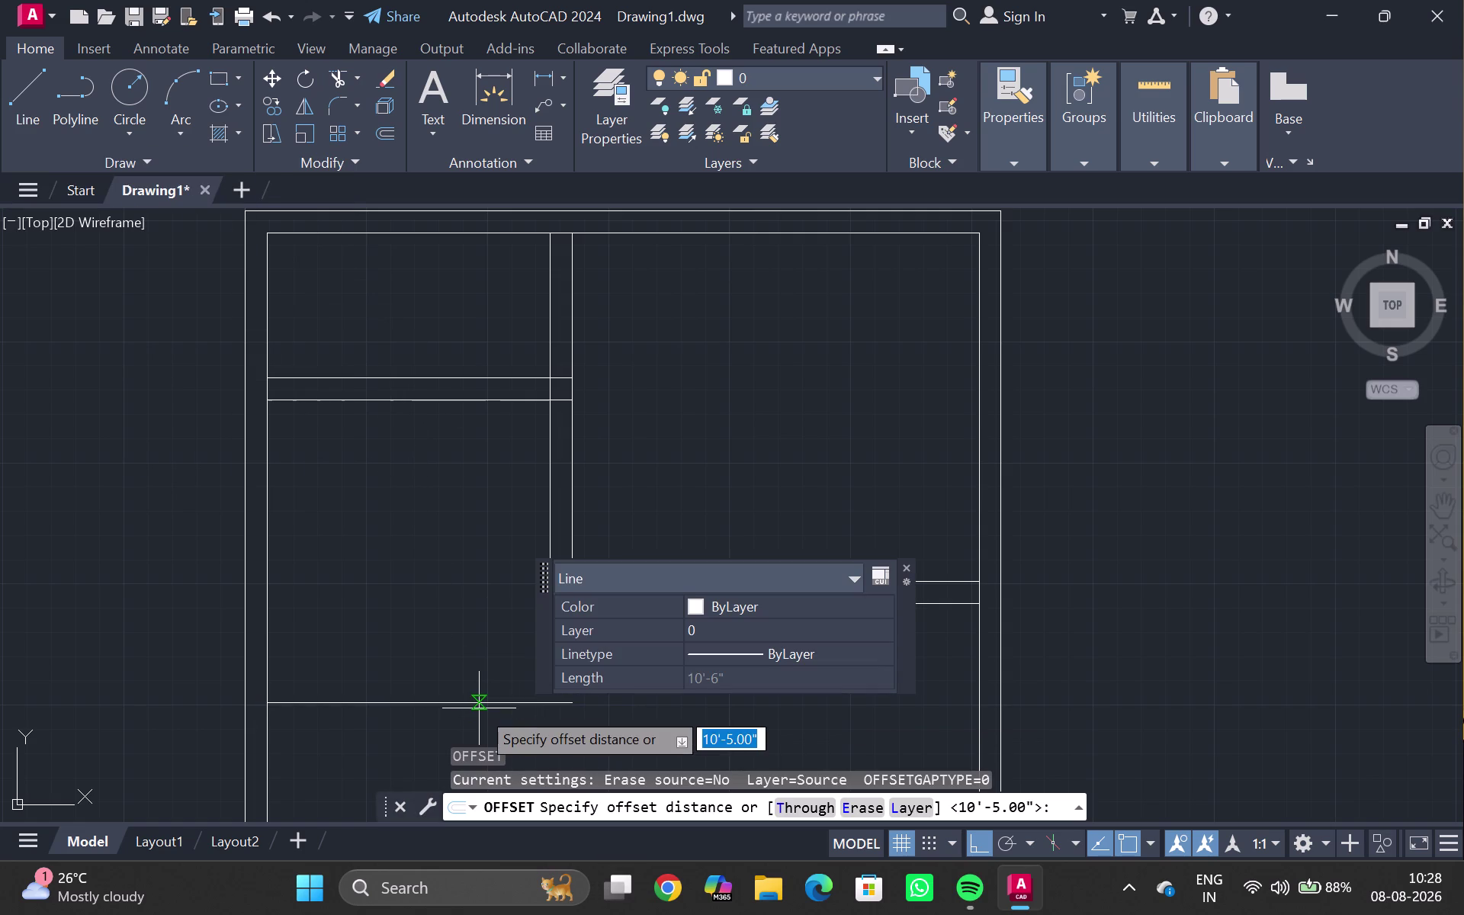
text(6")
key(Return)
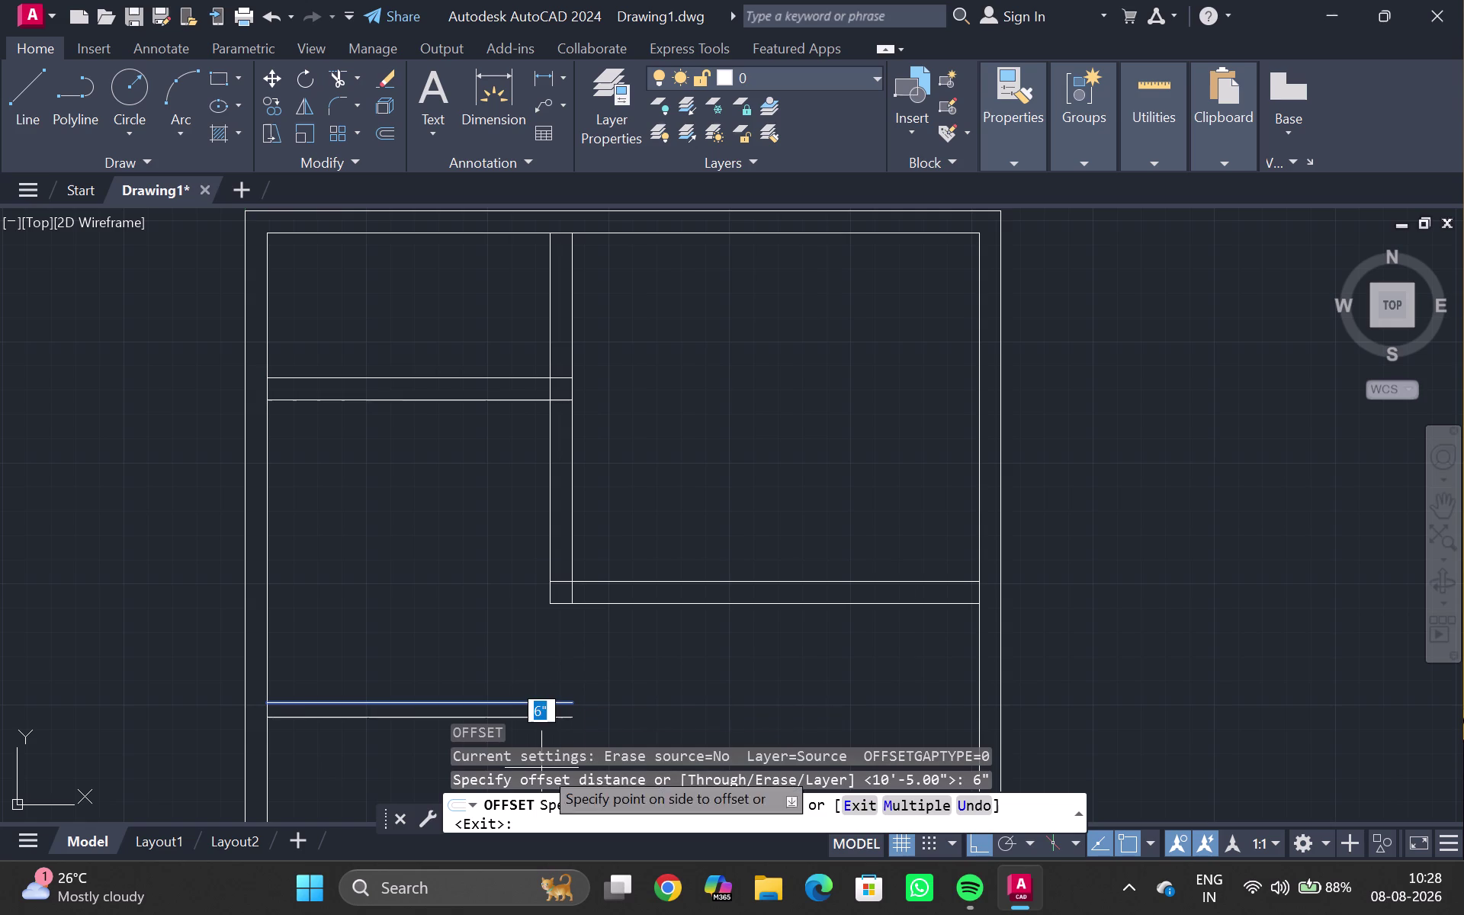
click(419, 747)
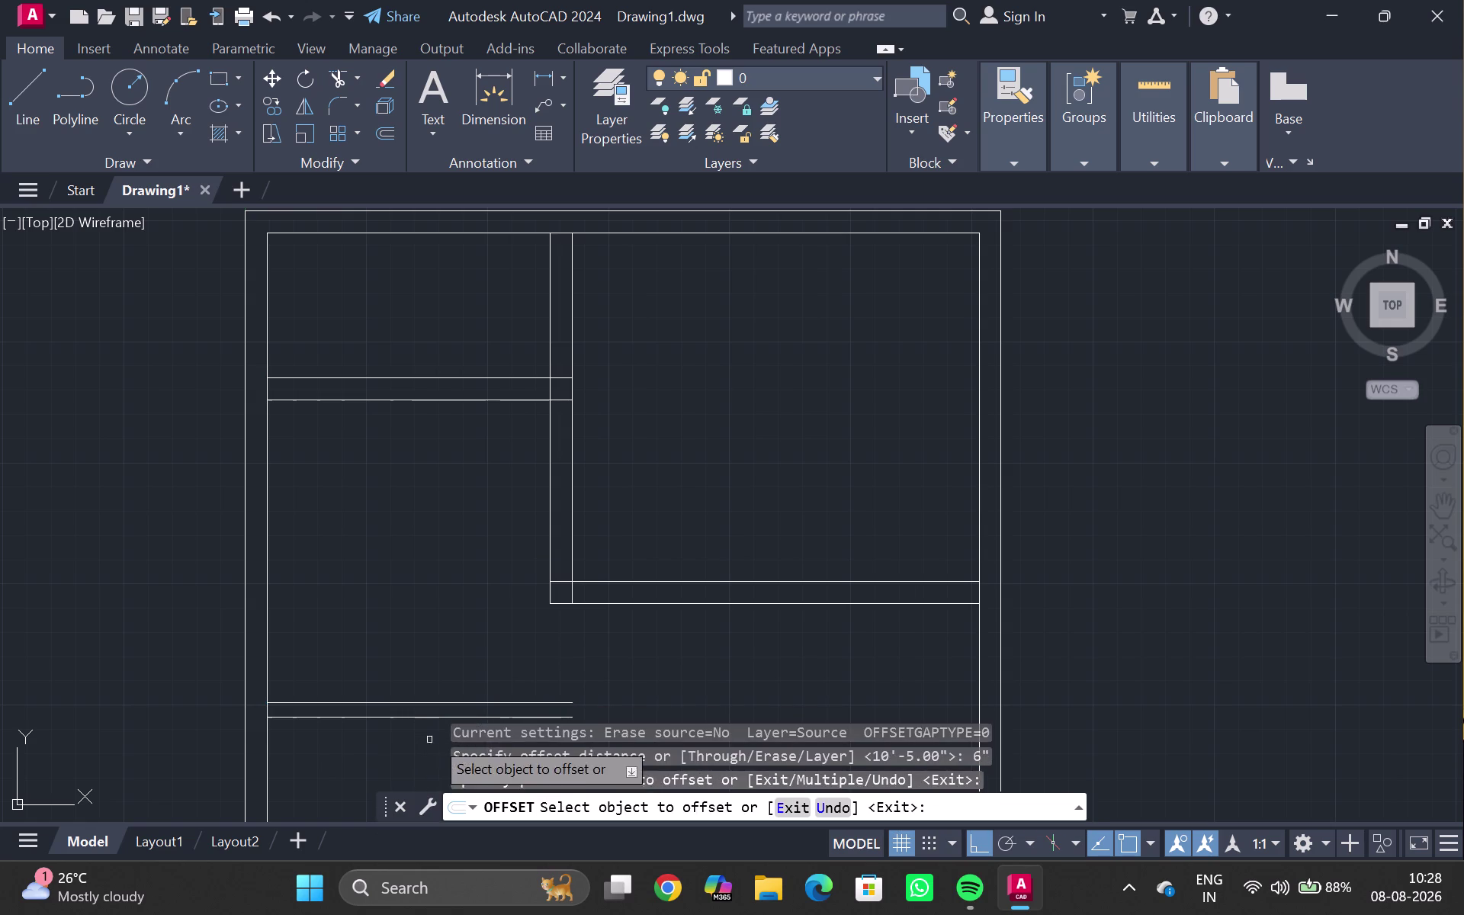
key(Escape)
scroll(down, 3)
middle_drag(555, 671, 541, 632)
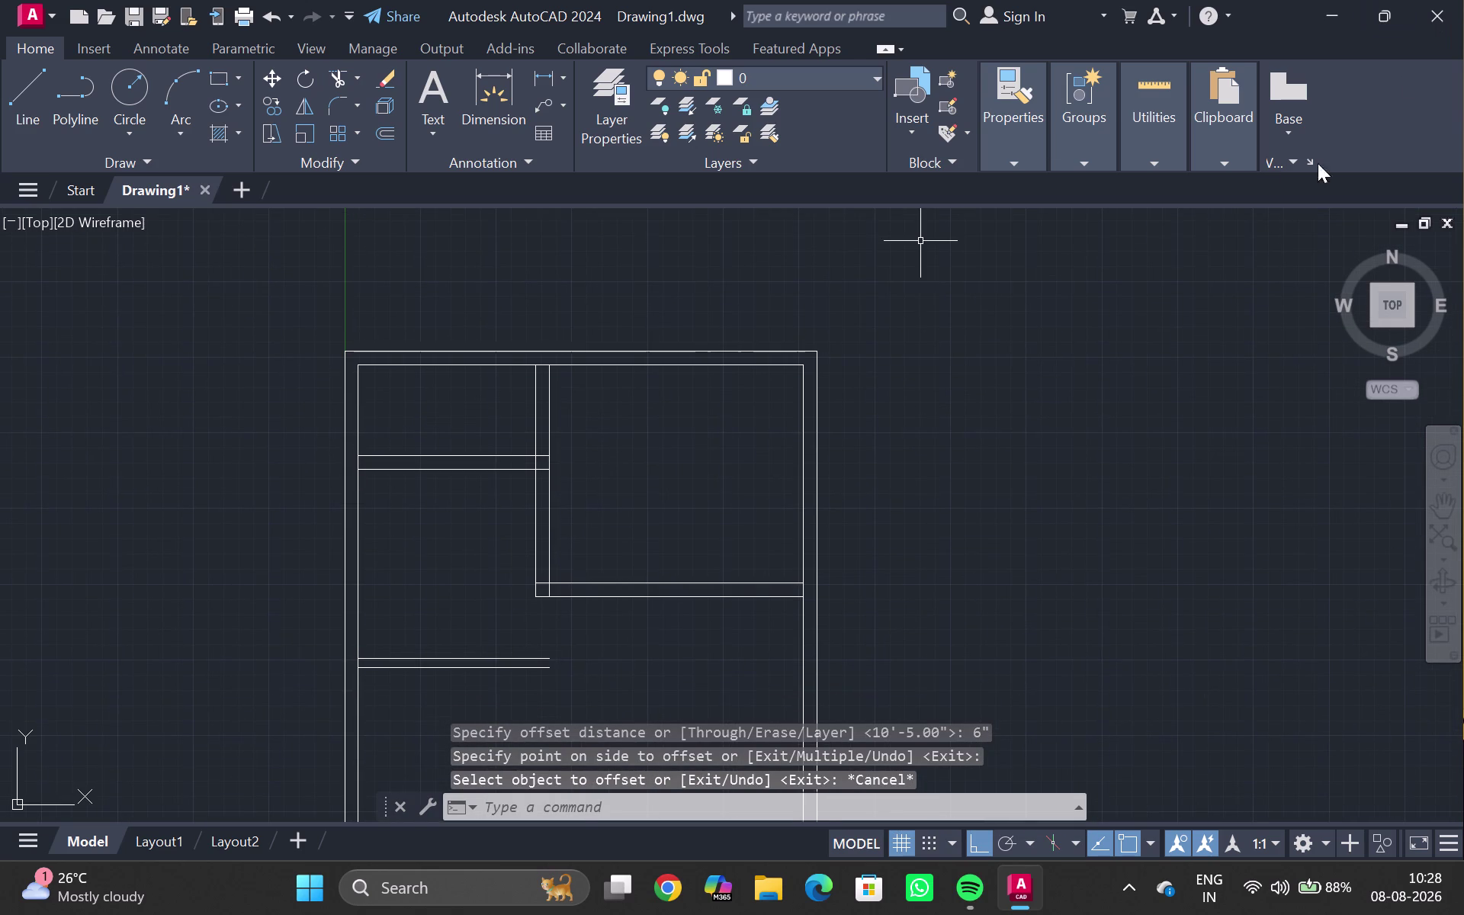
Quick-measure the left room's 10'-5" by 9'-9" clearances, then stop measuring.
click(1161, 163)
click(1160, 225)
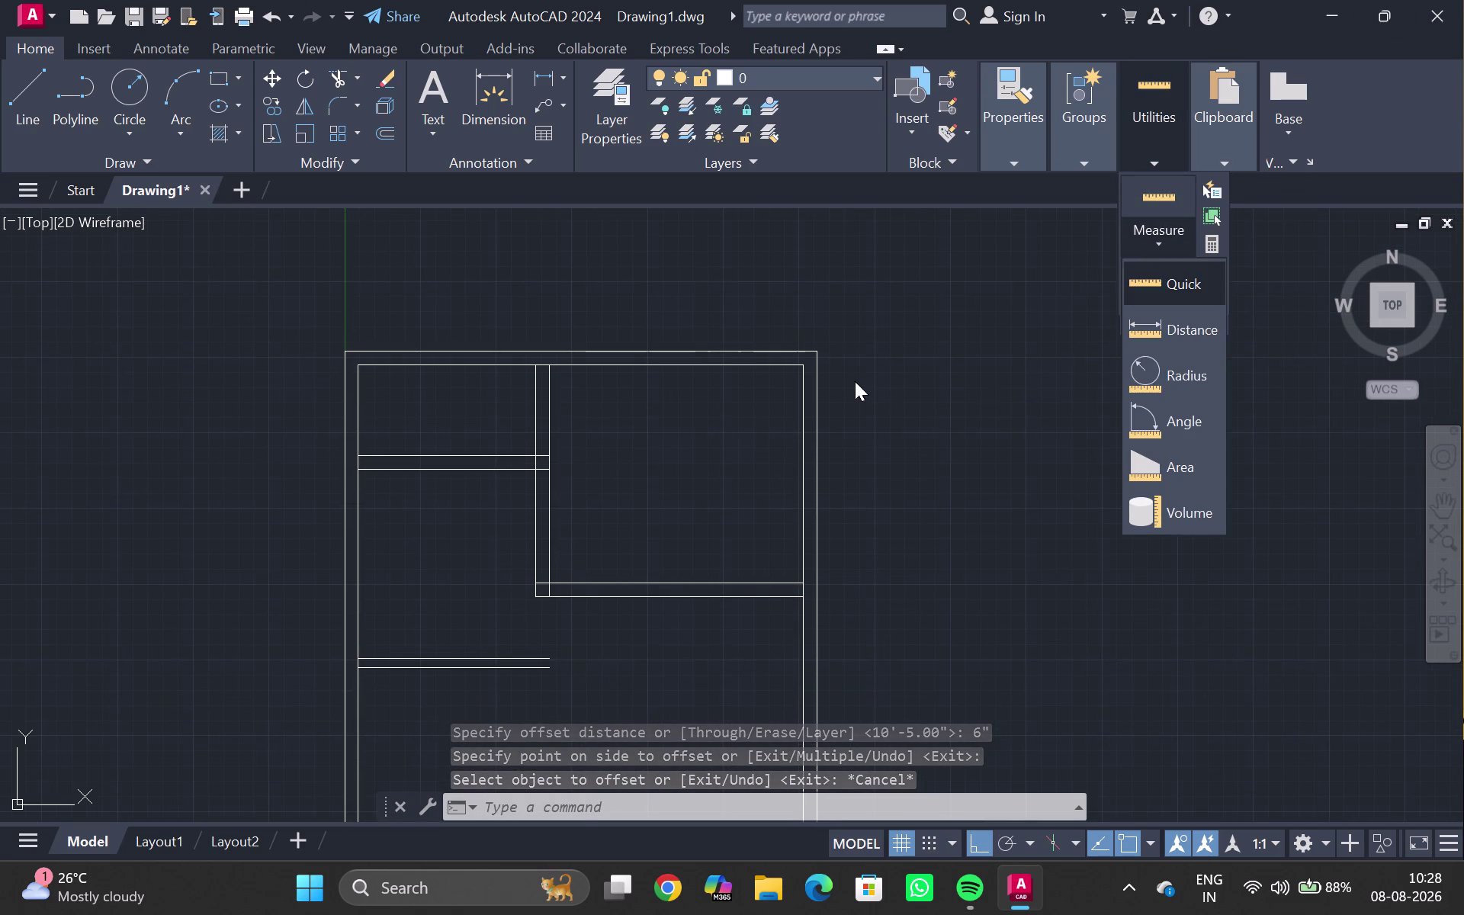
double_click(1179, 292)
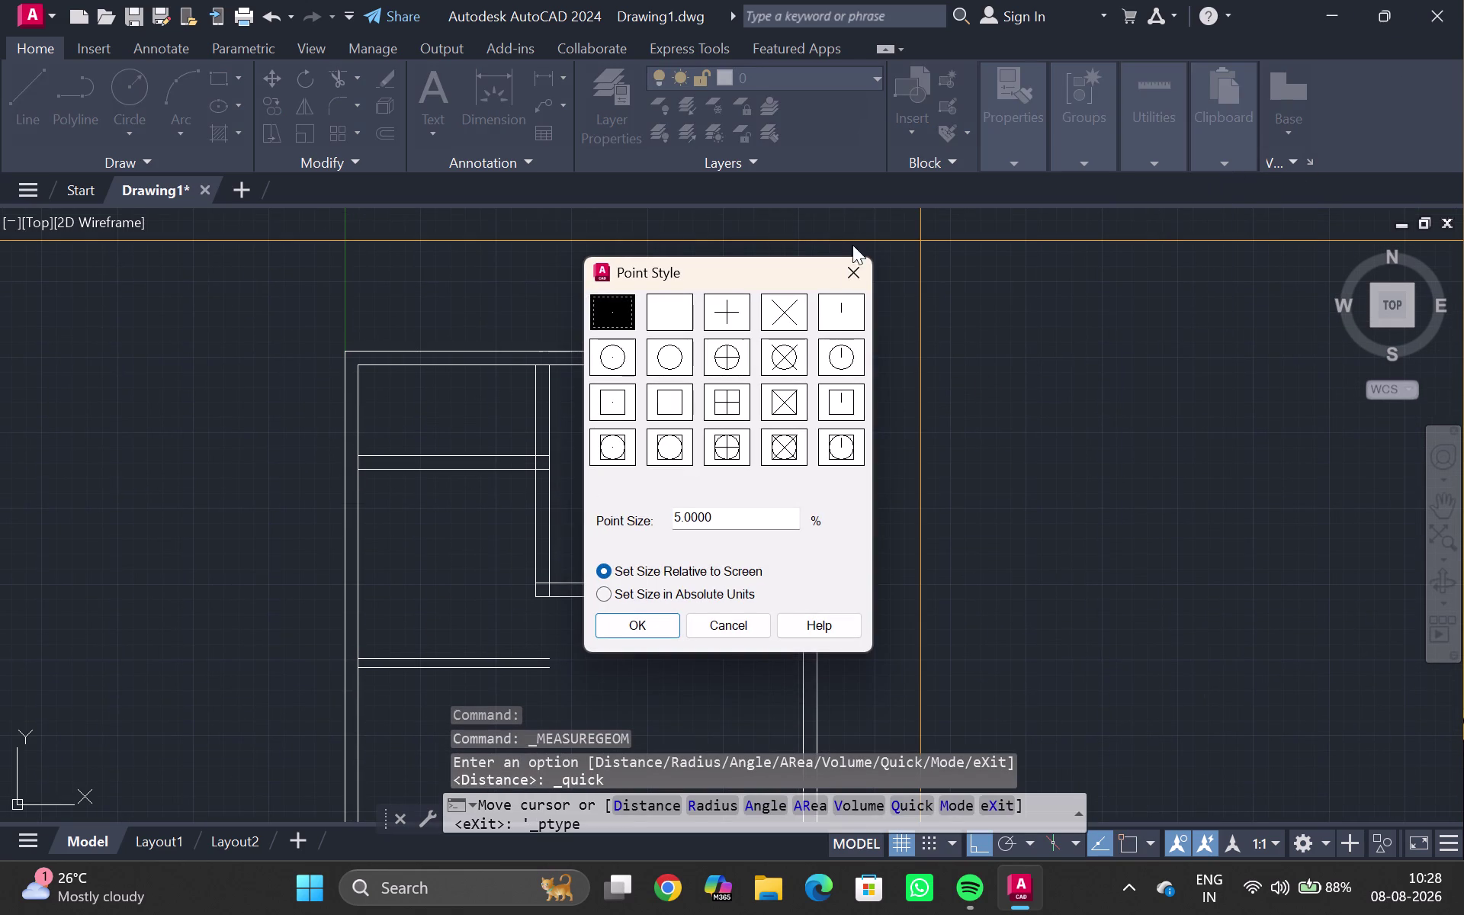
double_click(852, 272)
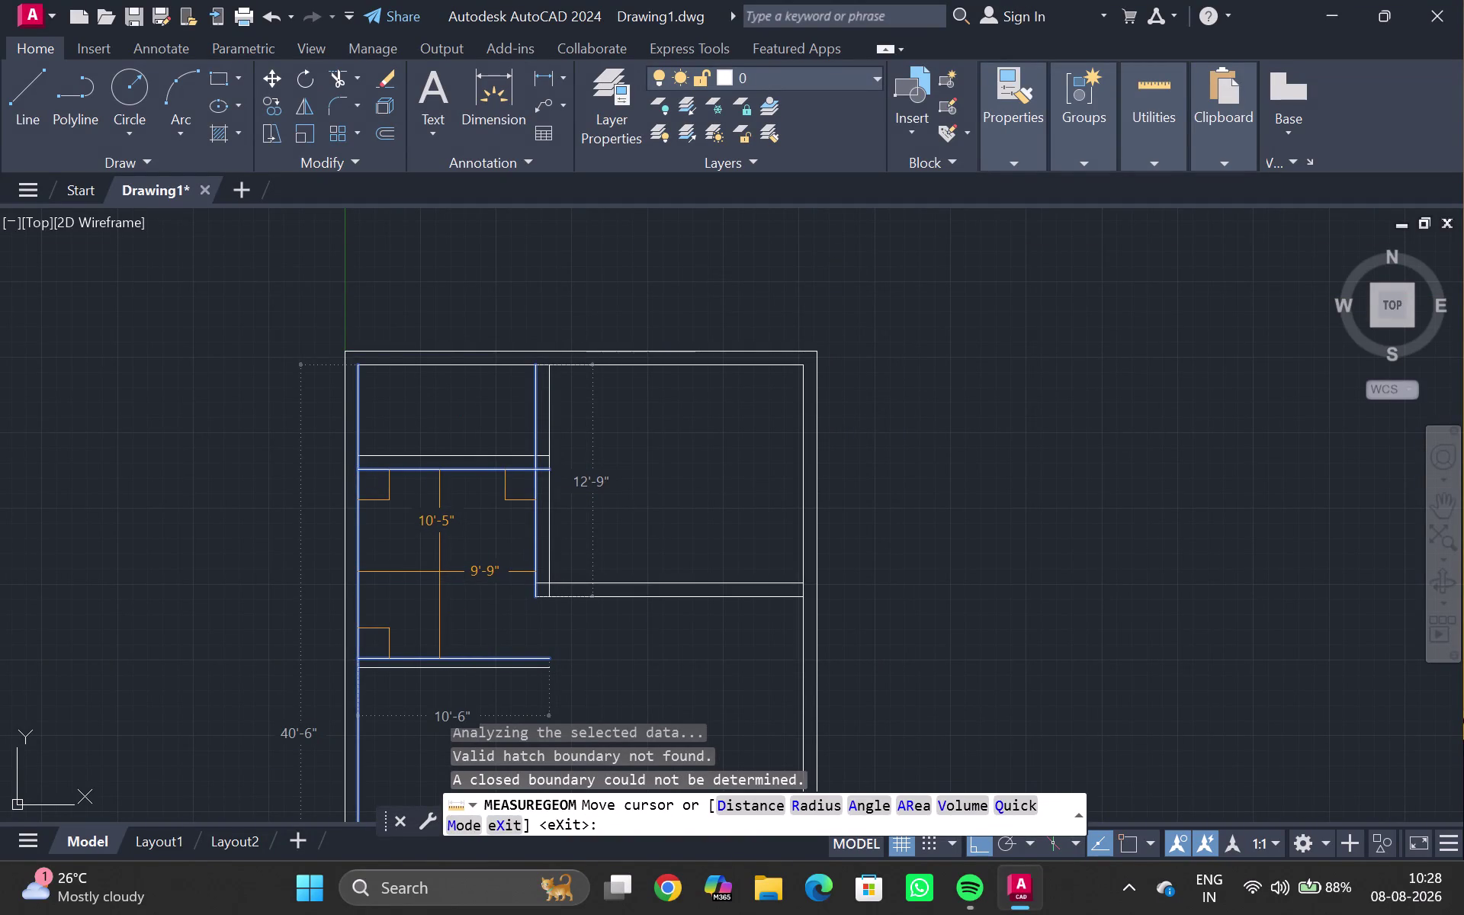
key(Escape)
Pan and zoom in on the inner partition corner.
scroll(down, 3)
middle_drag(533, 686, 523, 426)
scroll(down, 3)
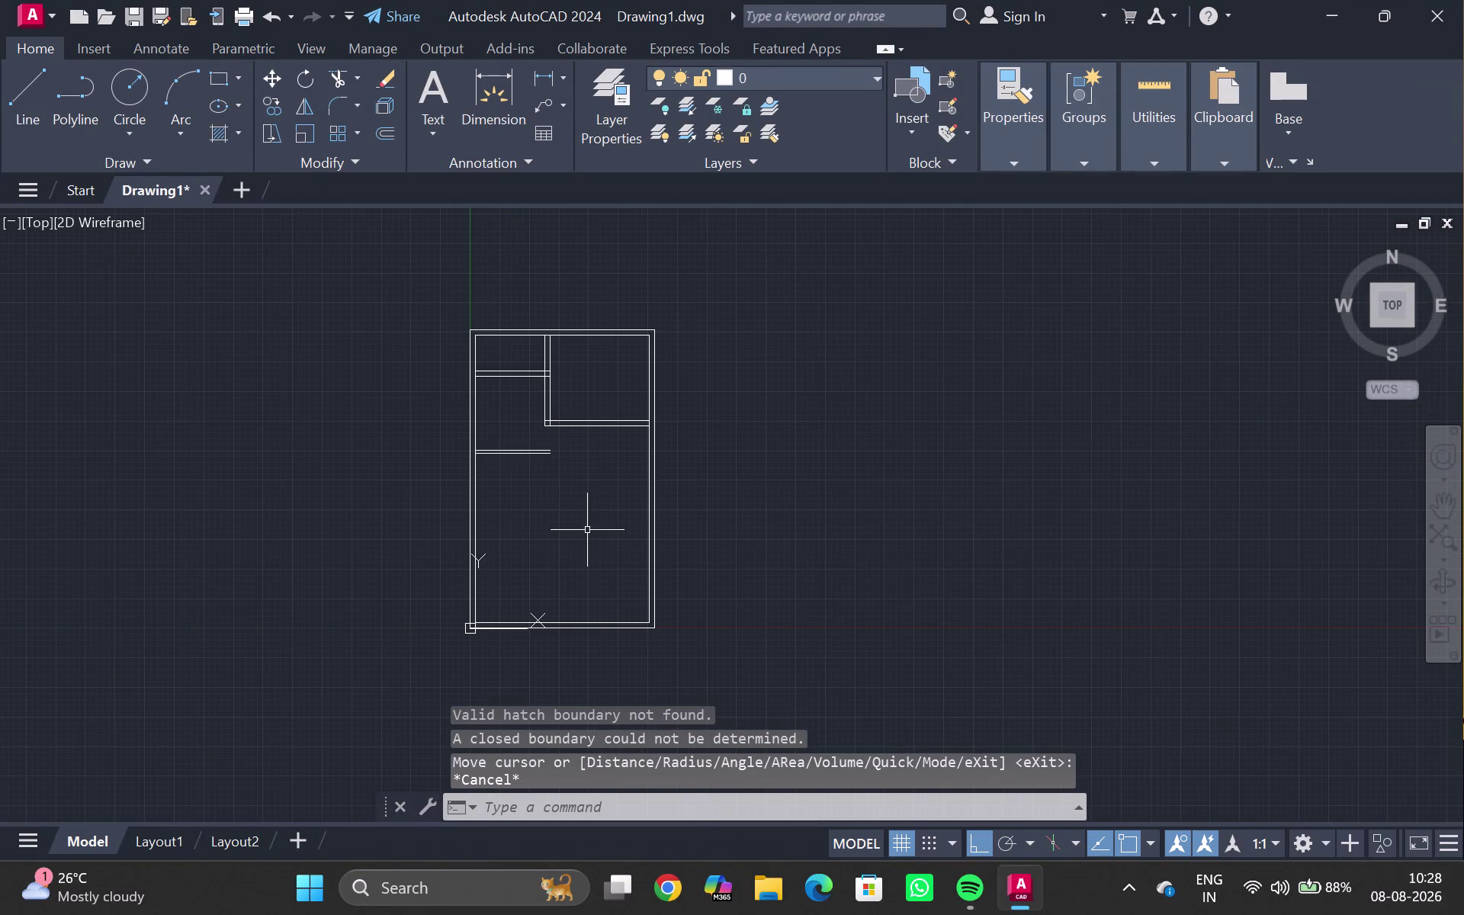
scroll(up, 3)
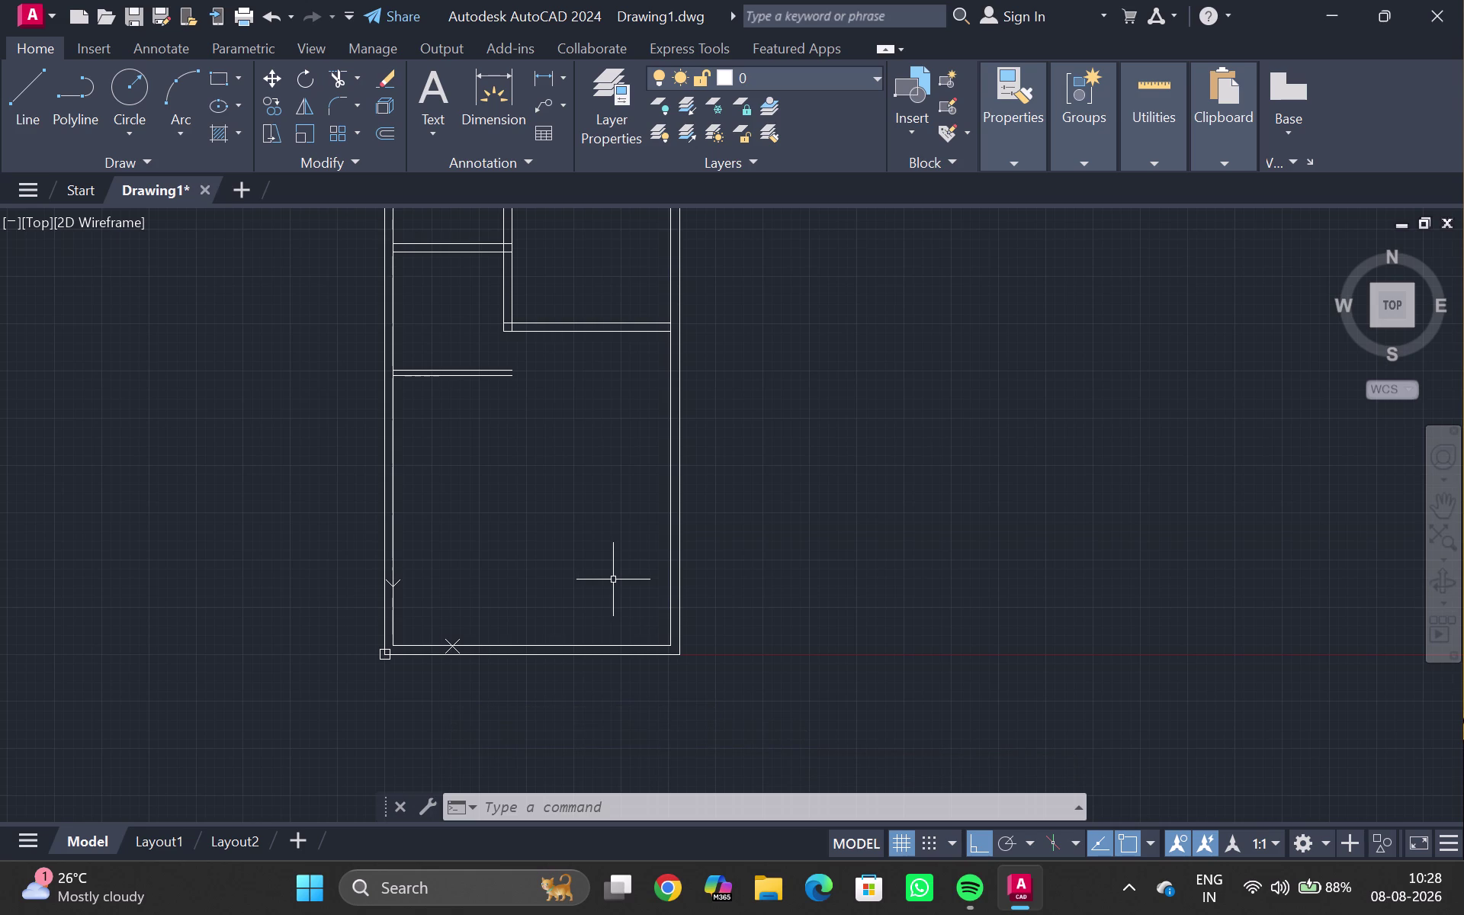
middle_drag(625, 487, 549, 609)
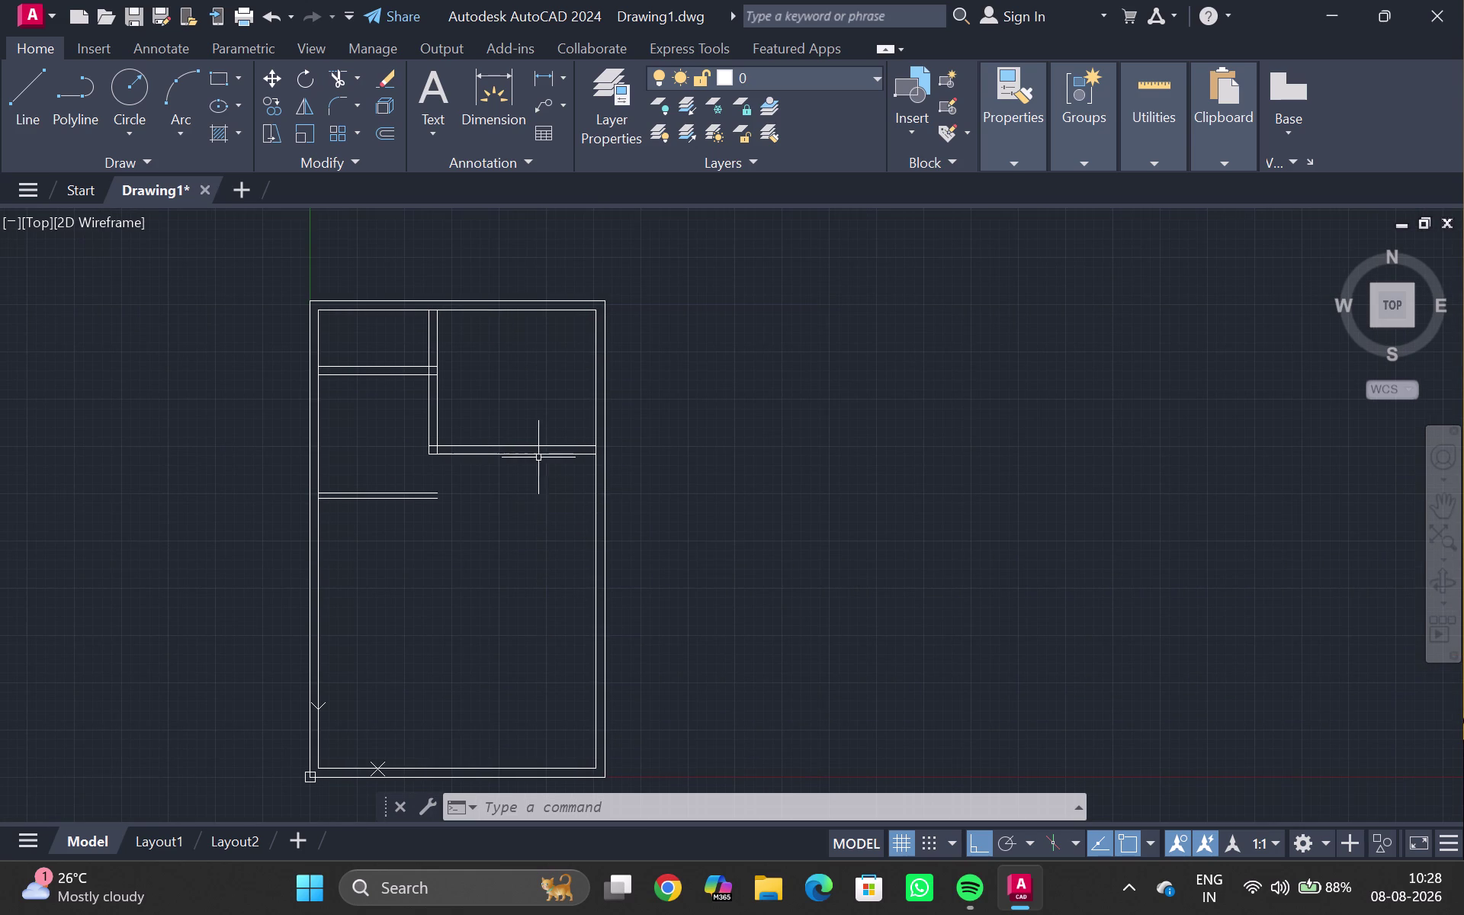
scroll(up, 3)
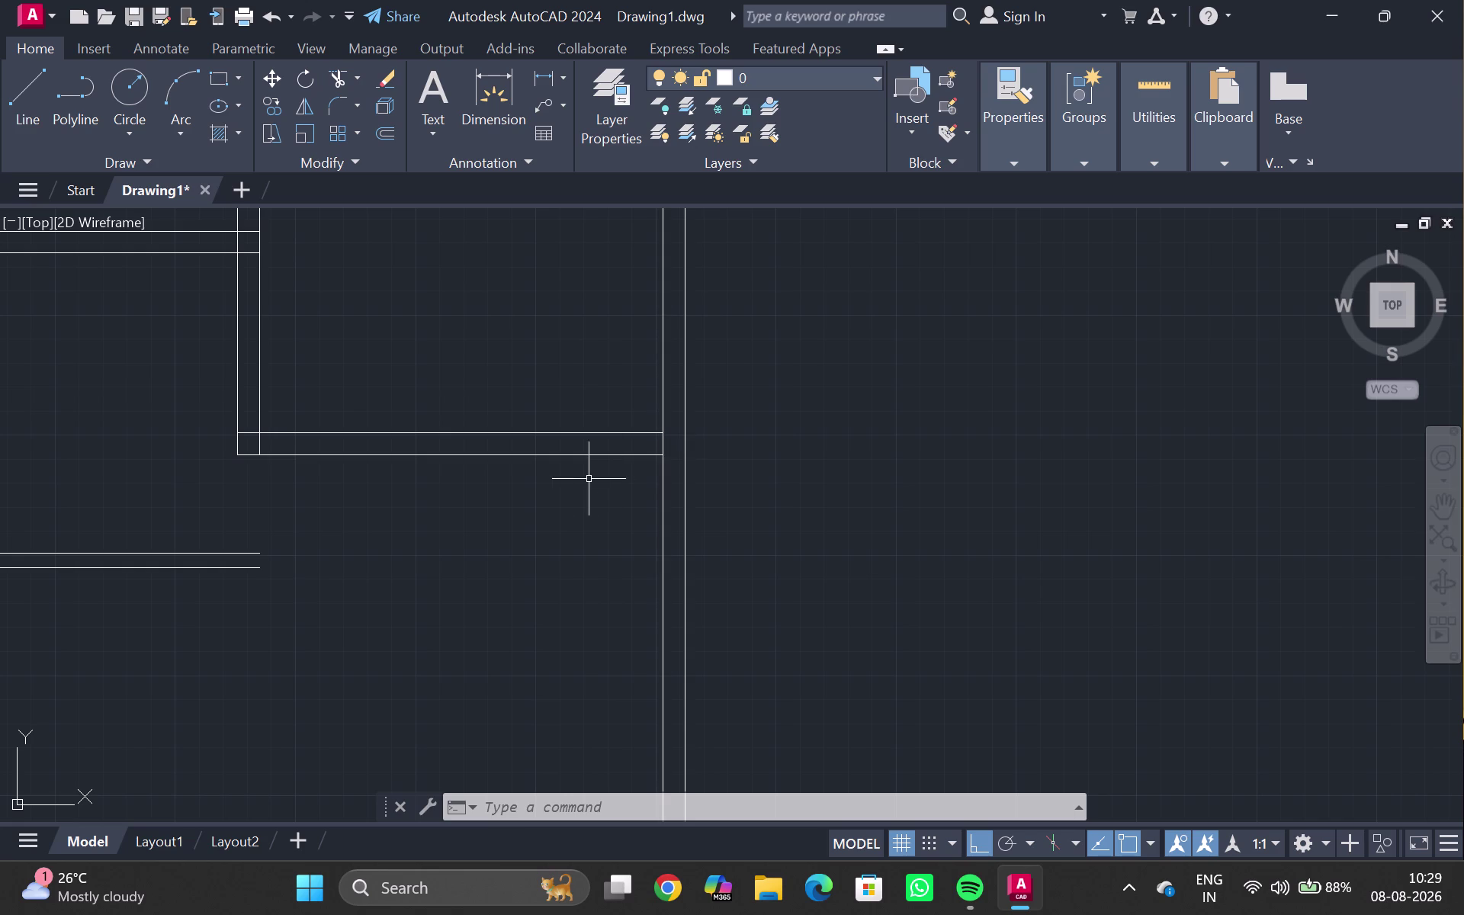
Draw a 6' by 6' rectangle with REC near the partition corner.
text(re)
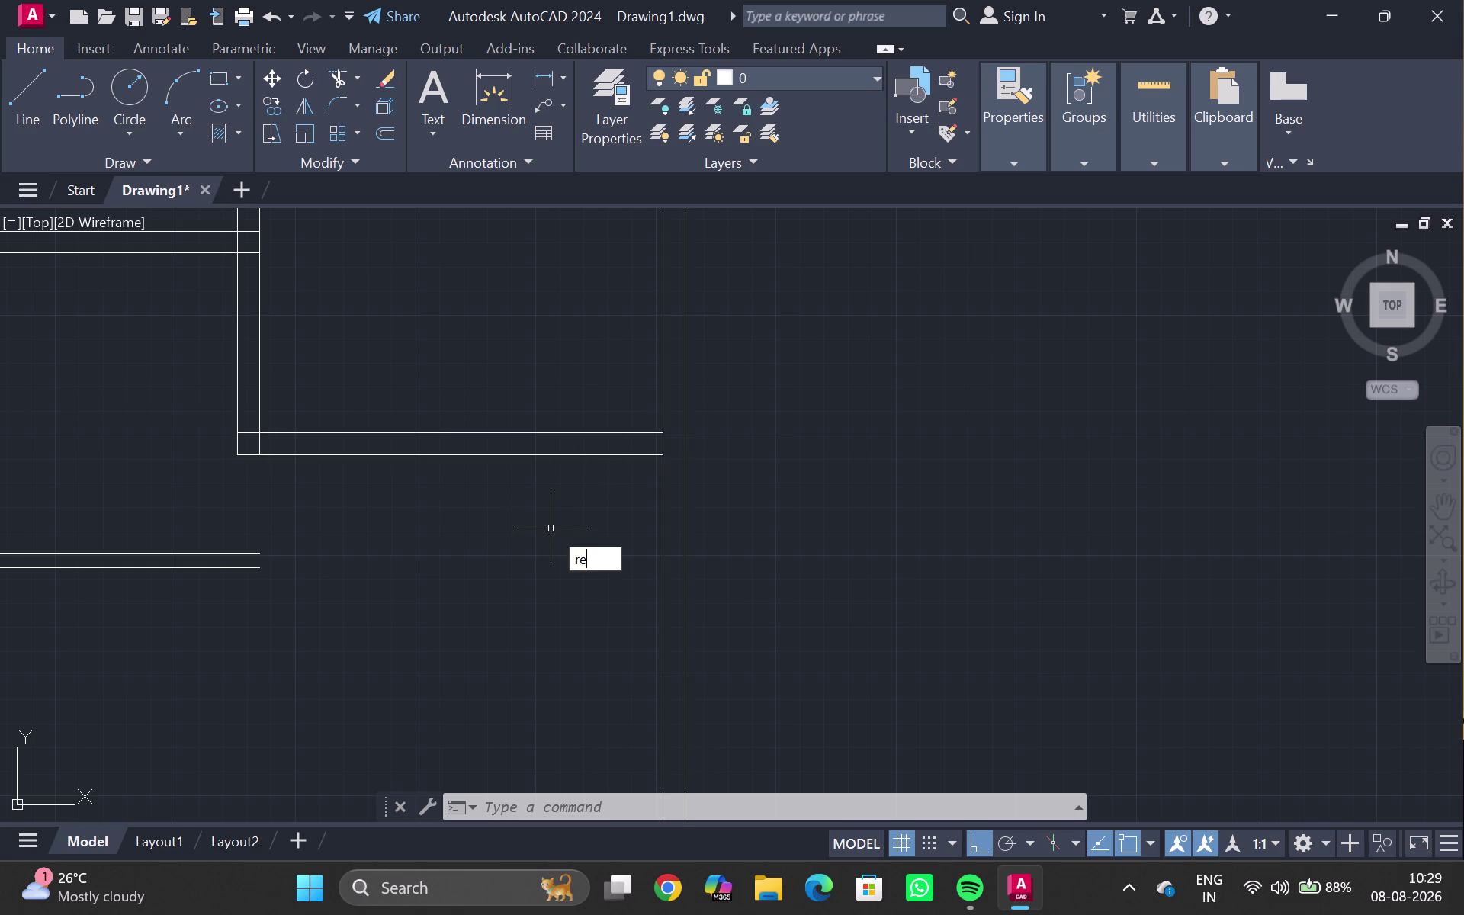
text(c)
key(Return)
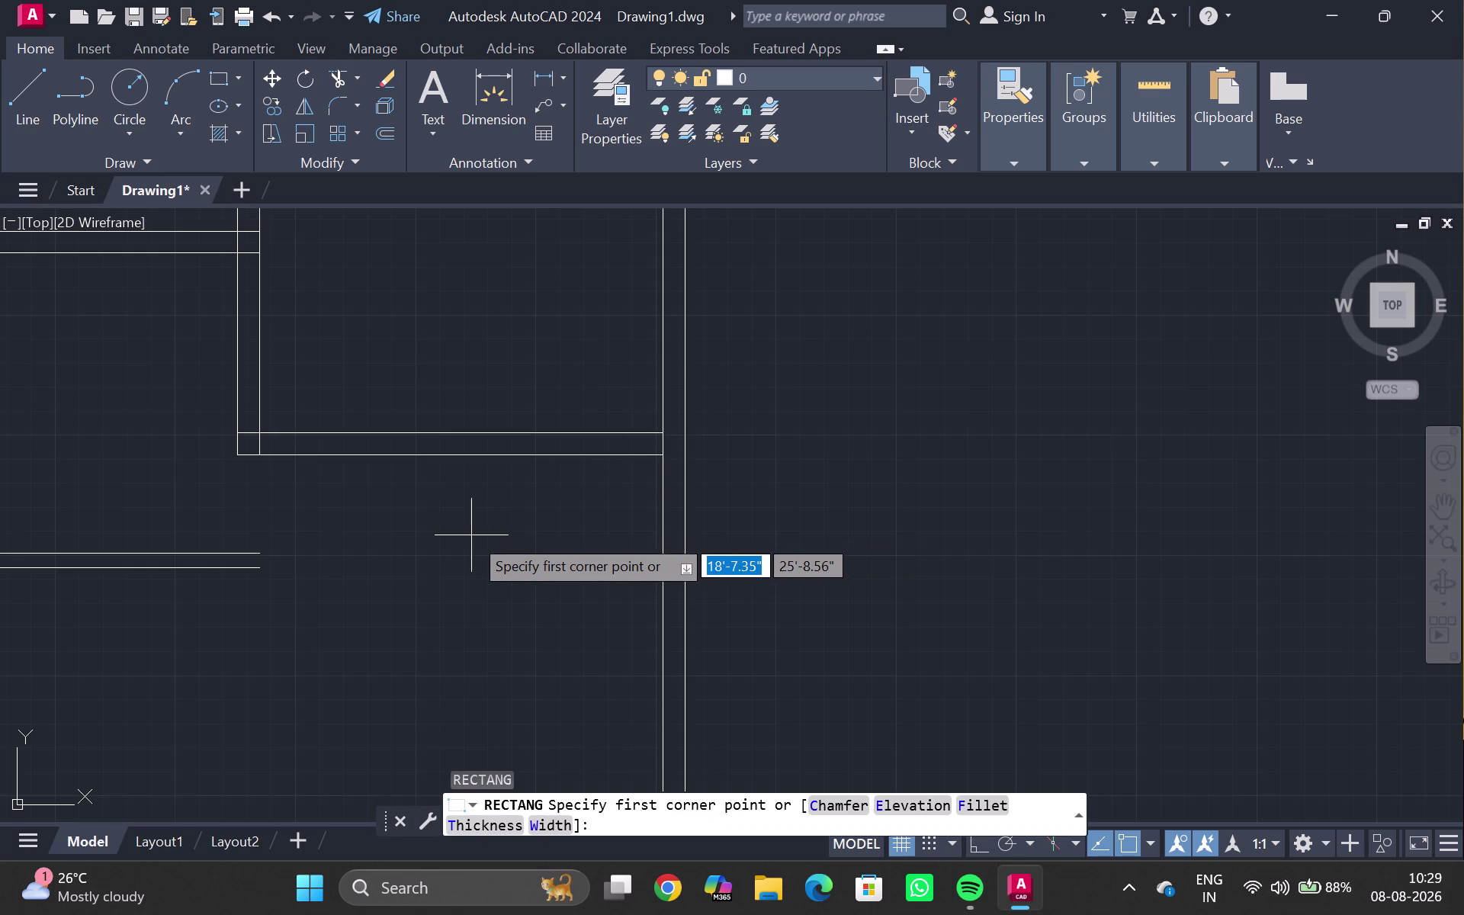
double_click(469, 535)
text(6)
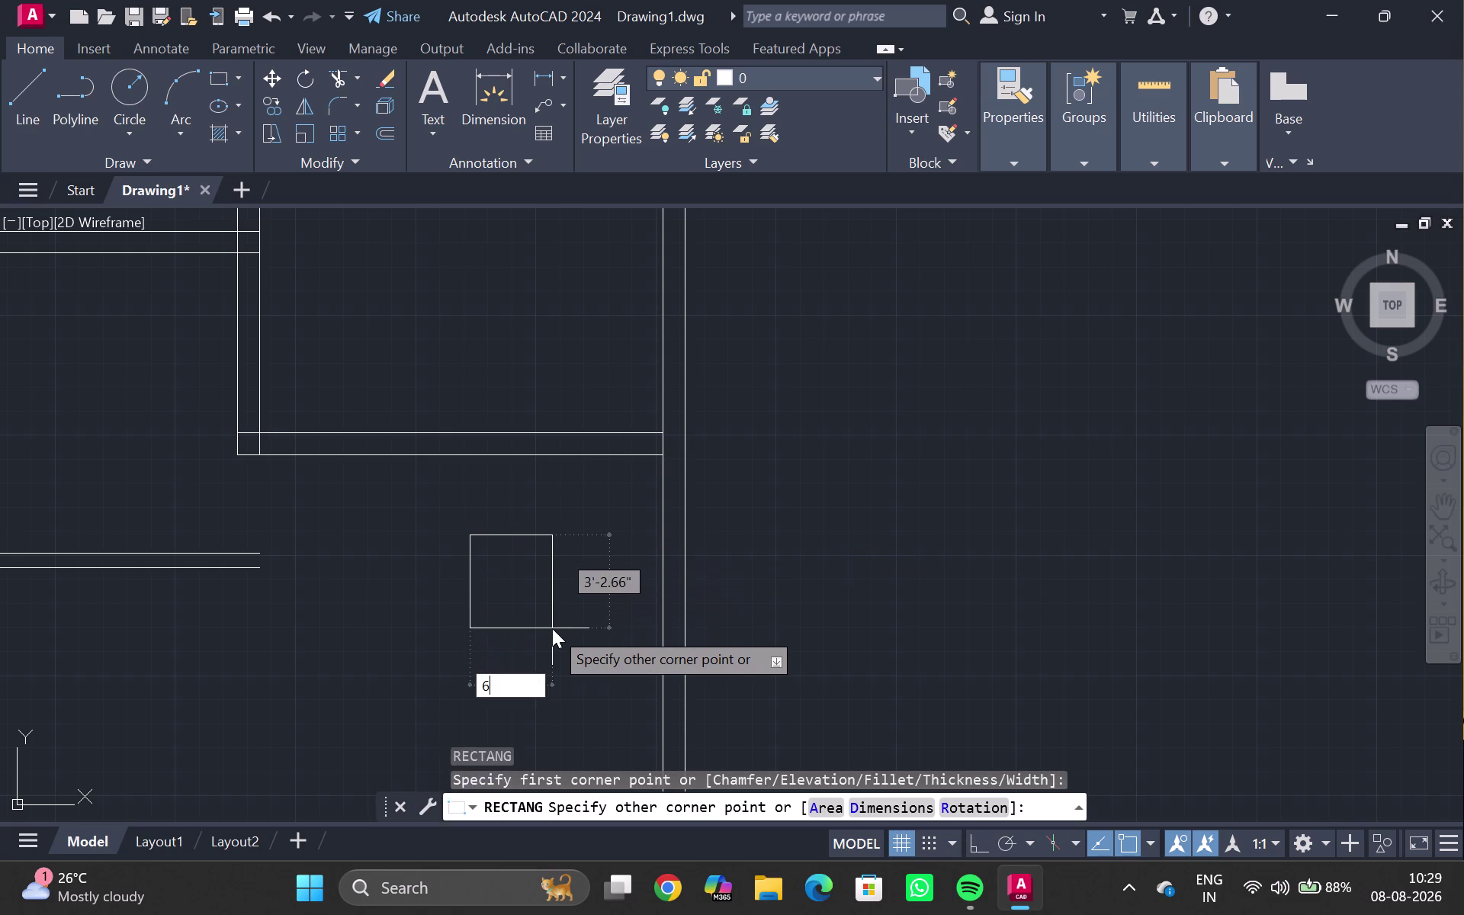
text(')
key(comma)
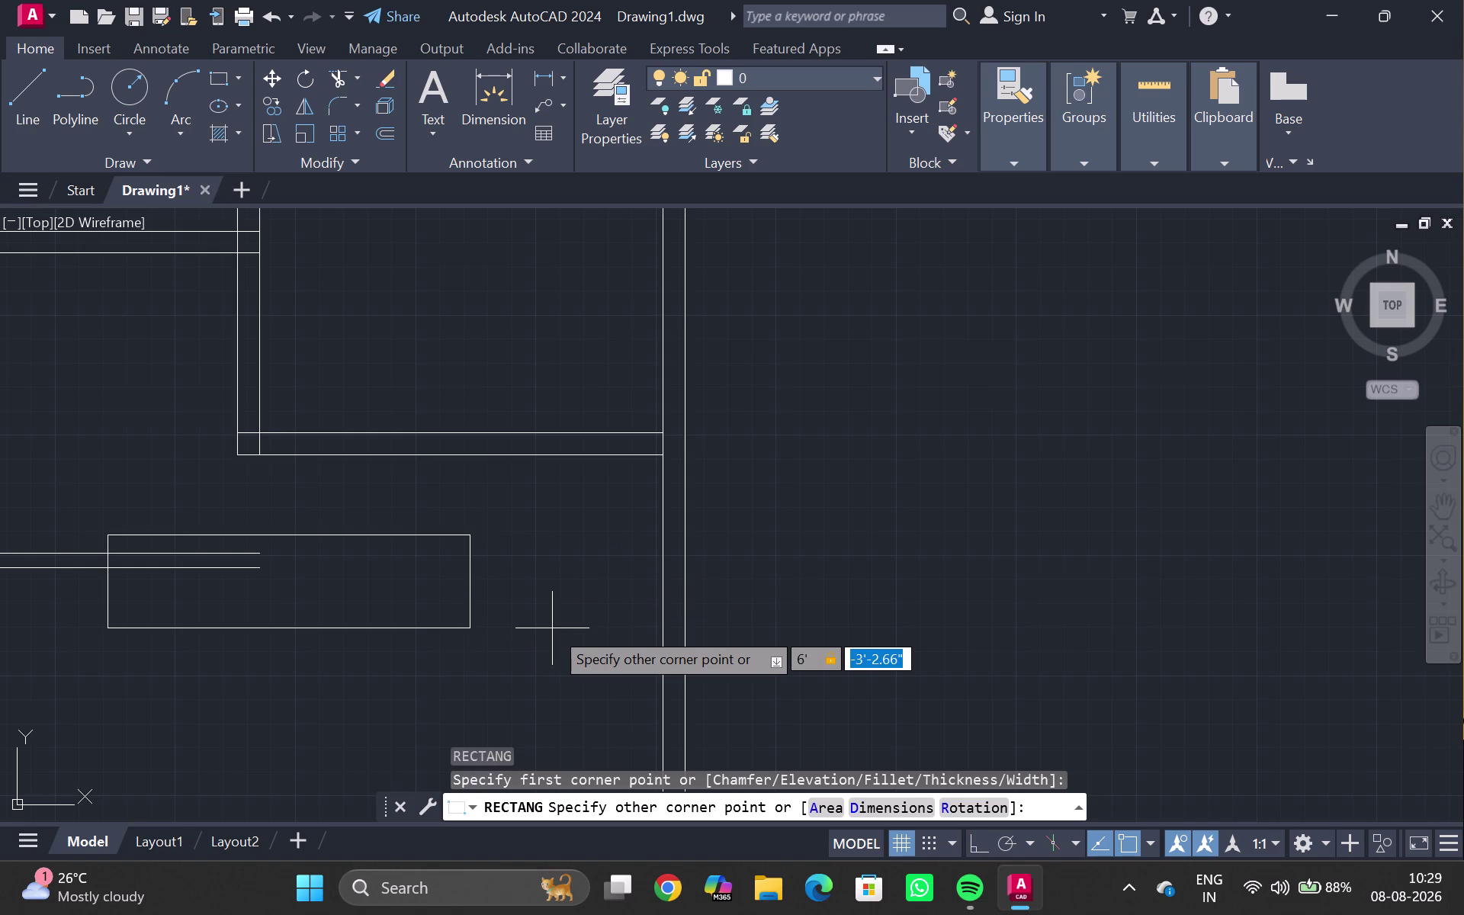
key(6)
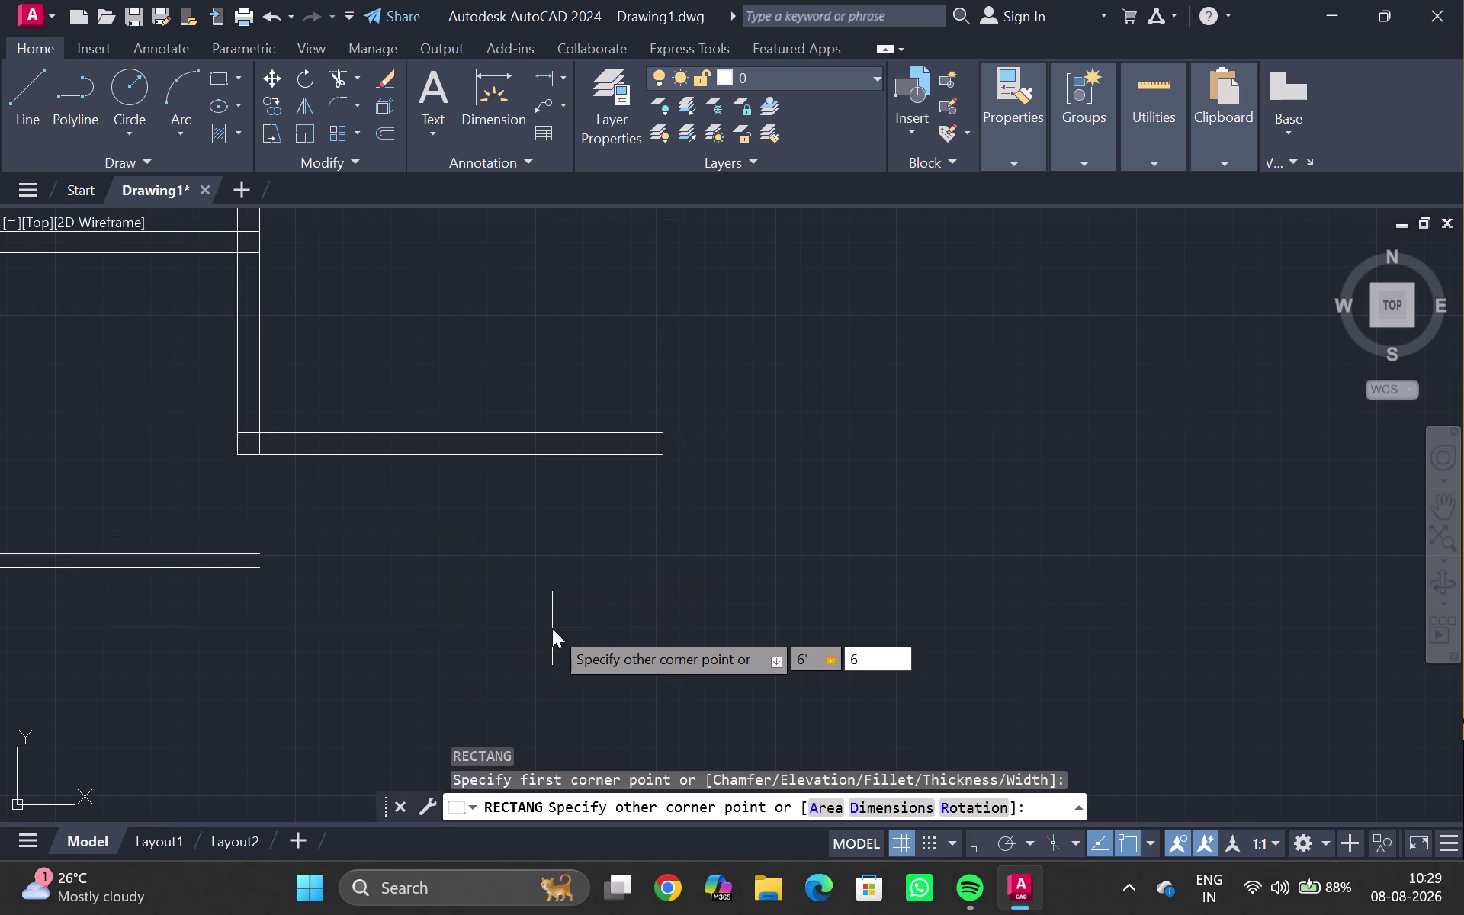
key(apostrophe)
key(Return)
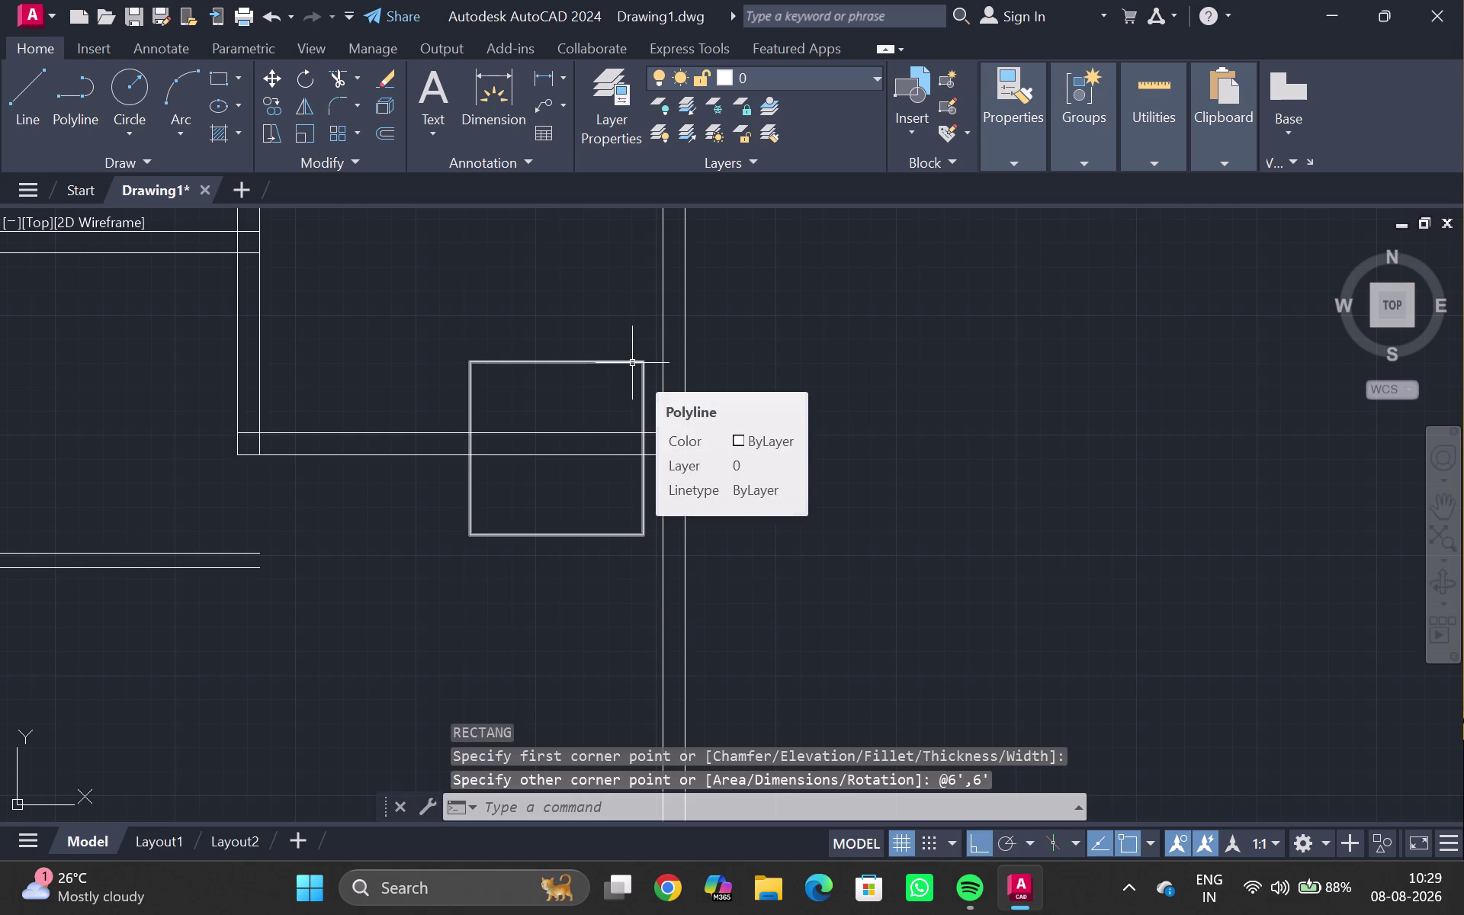
Window-select the new 6' square.
double_click(571, 359)
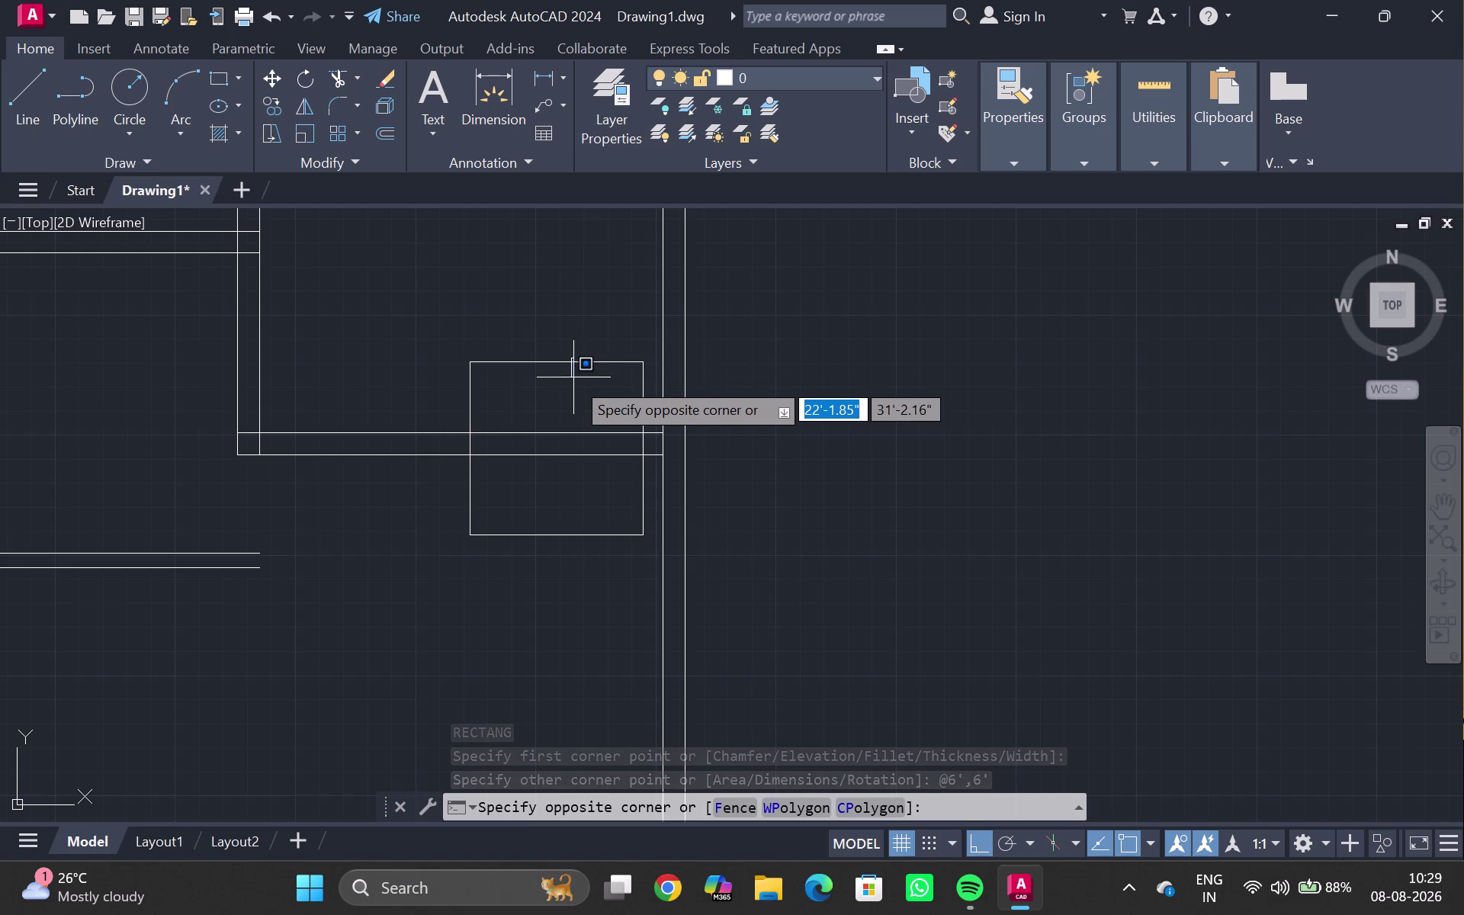
click(574, 356)
click(574, 362)
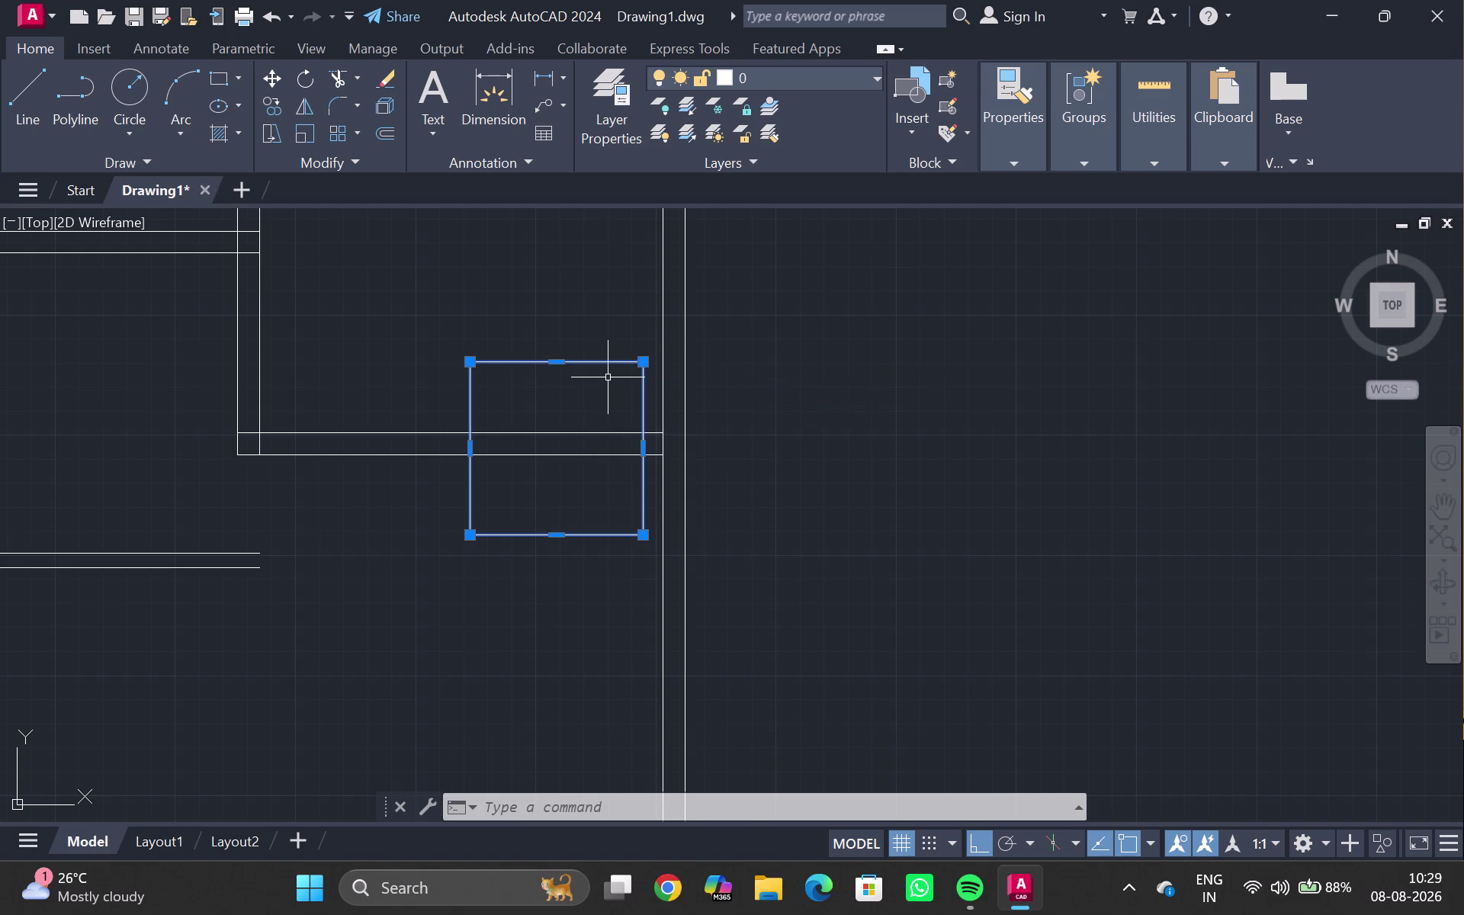
Move the square toward the wall corner, then cancel an accidental PEDIT prompt.
key(m)
key(Return)
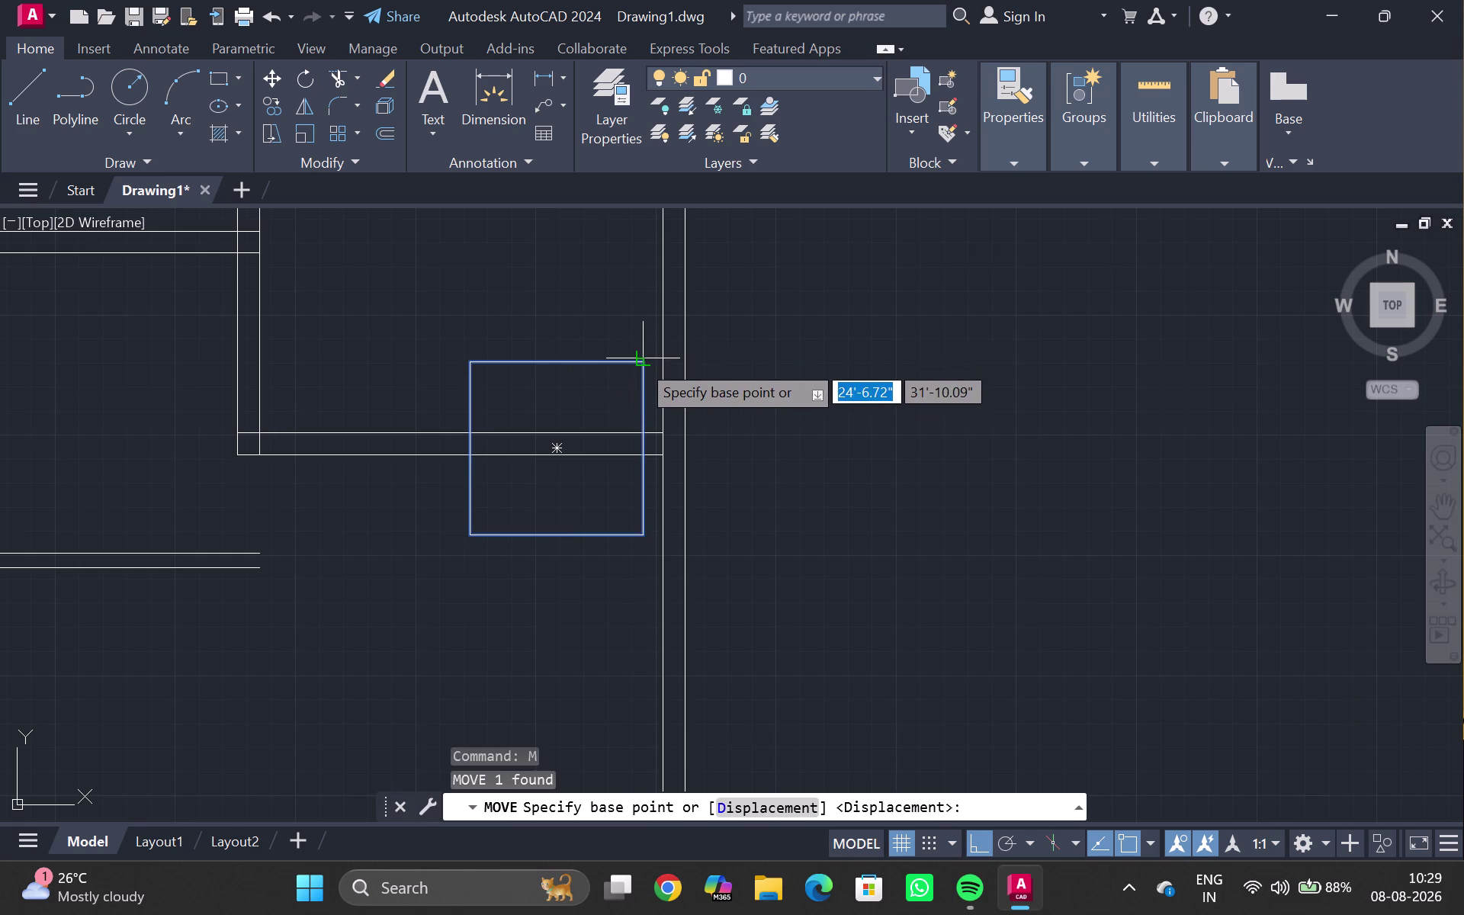
click(639, 361)
click(661, 457)
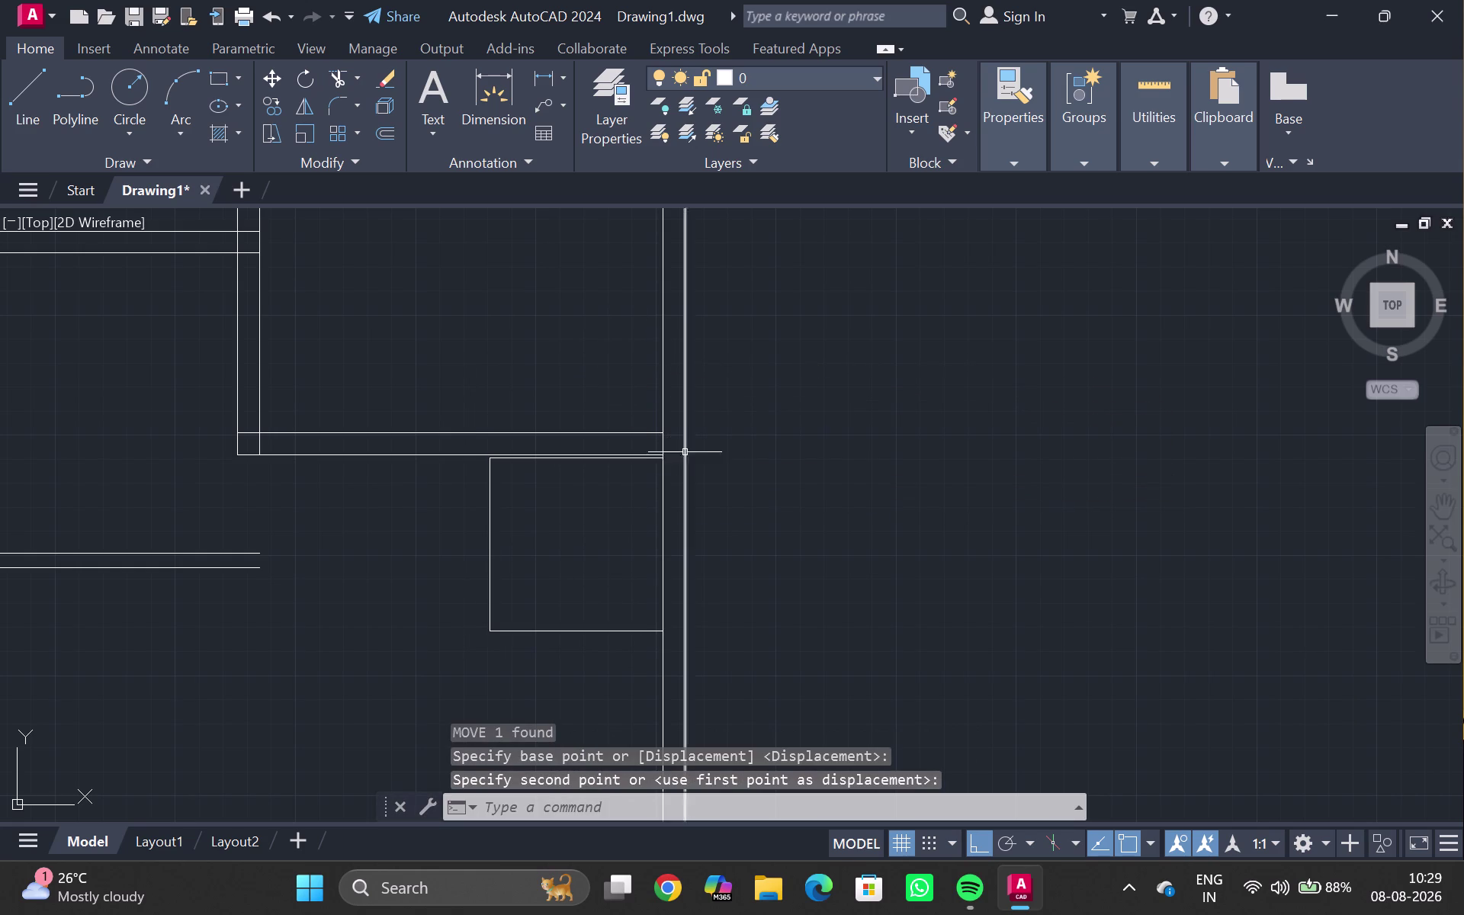
triple_click(490, 489)
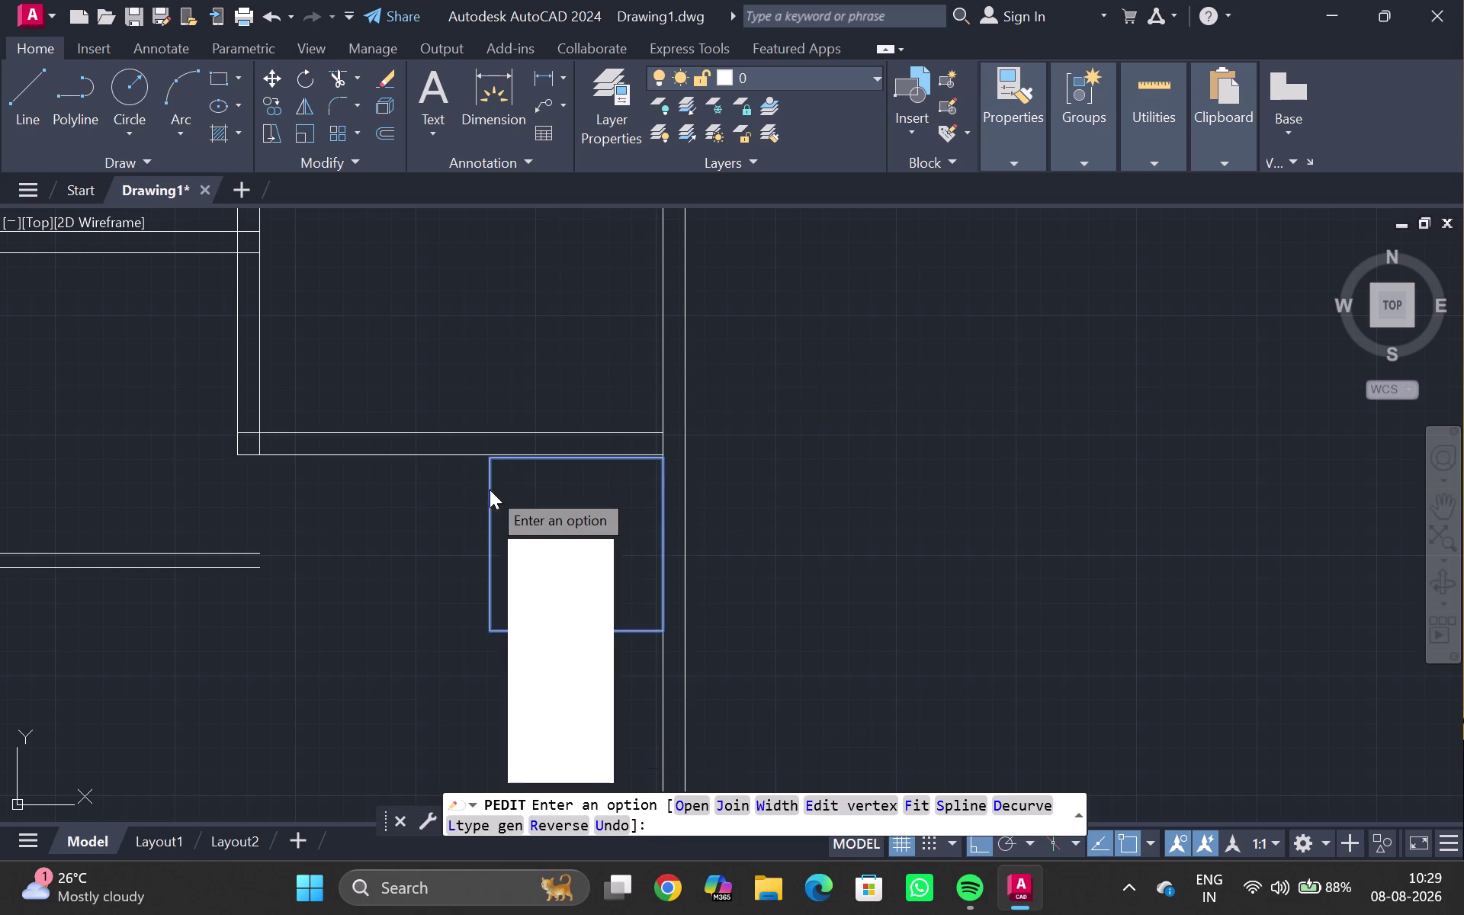
key(m)
key(Return)
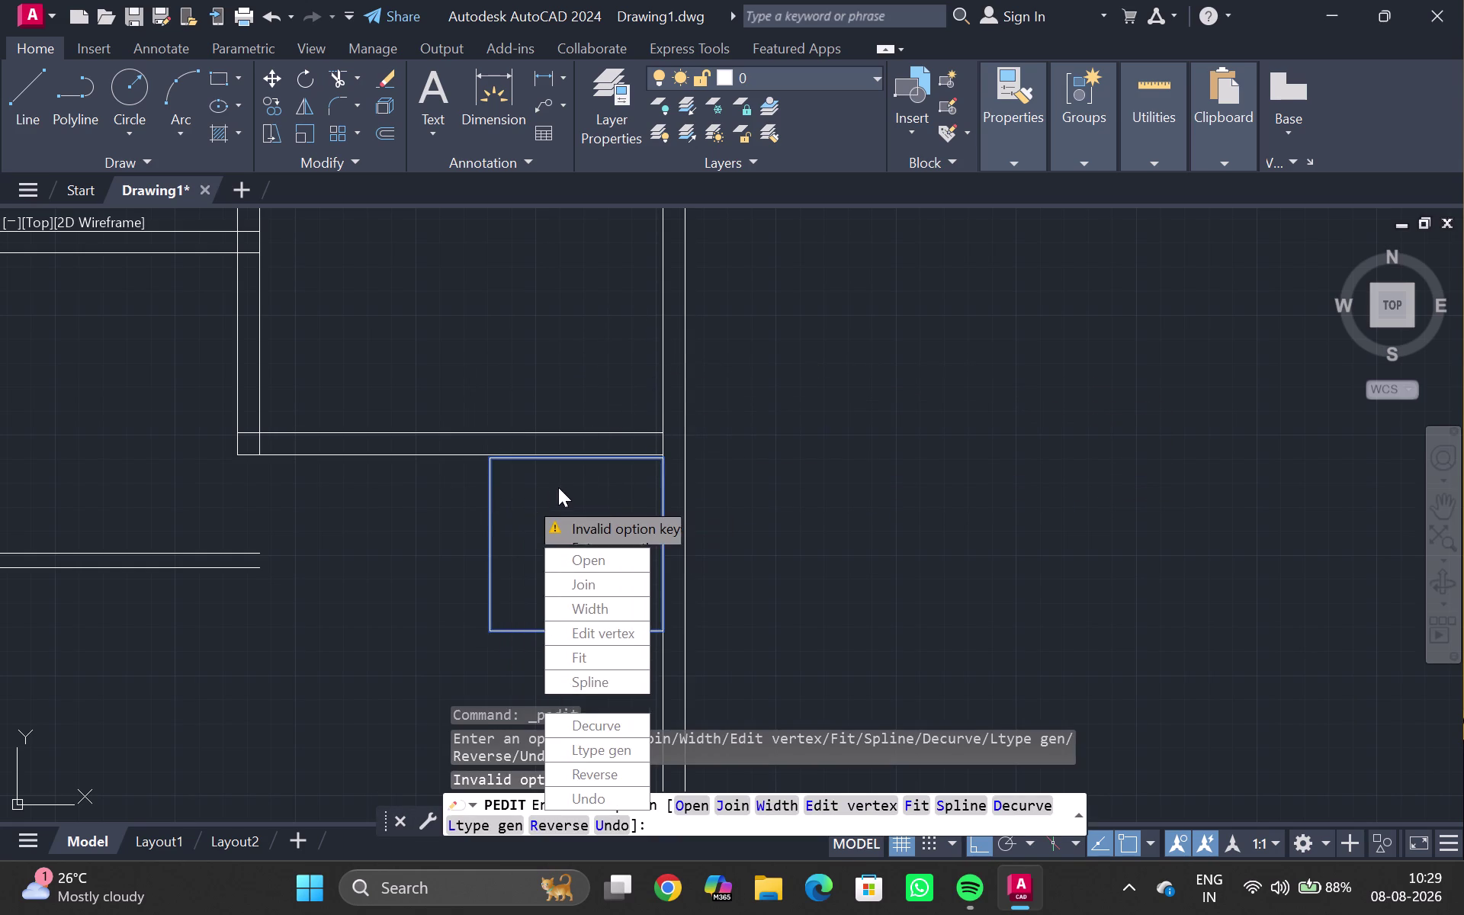
key(Escape)
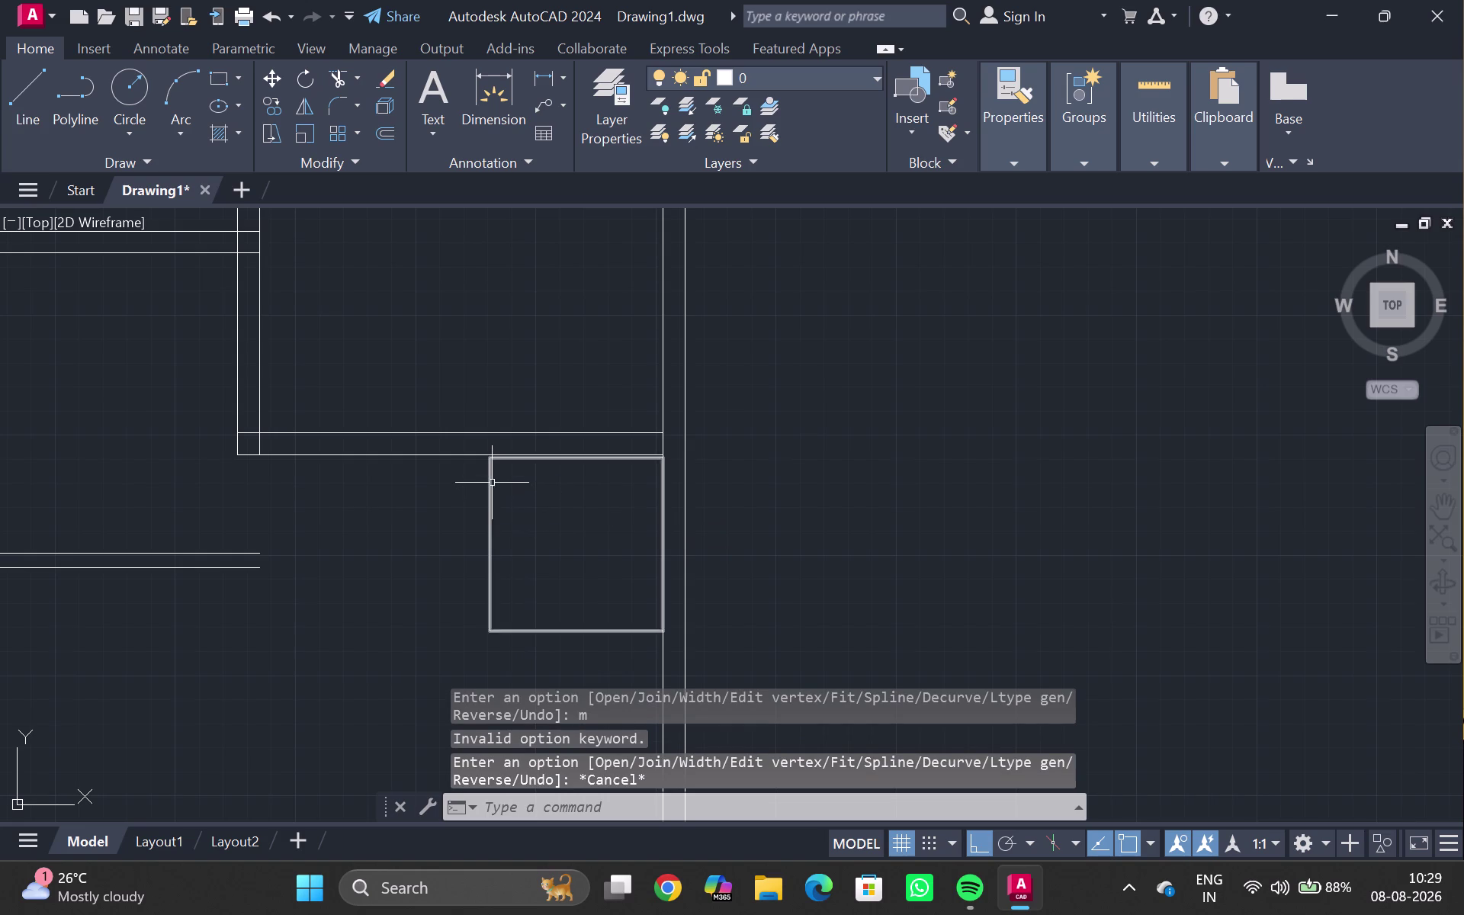
click(491, 482)
Move the square again, snapping its top-right corner onto the wall corner.
key(m)
key(Return)
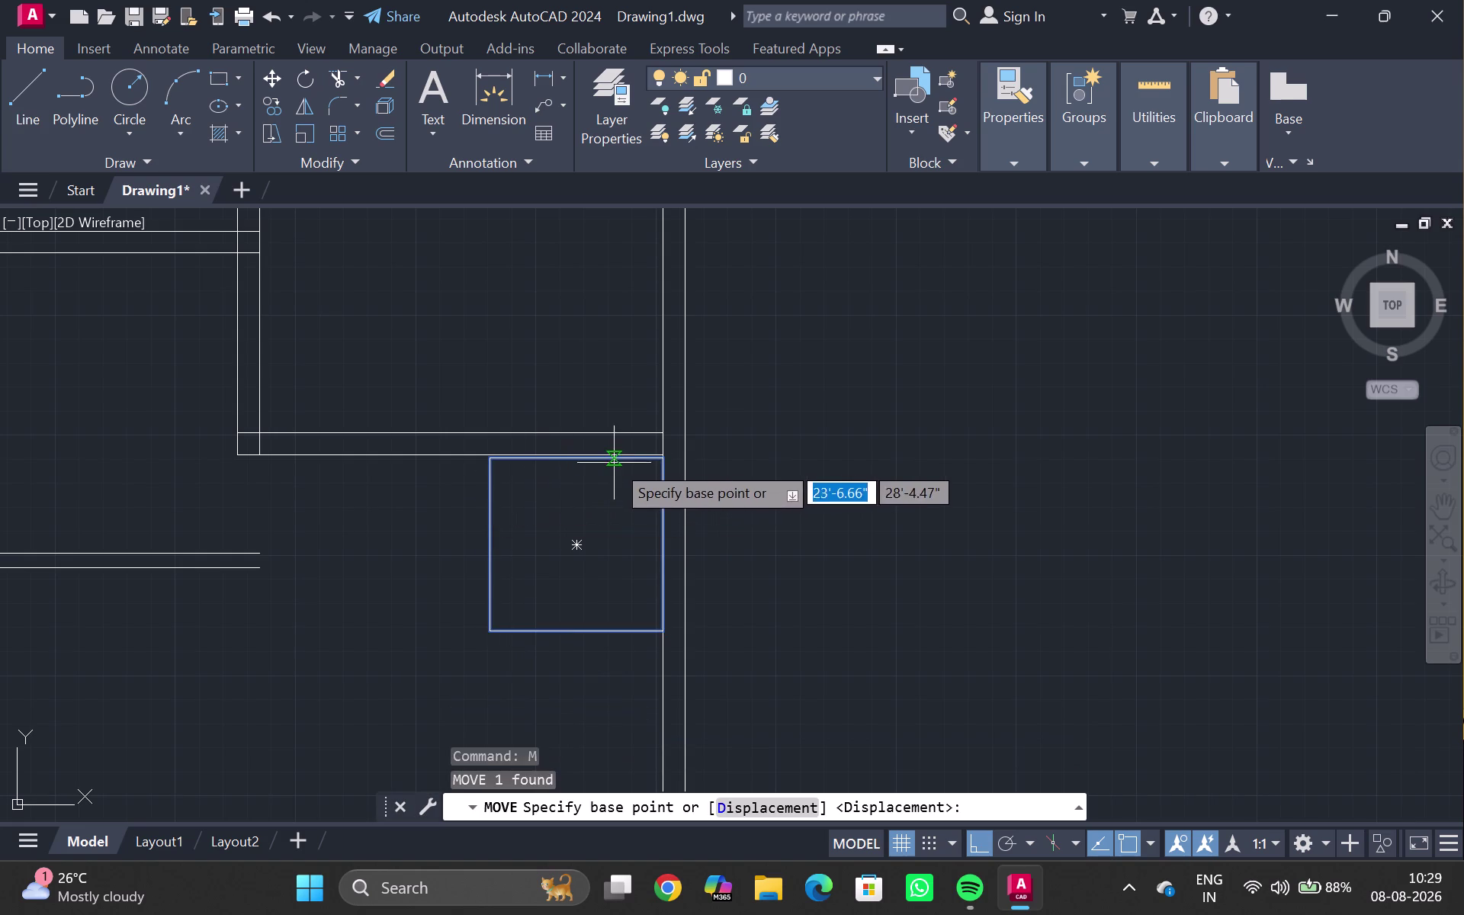
scroll(up, 3)
click(709, 461)
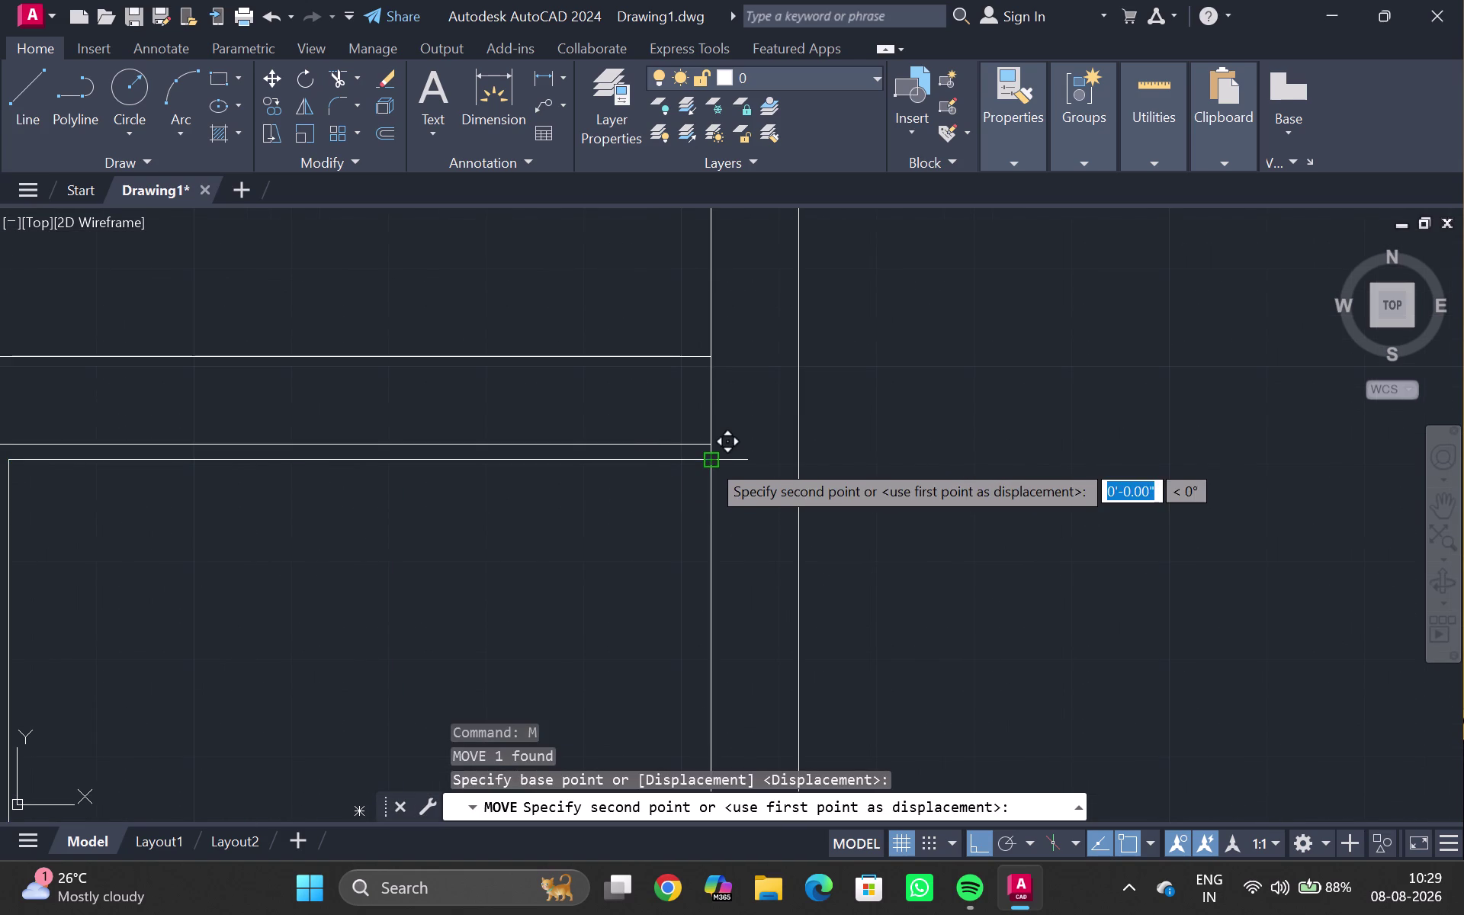
double_click(705, 446)
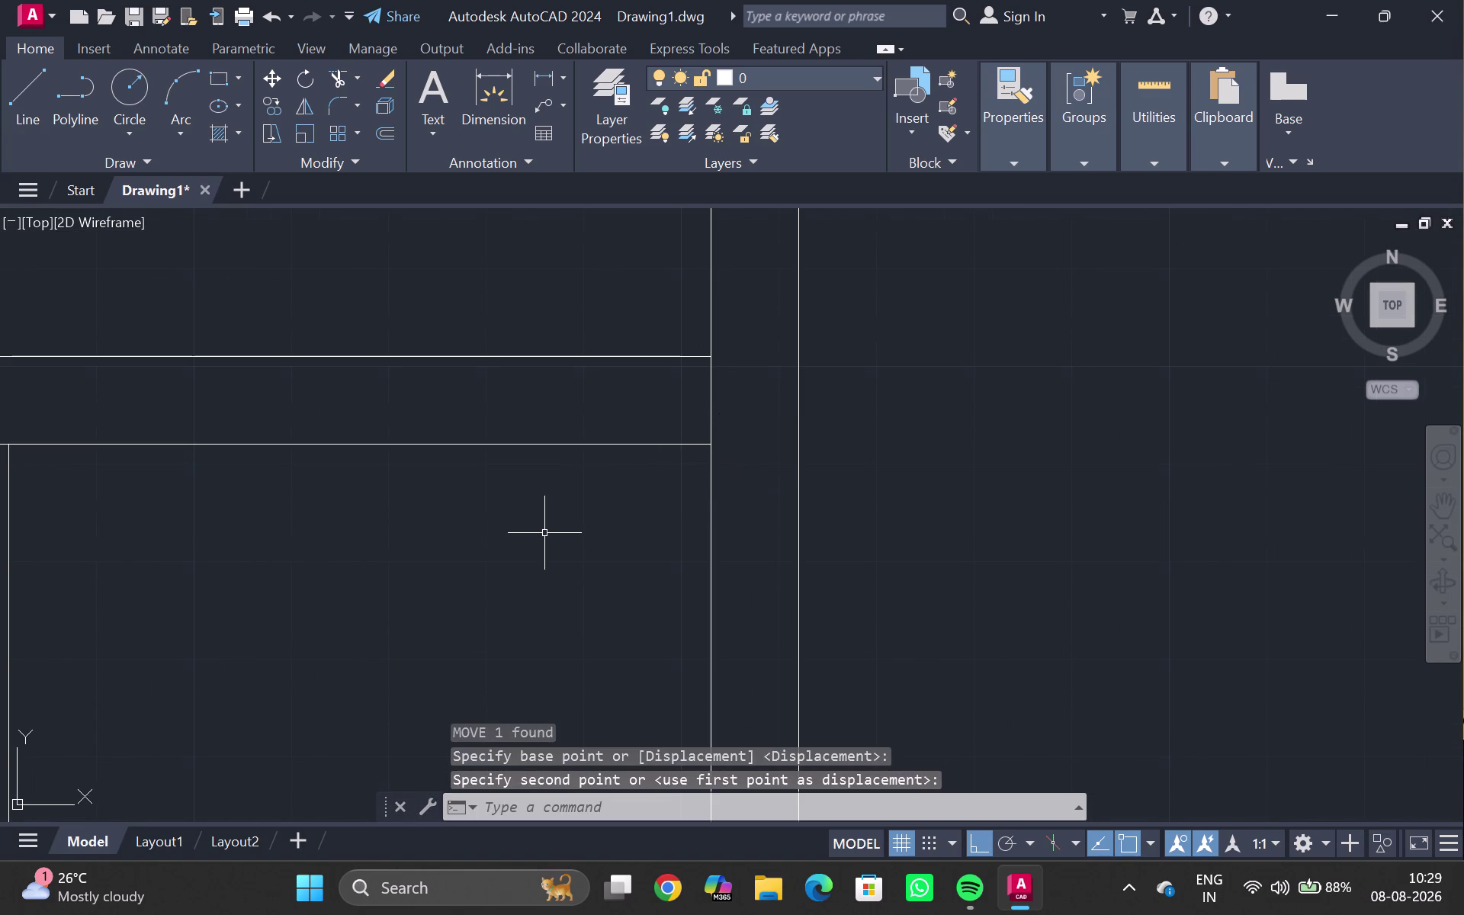
key(Escape)
scroll(down, 3)
middle_drag(511, 530, 512, 398)
middle_drag(391, 593, 369, 619)
scroll(up, 3)
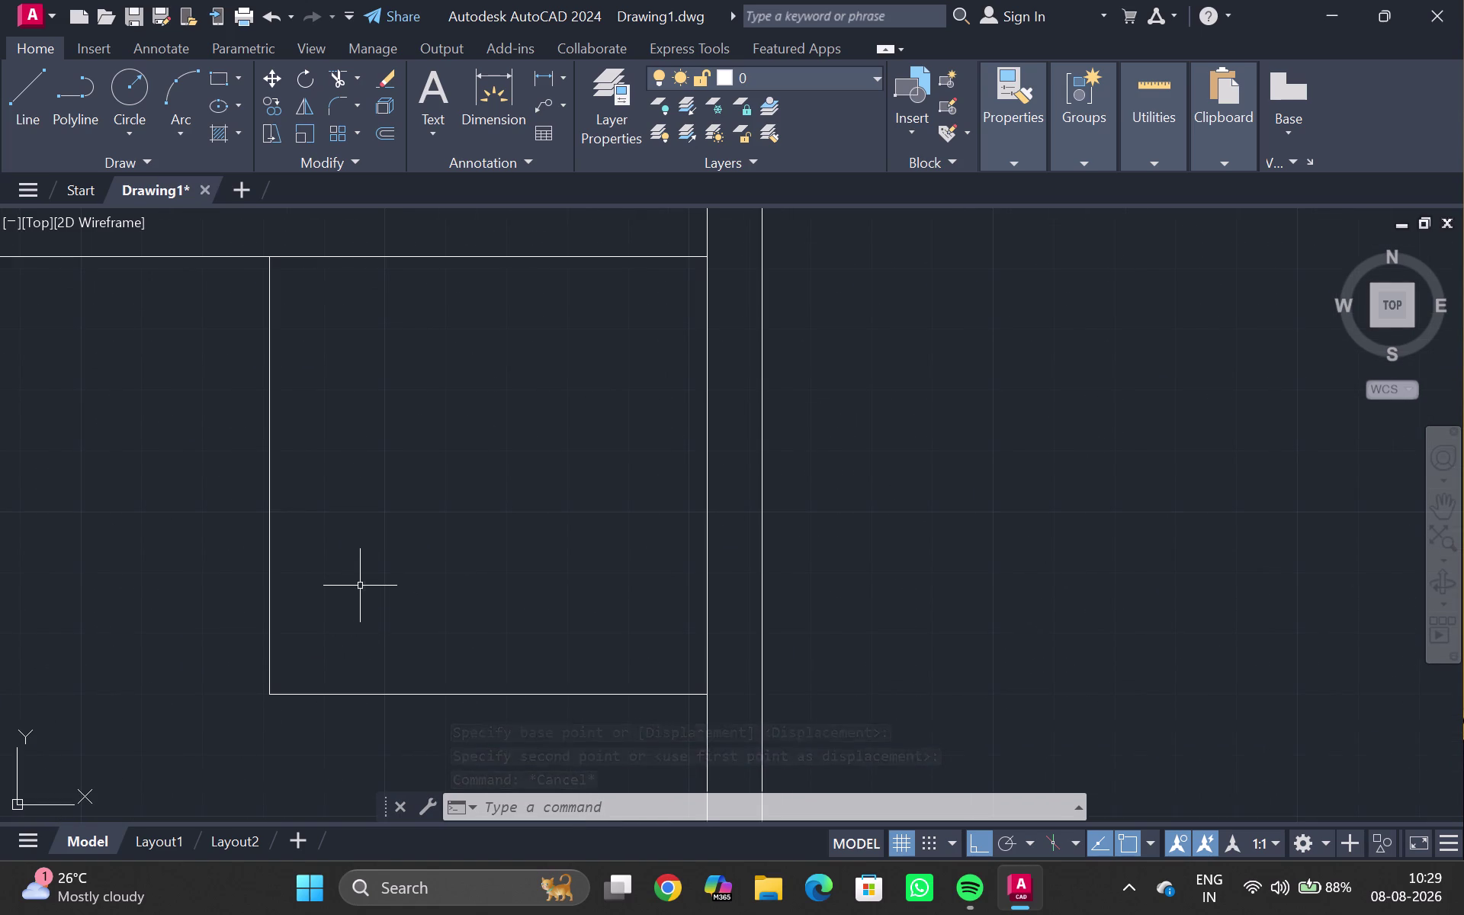
double_click(272, 567)
click(267, 565)
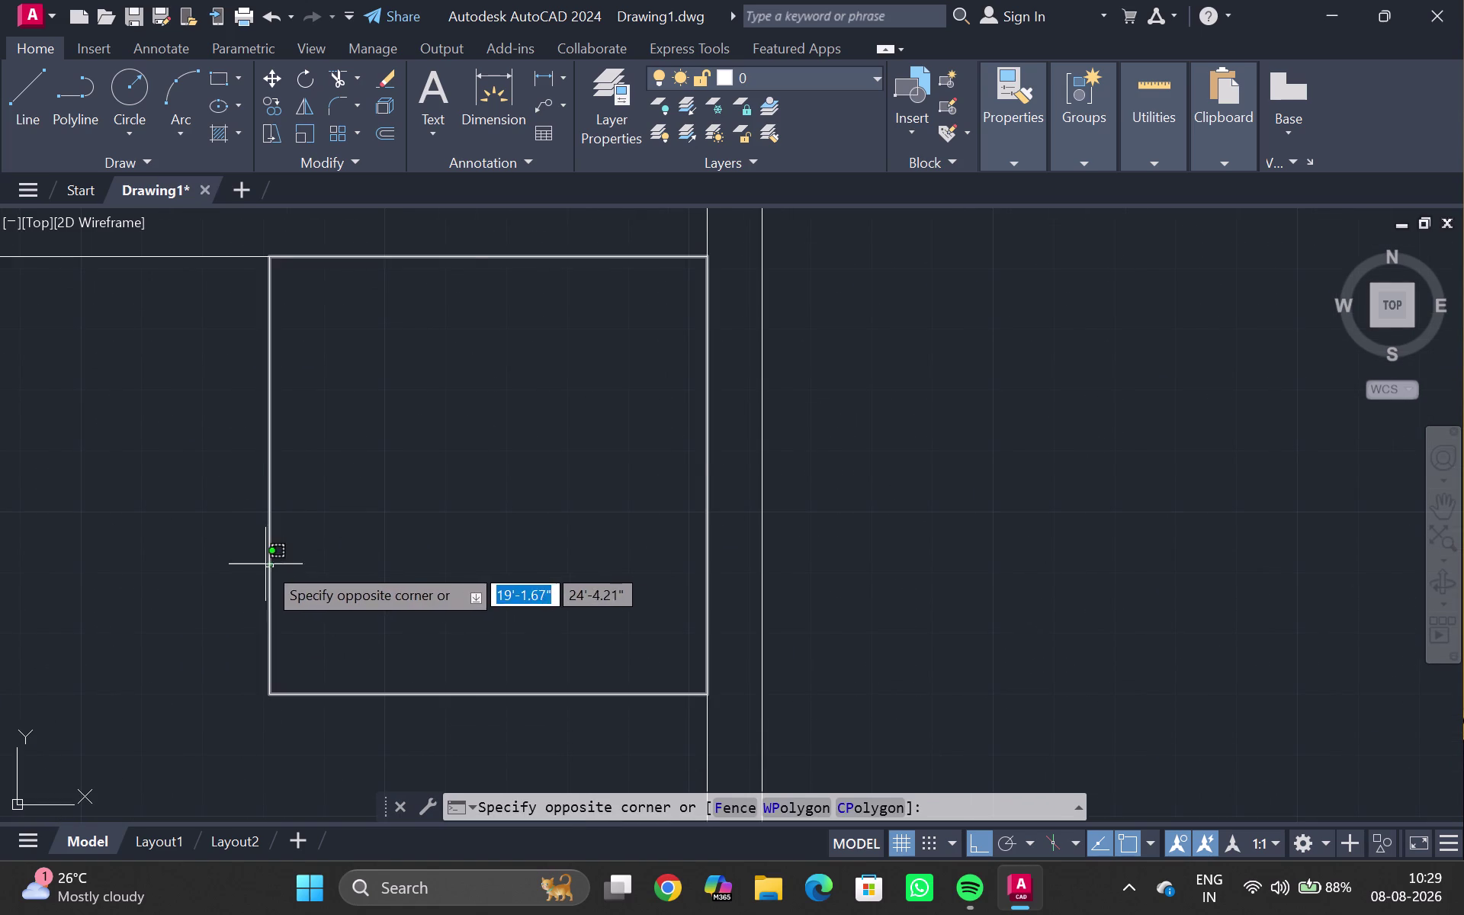
click(273, 568)
key(x)
key(Return)
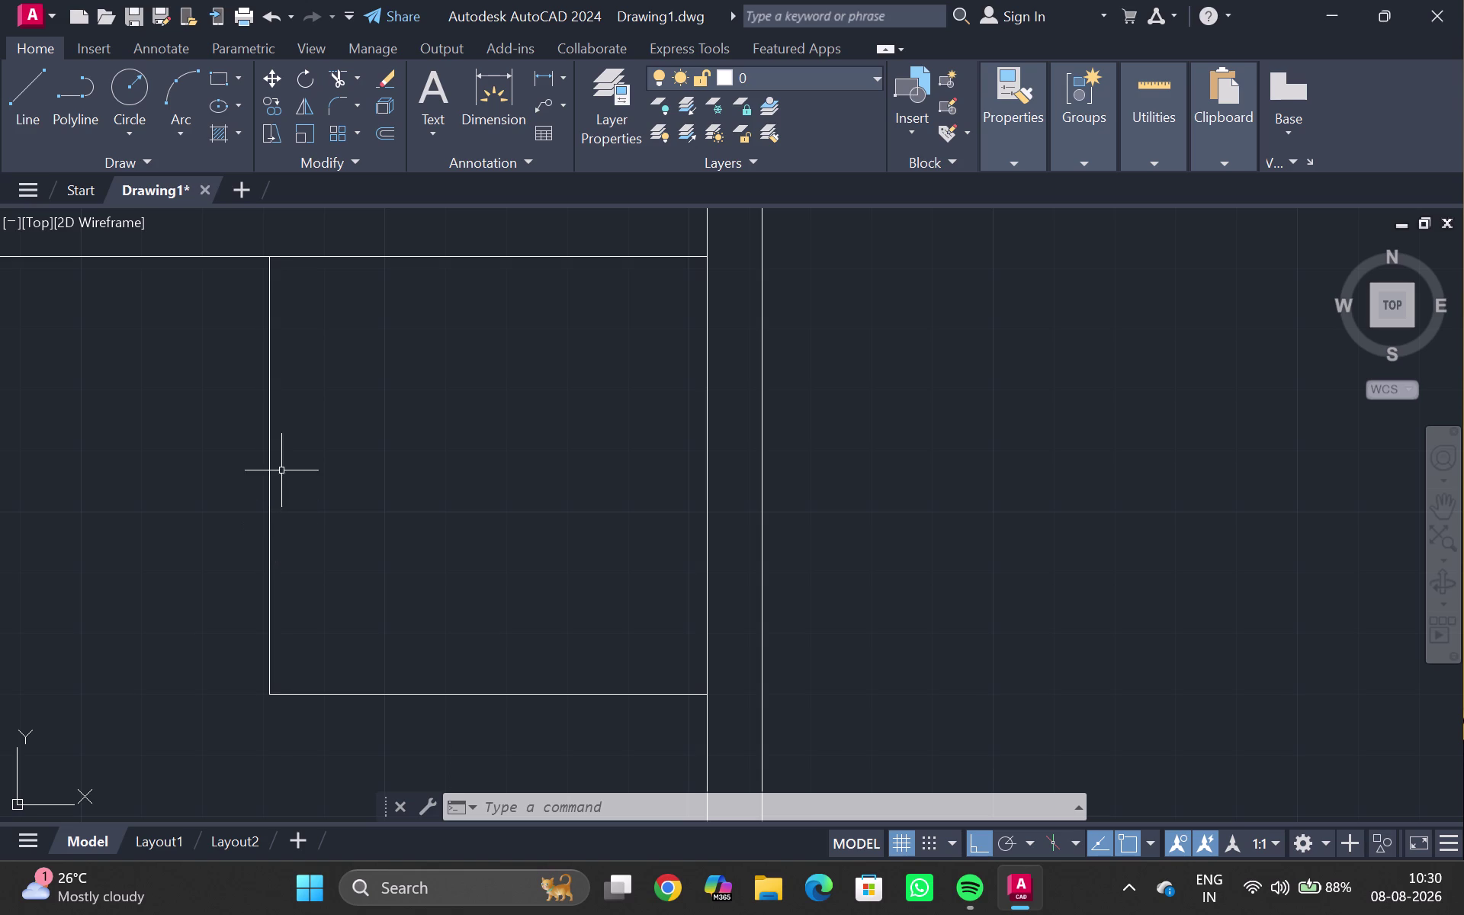
triple_click(1152, 172)
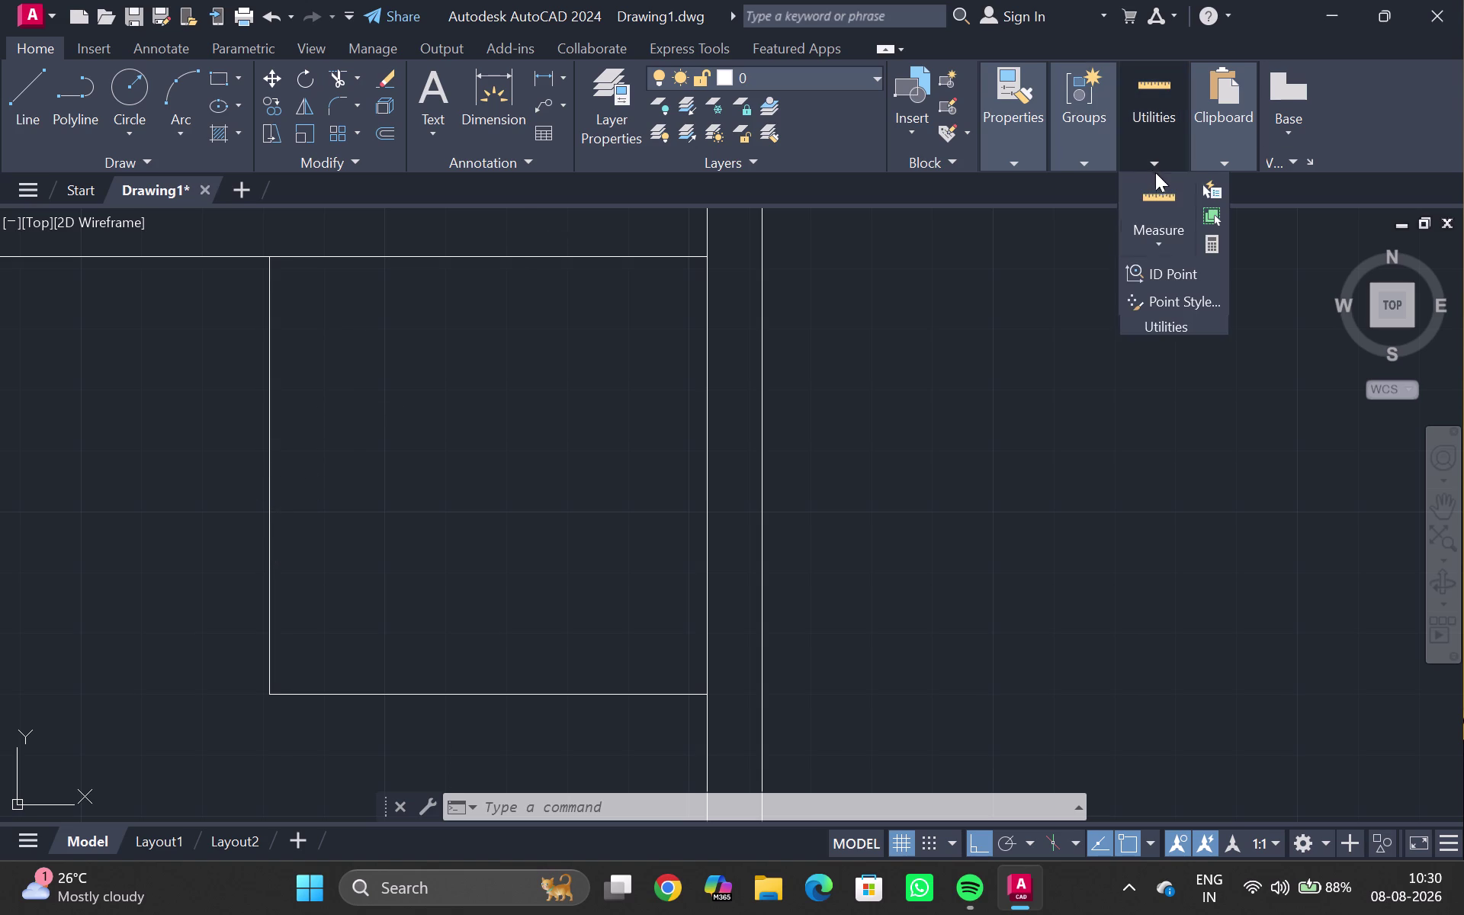
click(1166, 240)
click(1164, 277)
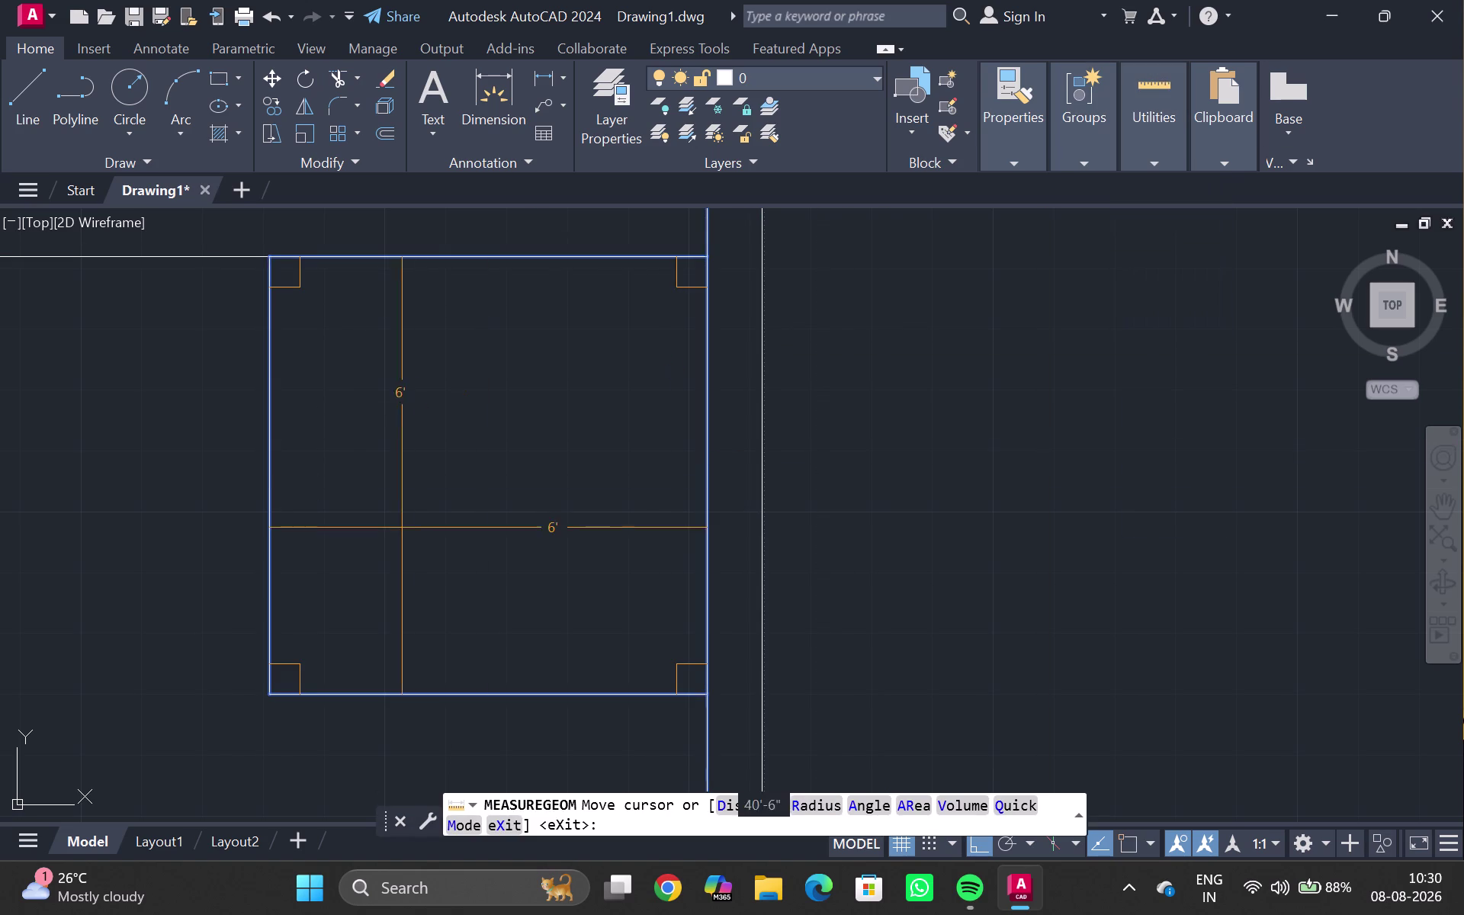
key(Escape)
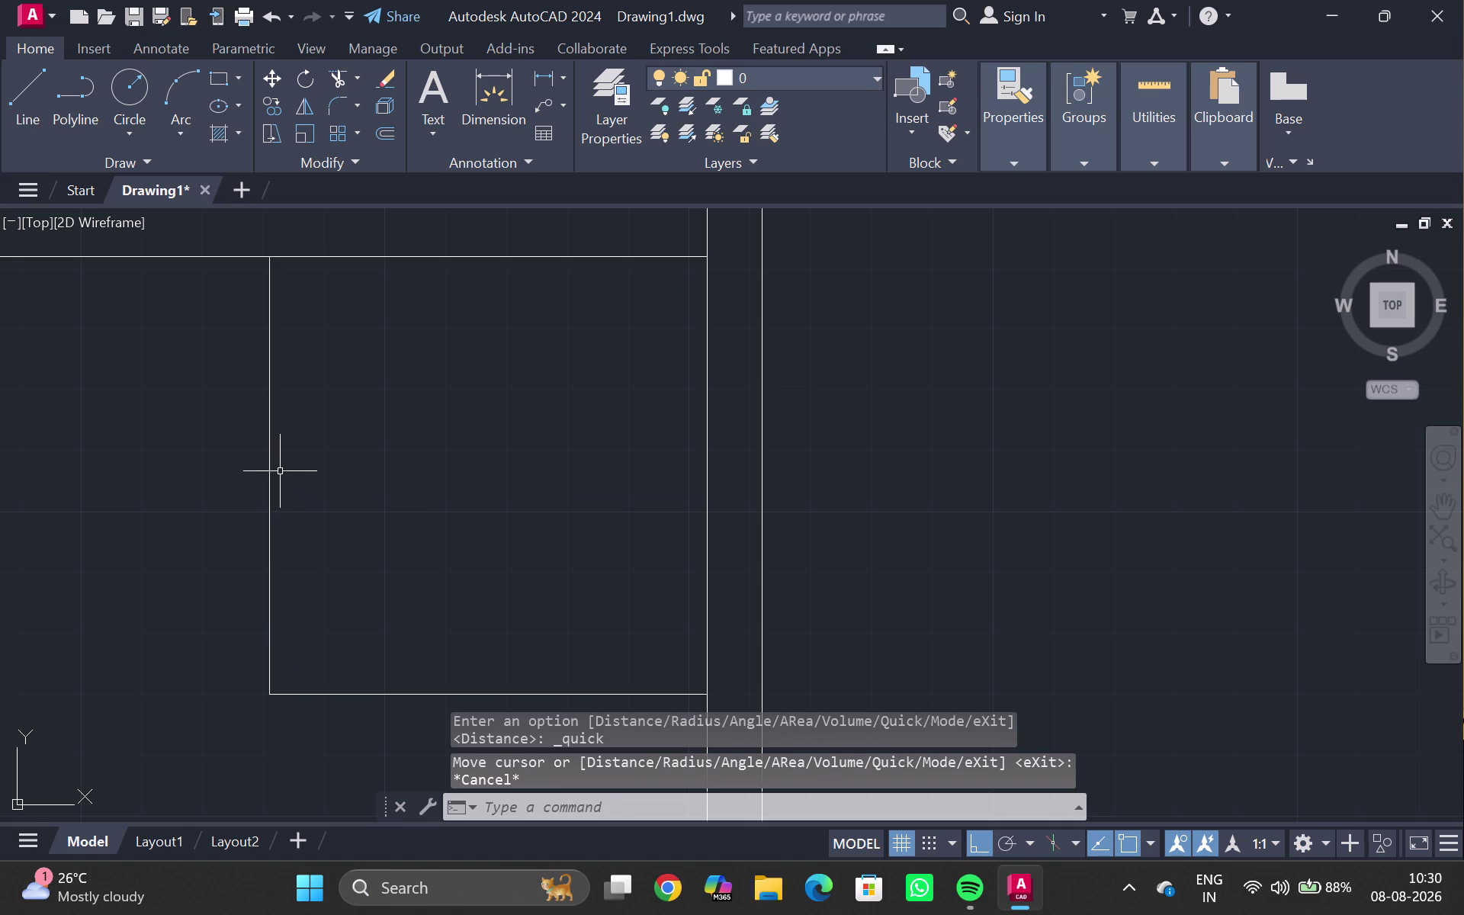
double_click(269, 466)
key(o)
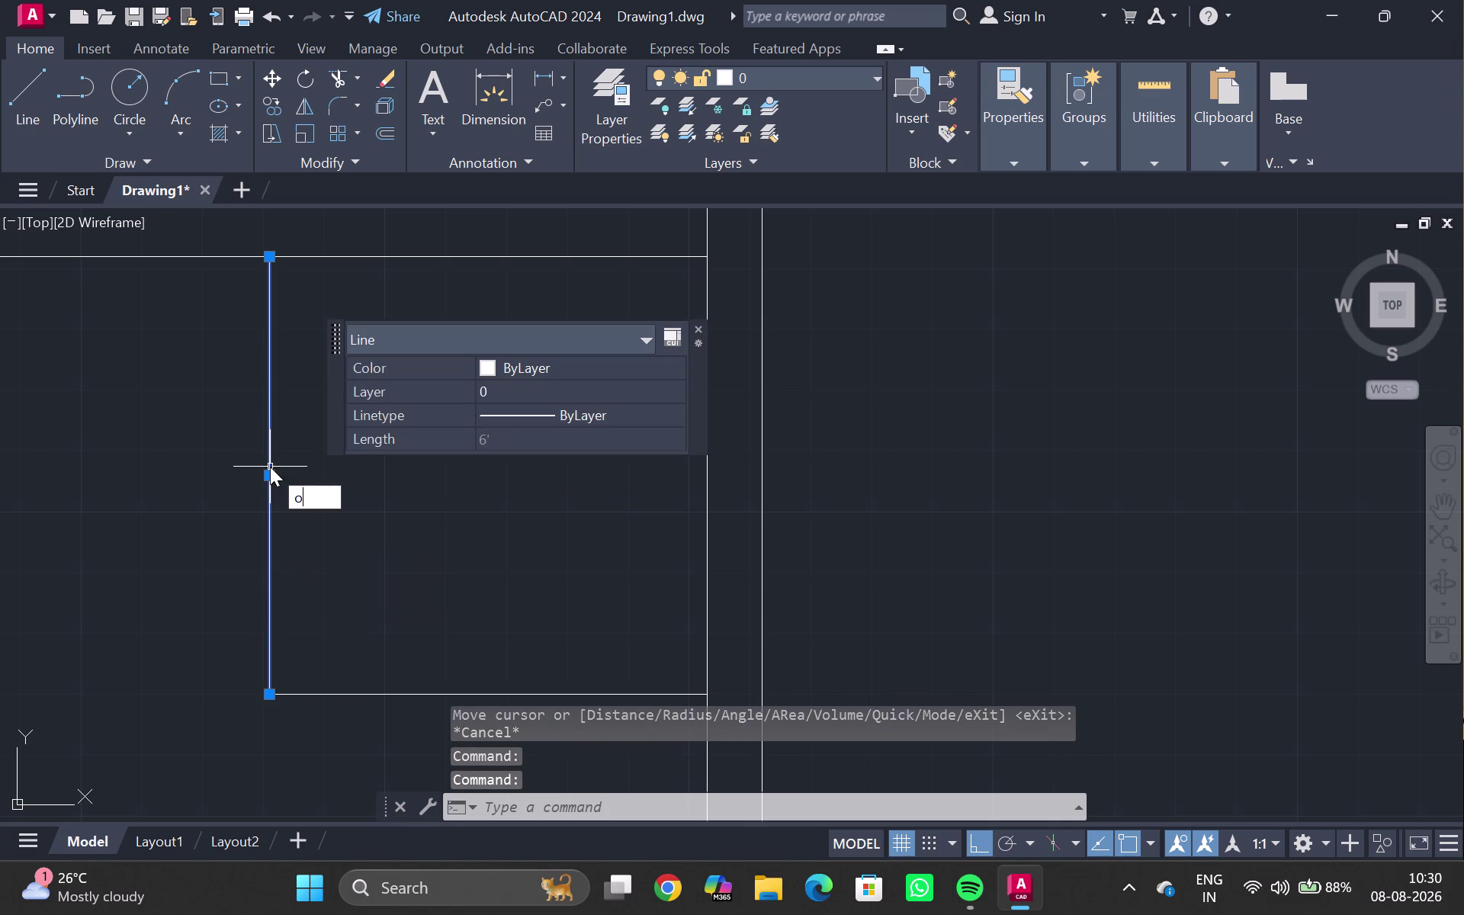
Run a 9-inch offset on the room's left side line, then cancel it.
key(Return)
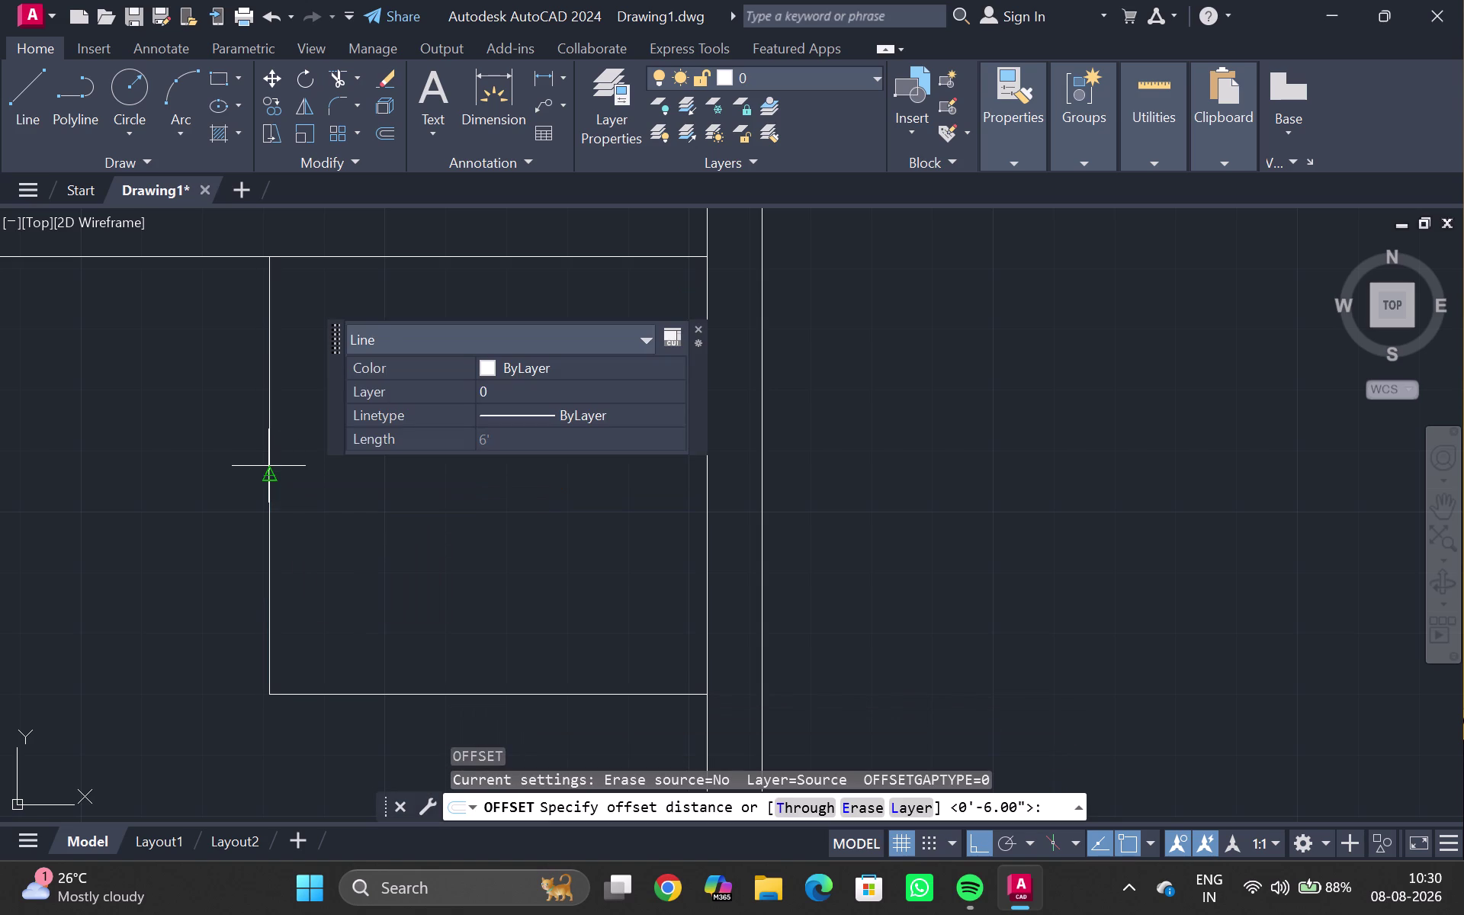
text(9")
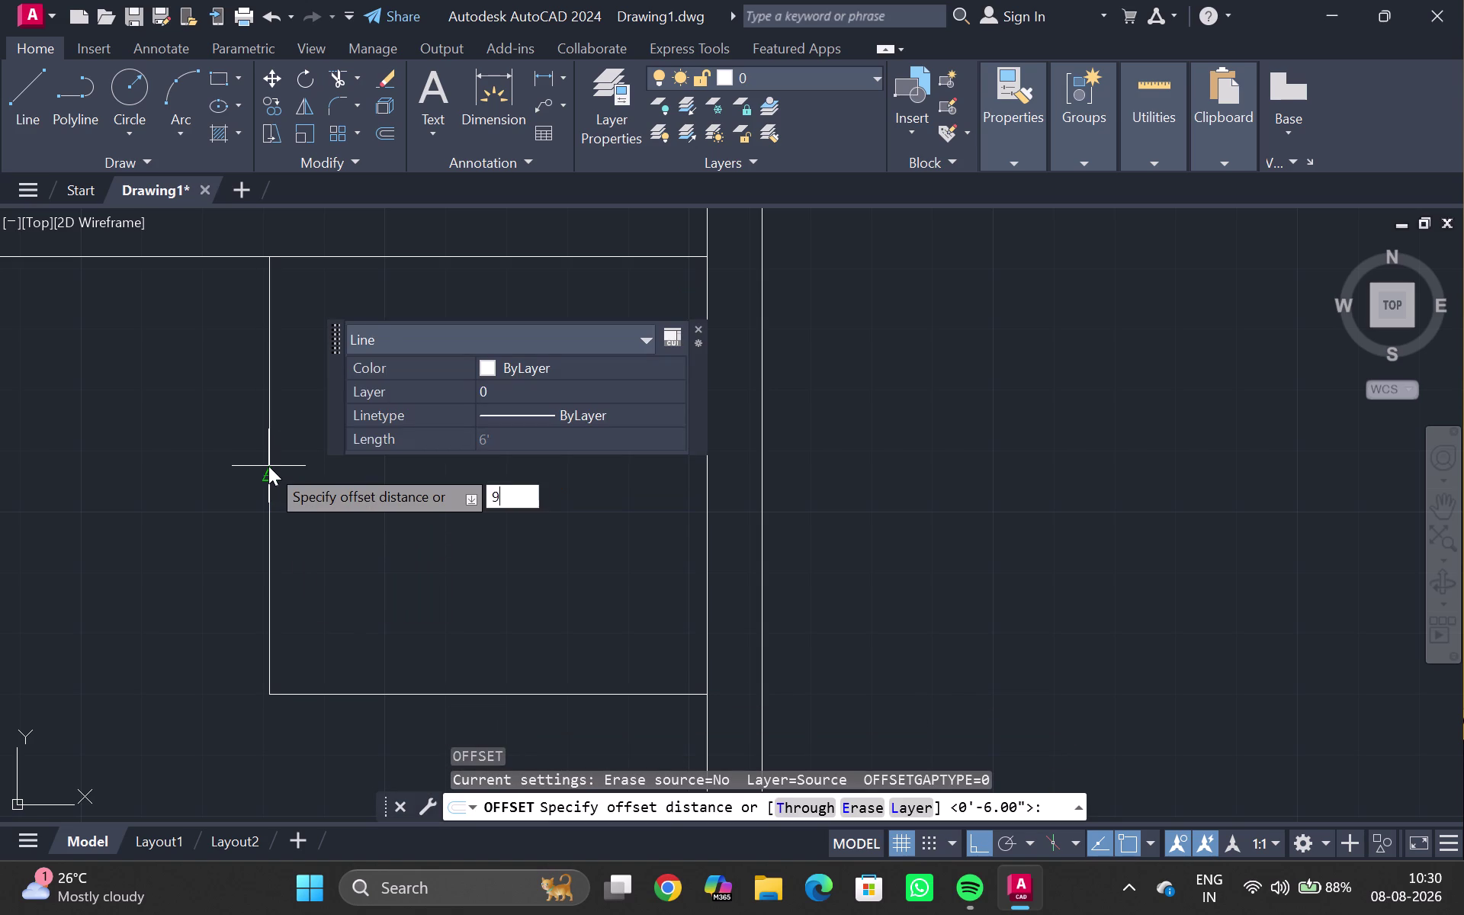
key(Return)
double_click(238, 468)
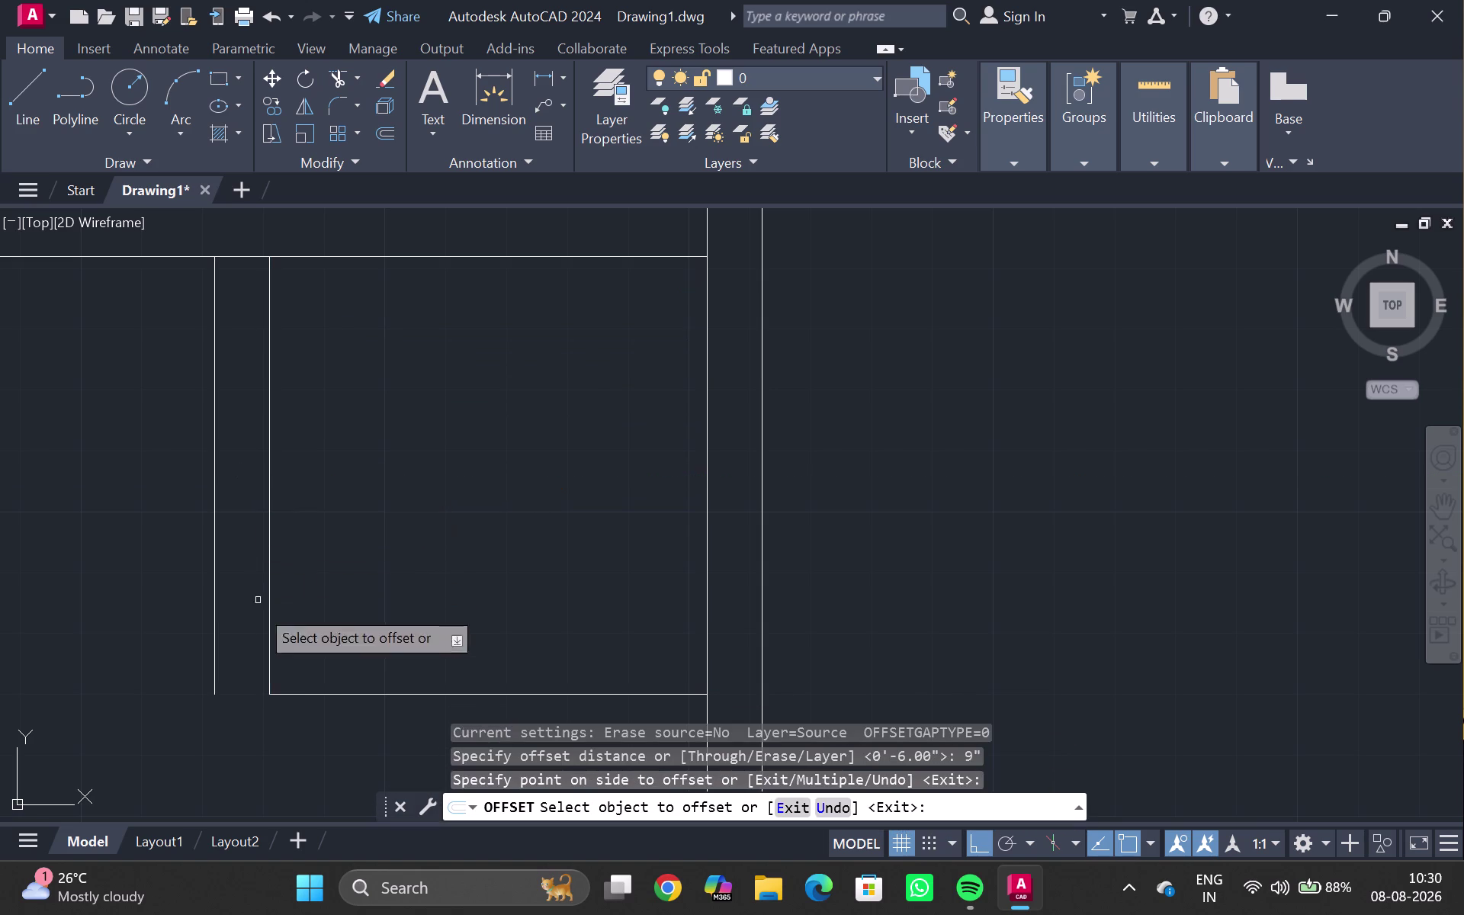
scroll(down, 3)
key(Escape)
Offset the small room's bottom wall line 6 inches downward.
middle_drag(458, 659, 456, 653)
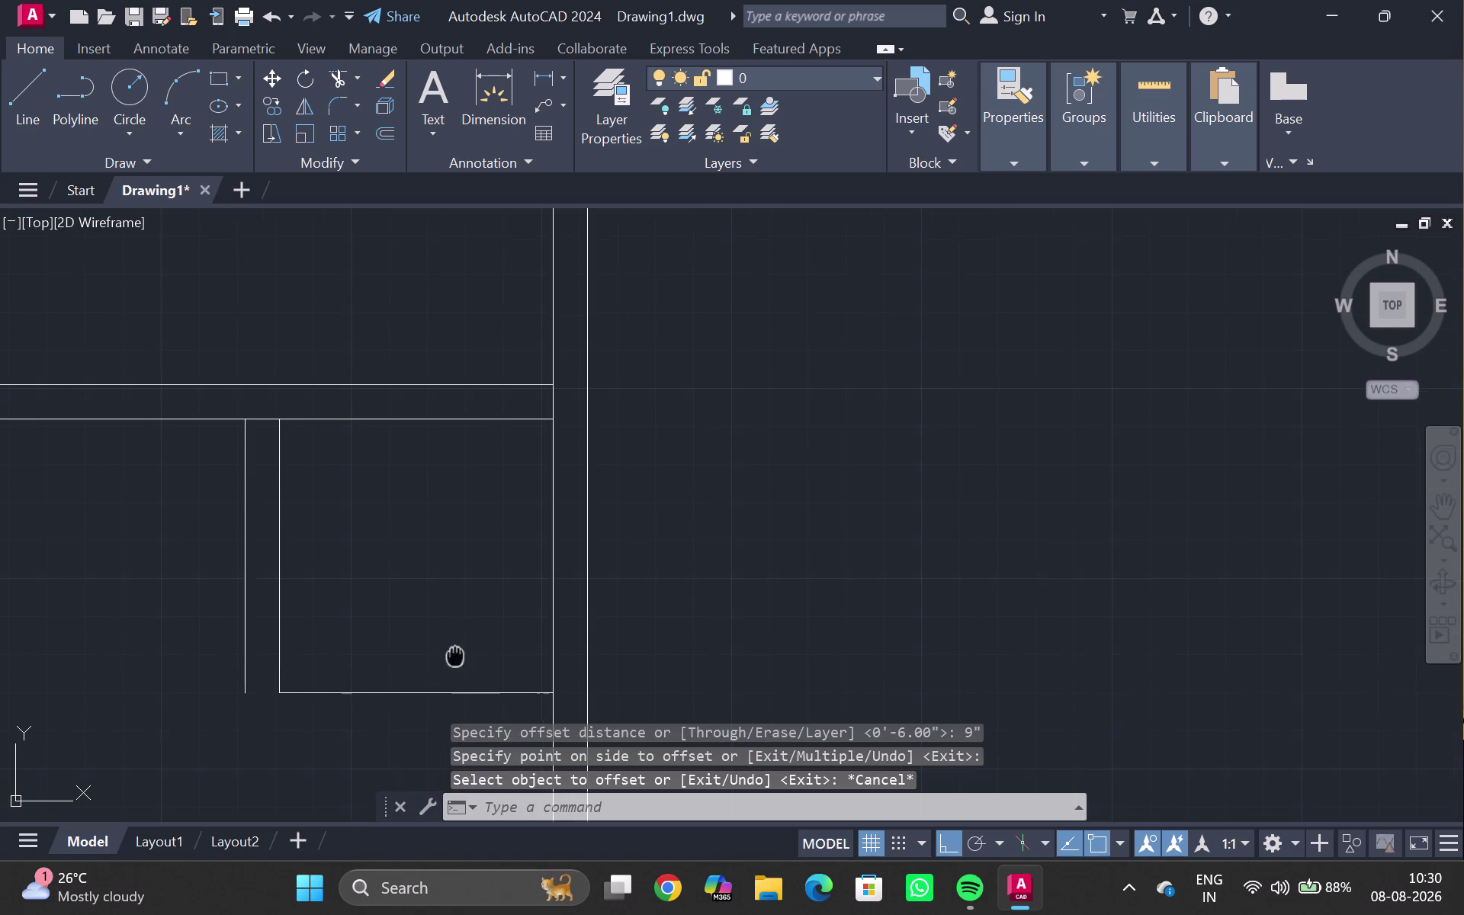
middle_drag(455, 652, 441, 517)
click(413, 555)
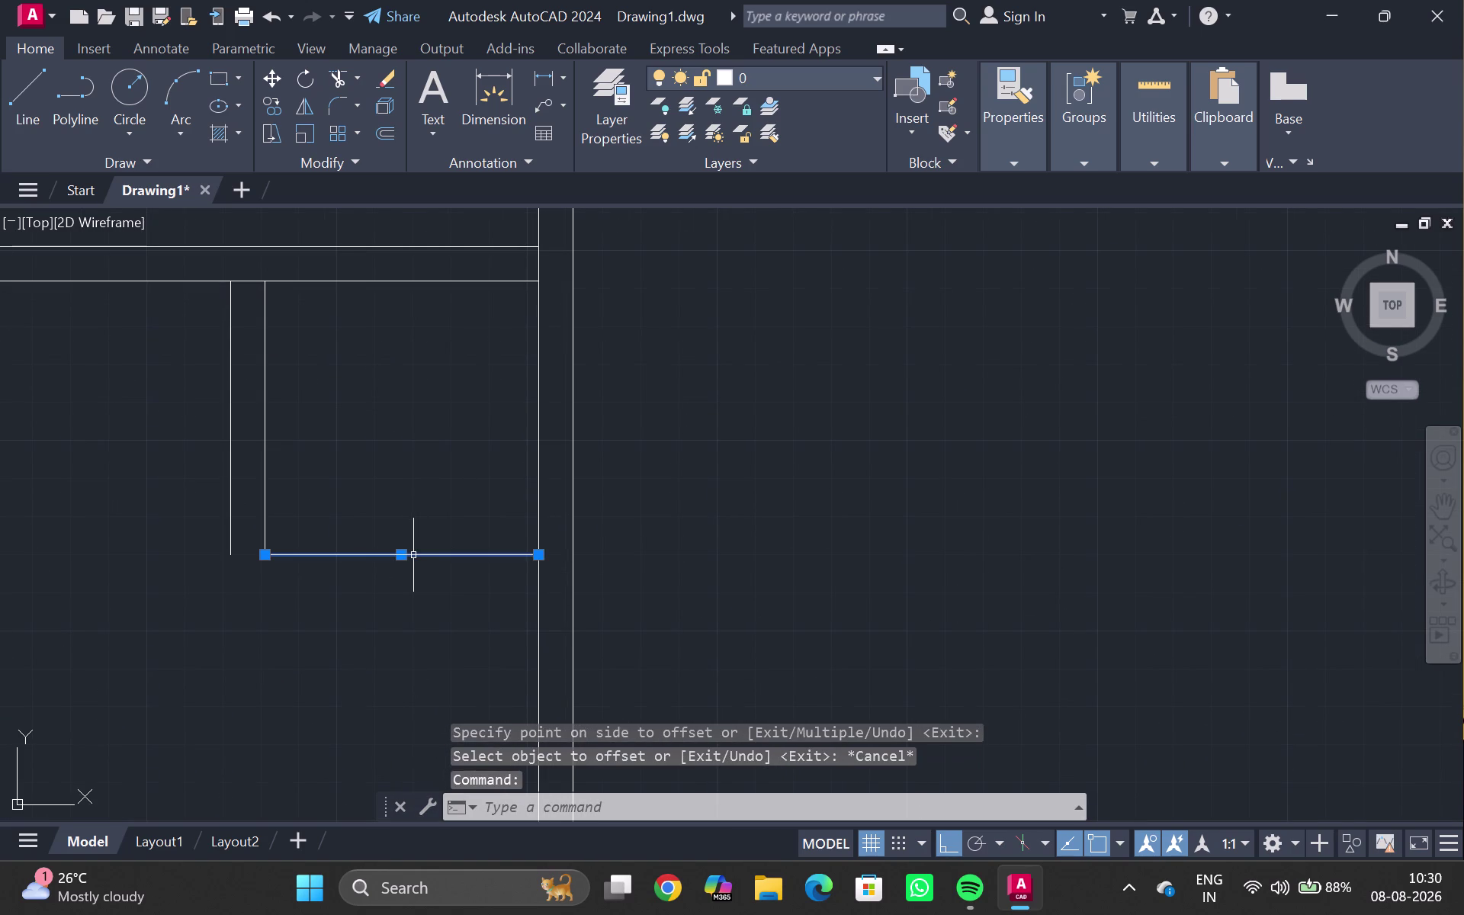
key(o)
key(Return)
key(backslash)
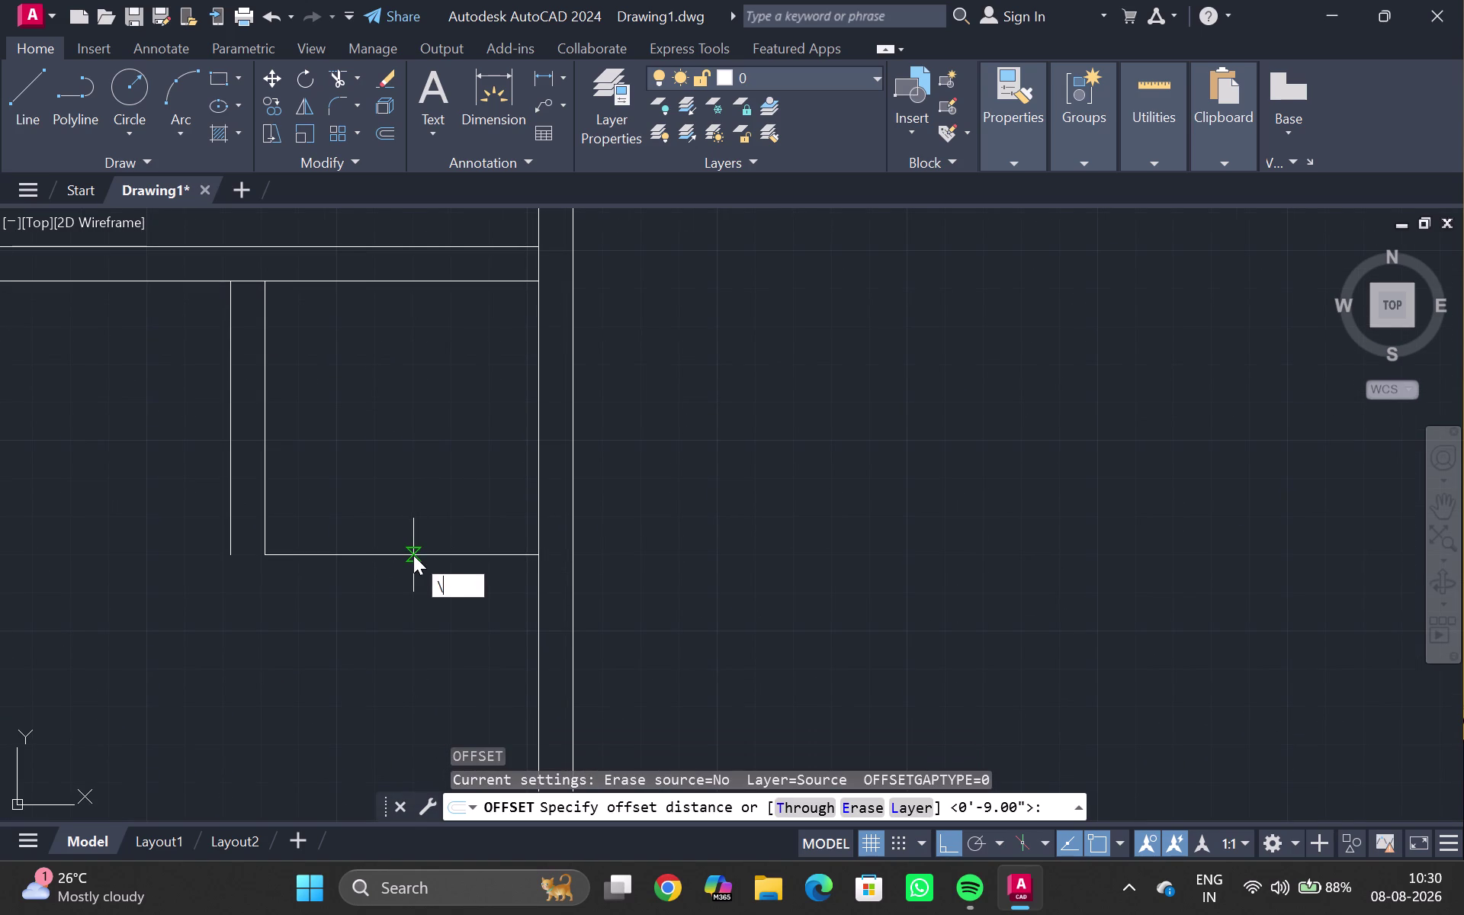
key(BackSpace)
key(Return)
text(6")
key(Return)
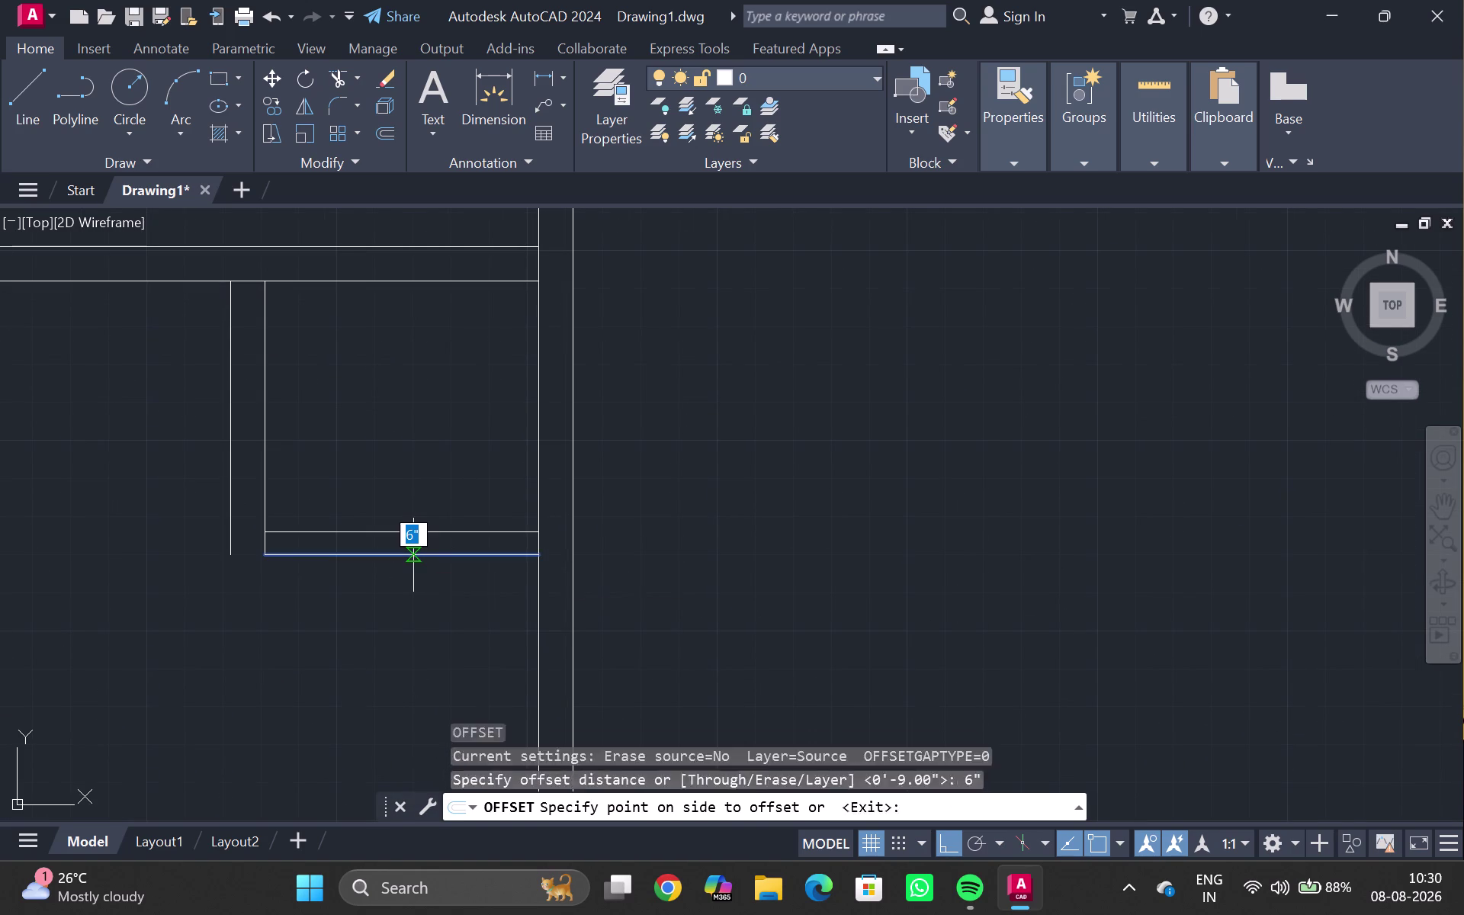
click(413, 646)
key(Escape)
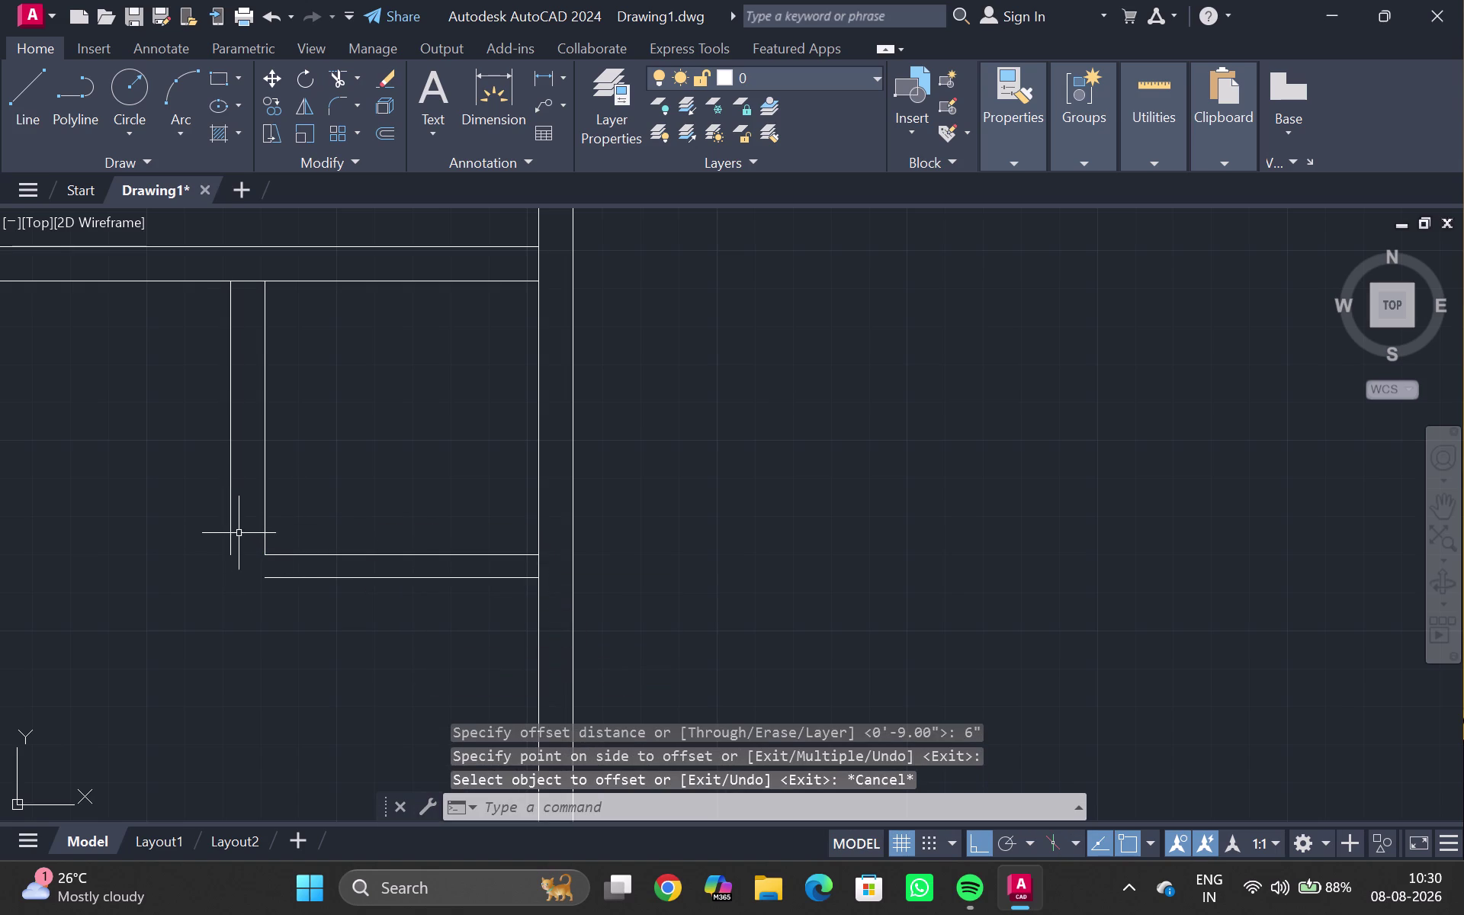
key(e)
key(x)
key(Return)
click(219, 522)
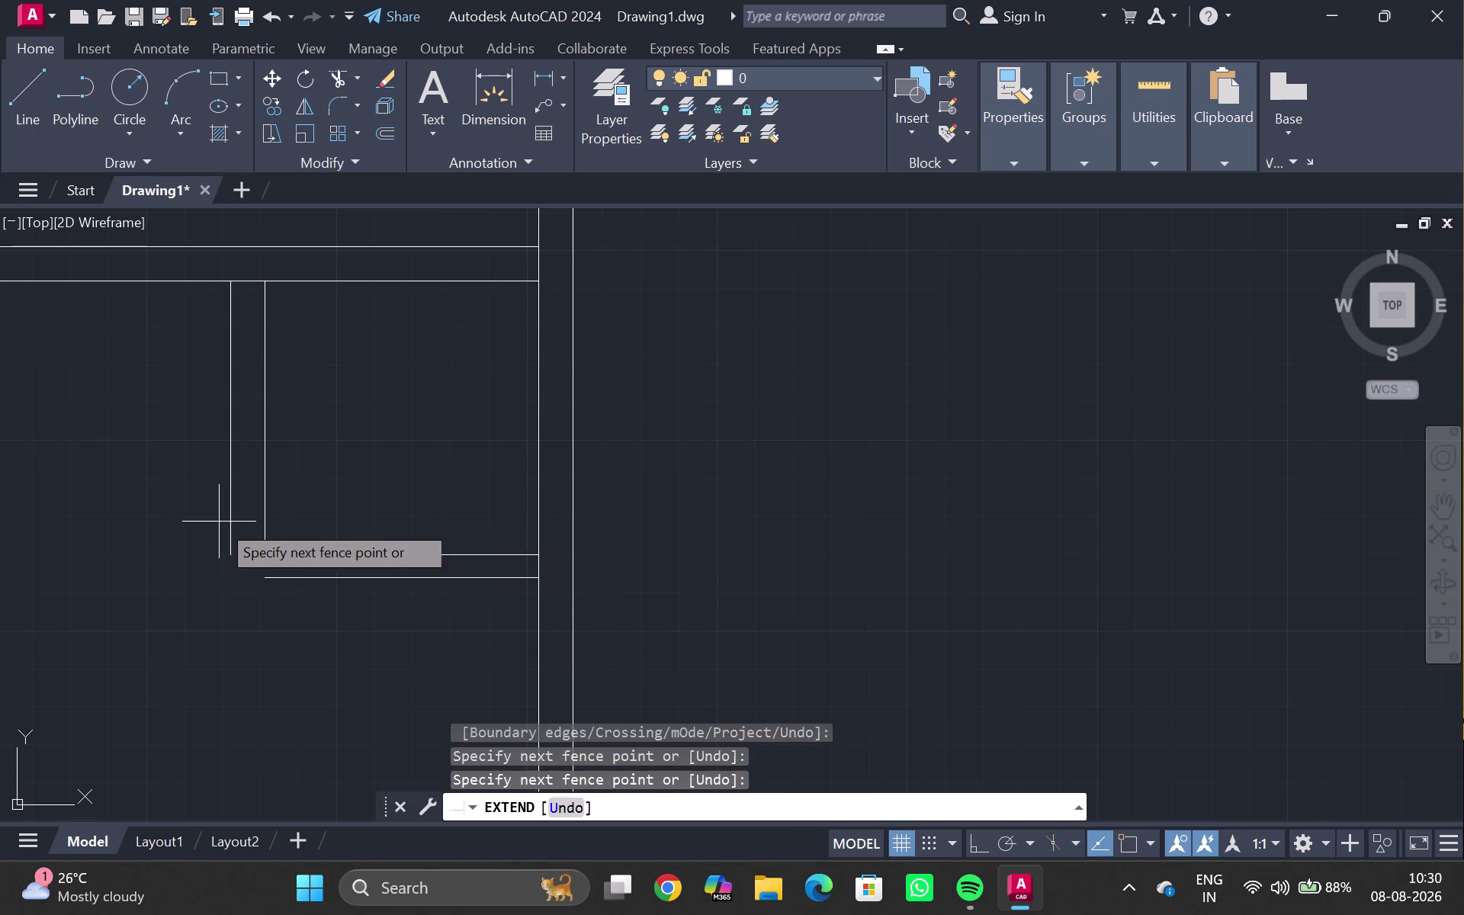
click(238, 522)
drag(204, 512, 286, 605)
drag(286, 605, 293, 573)
drag(290, 569, 291, 570)
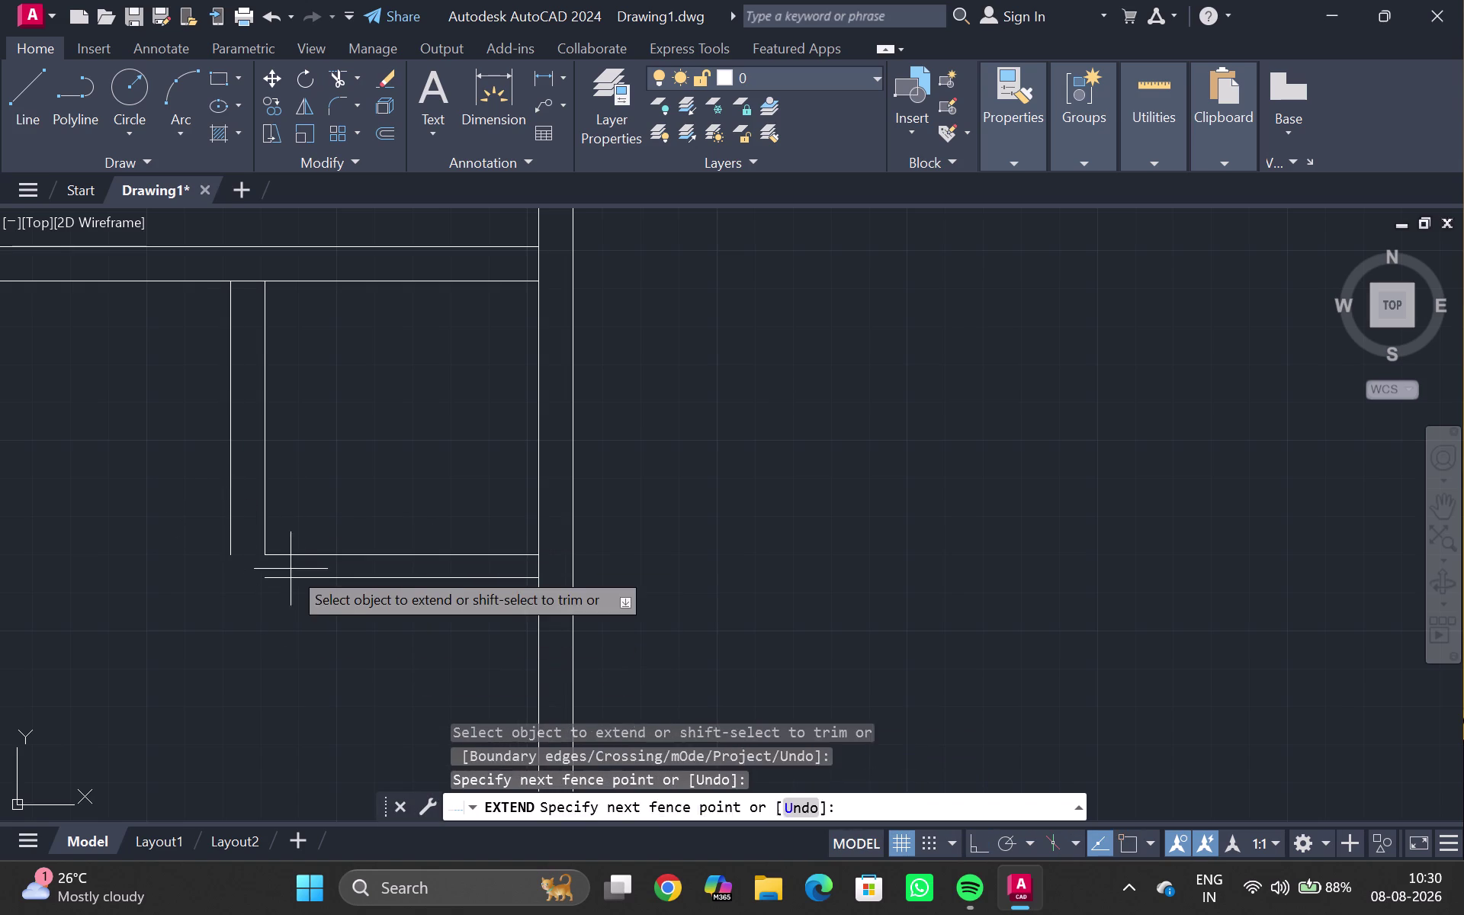
drag(290, 569, 292, 579)
double_click(292, 579)
click(292, 579)
key(Escape)
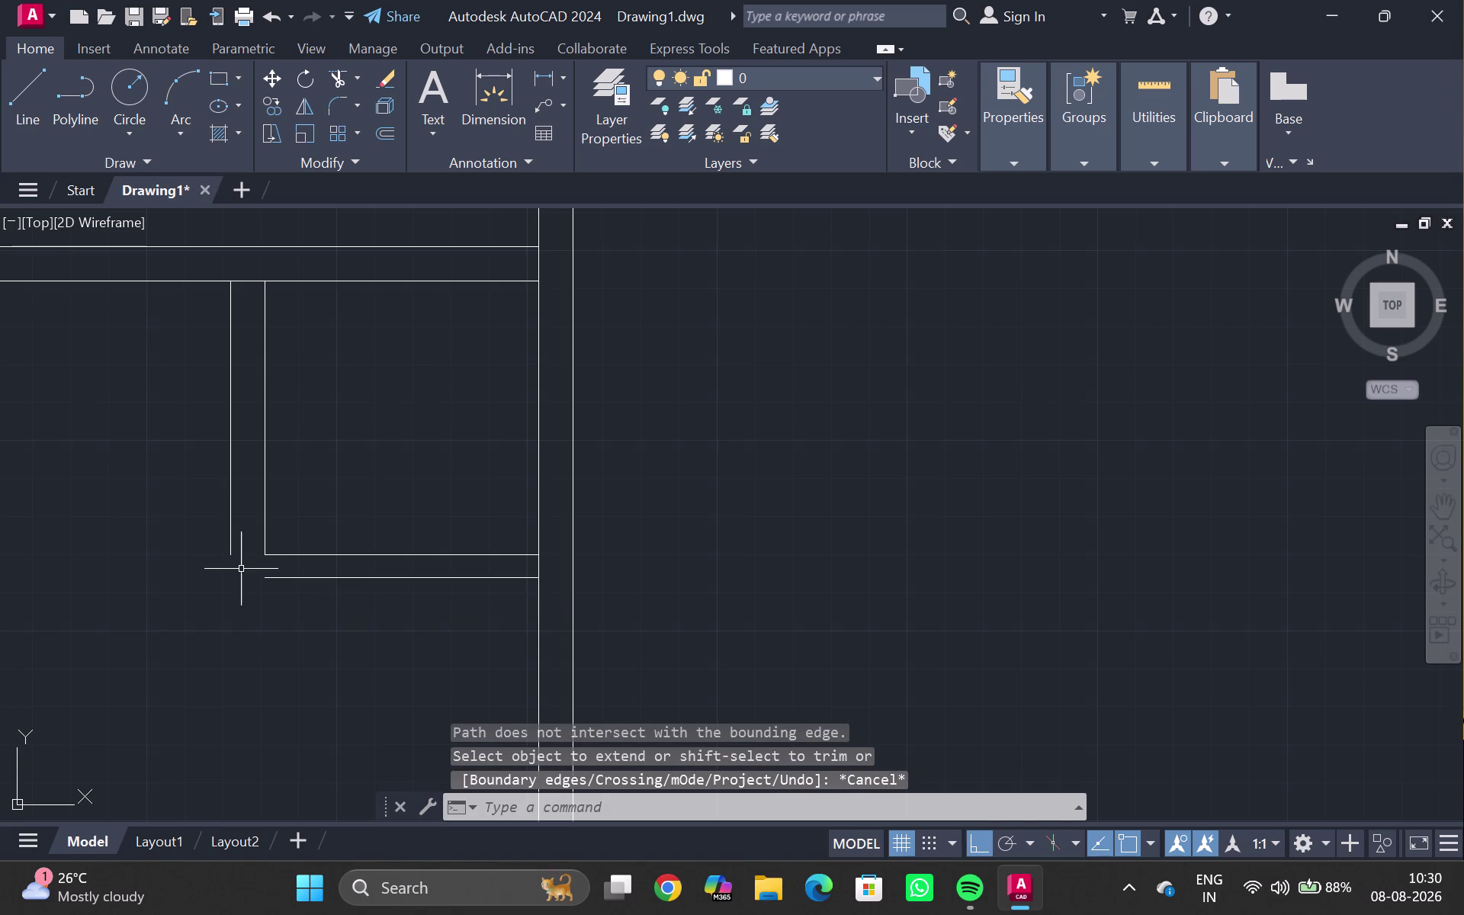
scroll(up, 3)
scroll(down, 3)
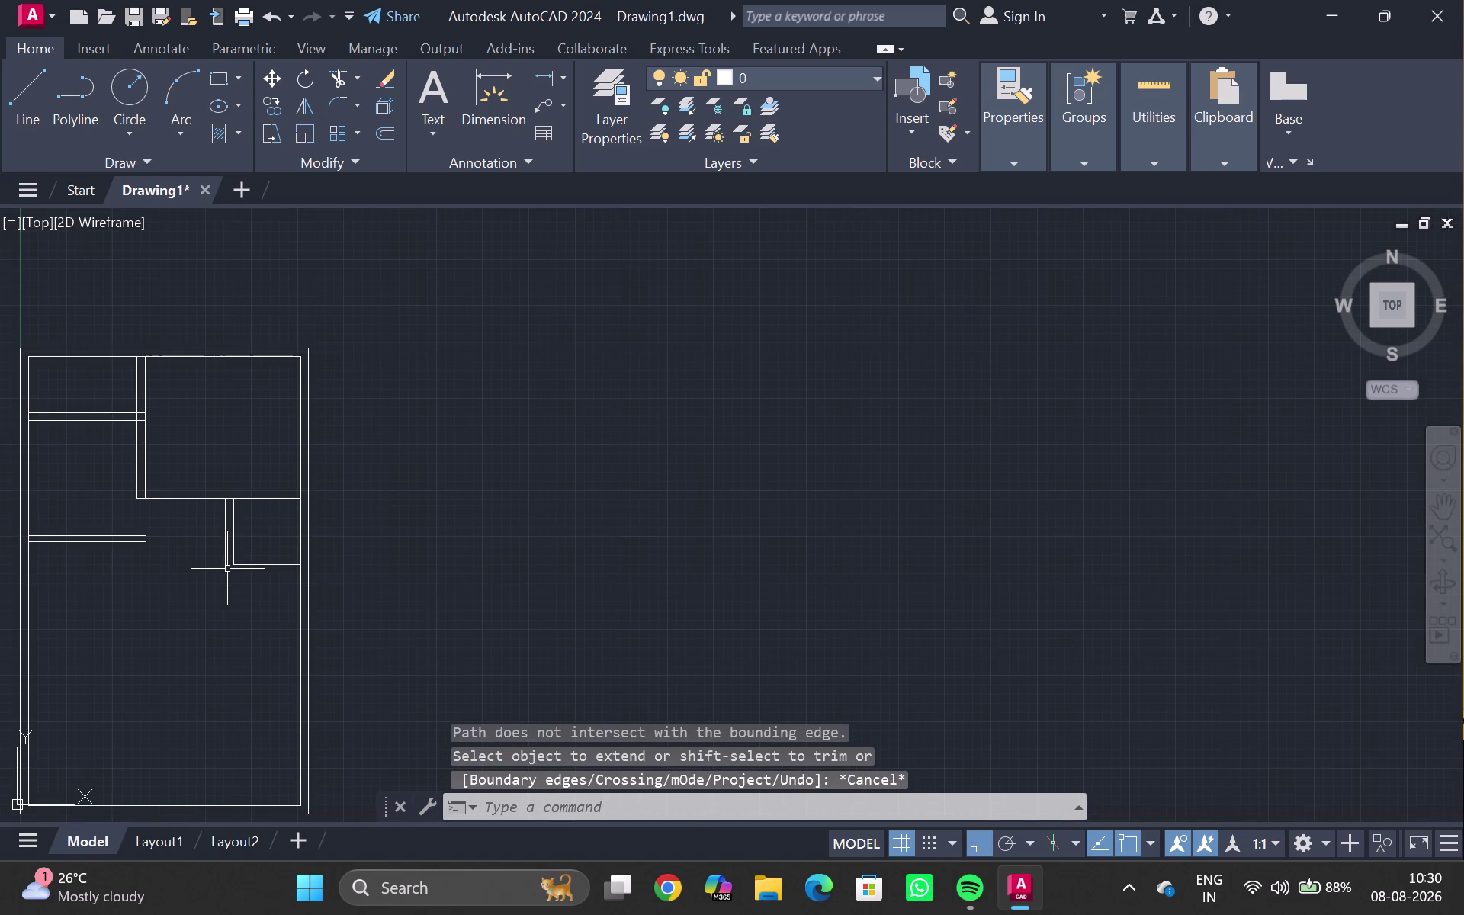
middle_drag(234, 577, 242, 594)
scroll(up, 3)
scroll(up, 3)
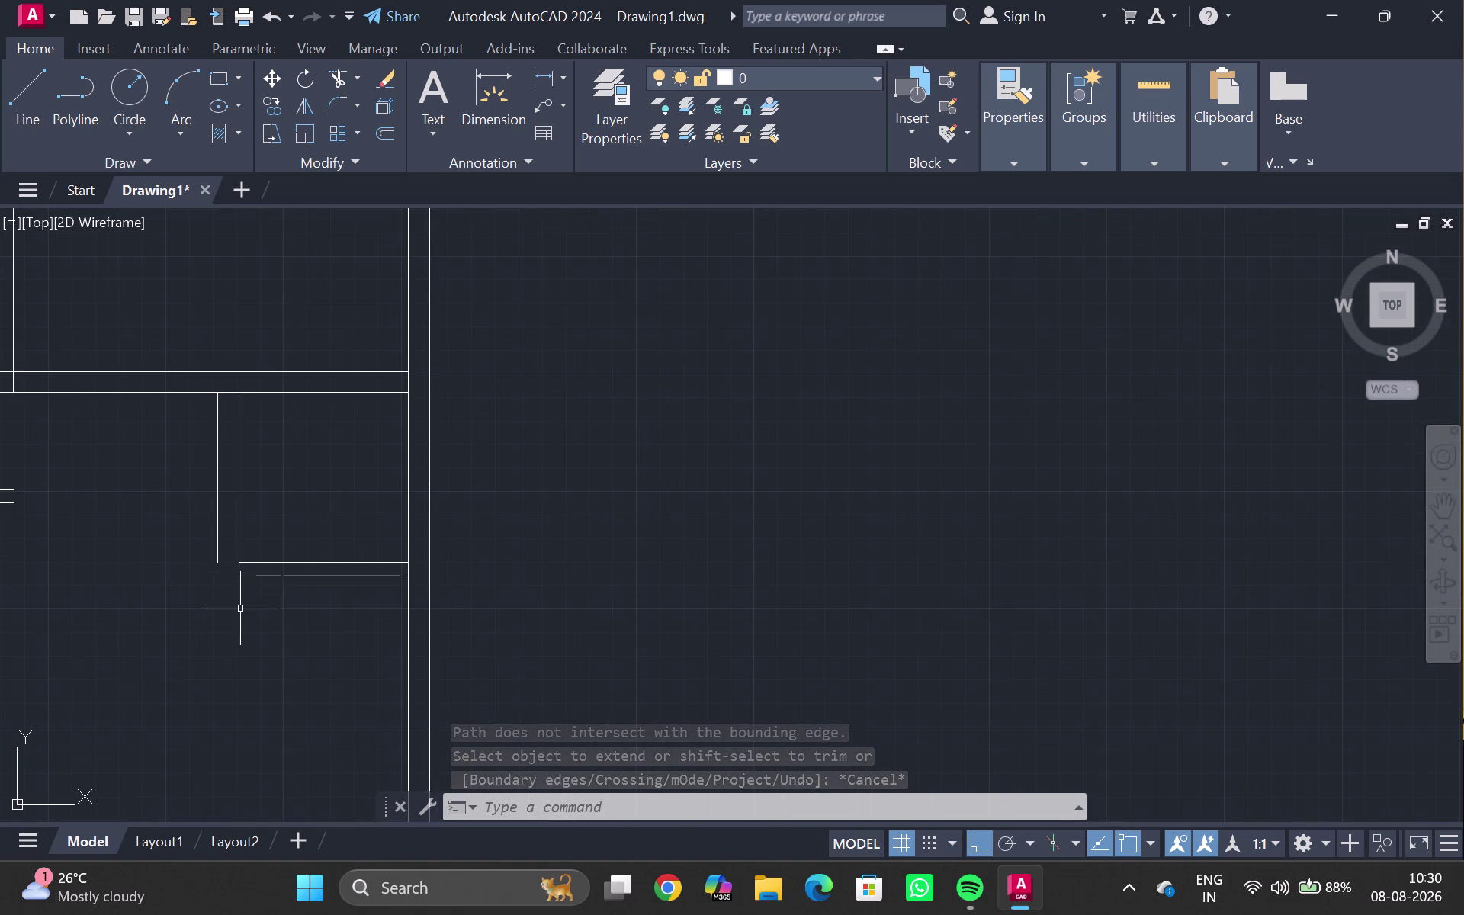
key(e)
key(x)
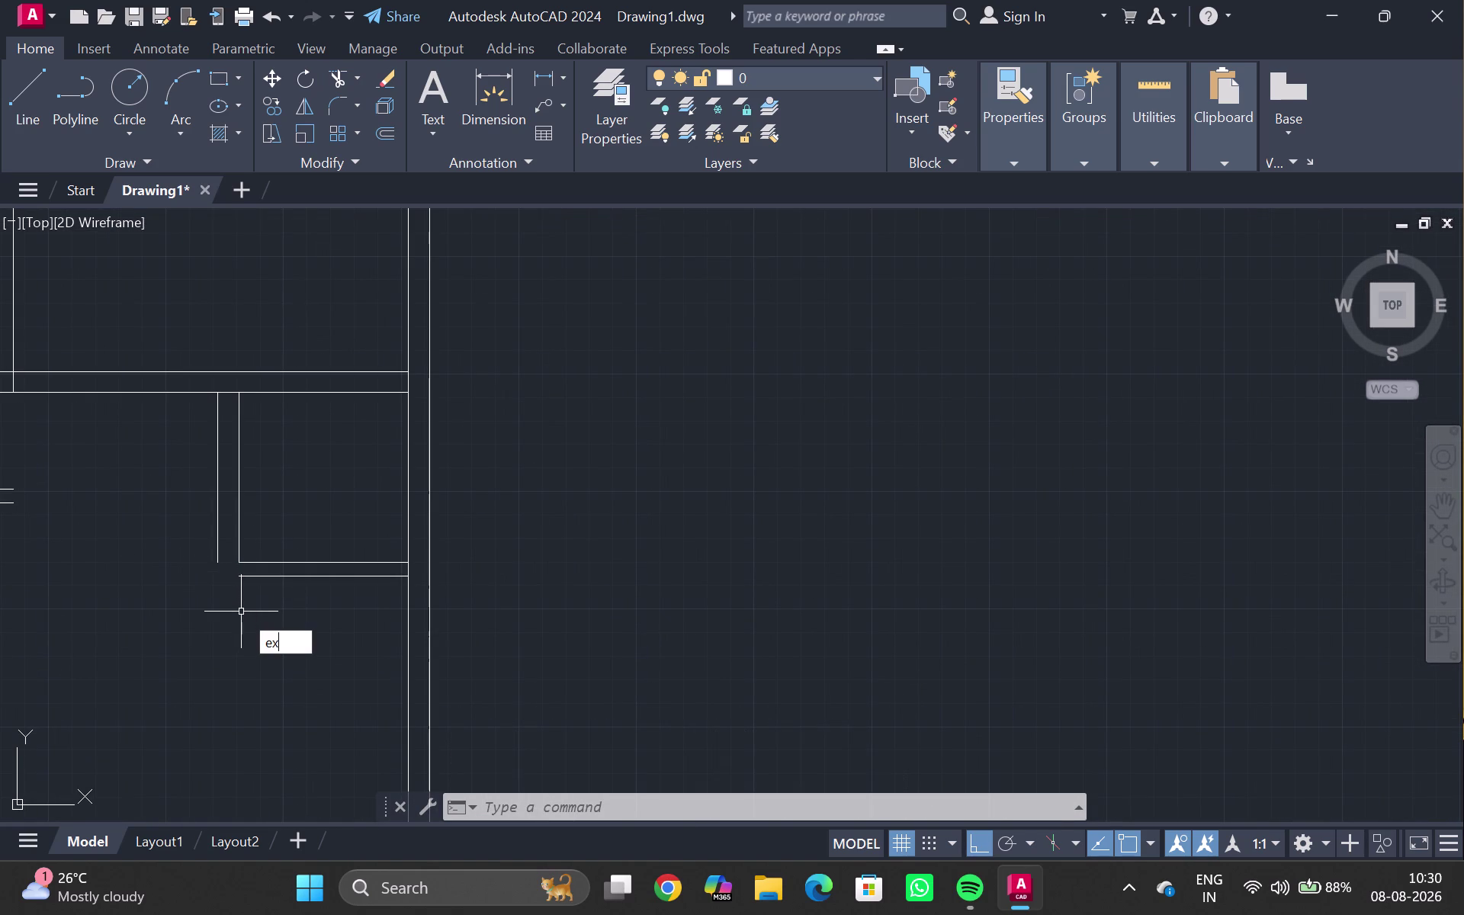
key(Return)
triple_click(215, 532)
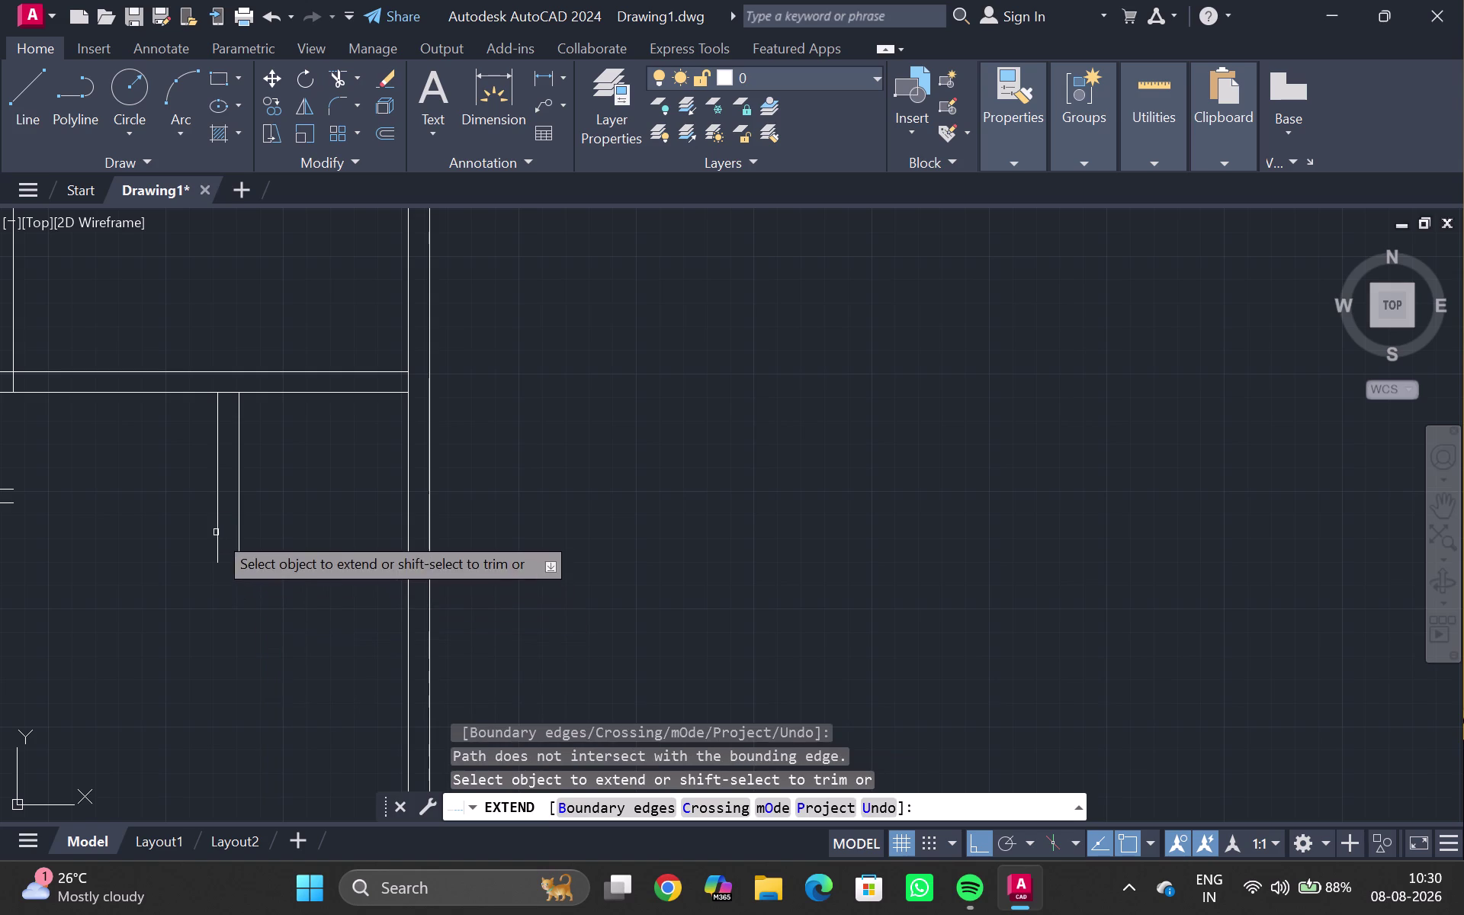
click(217, 534)
triple_click(221, 538)
click(222, 537)
drag(222, 537, 133, 519)
double_click(137, 516)
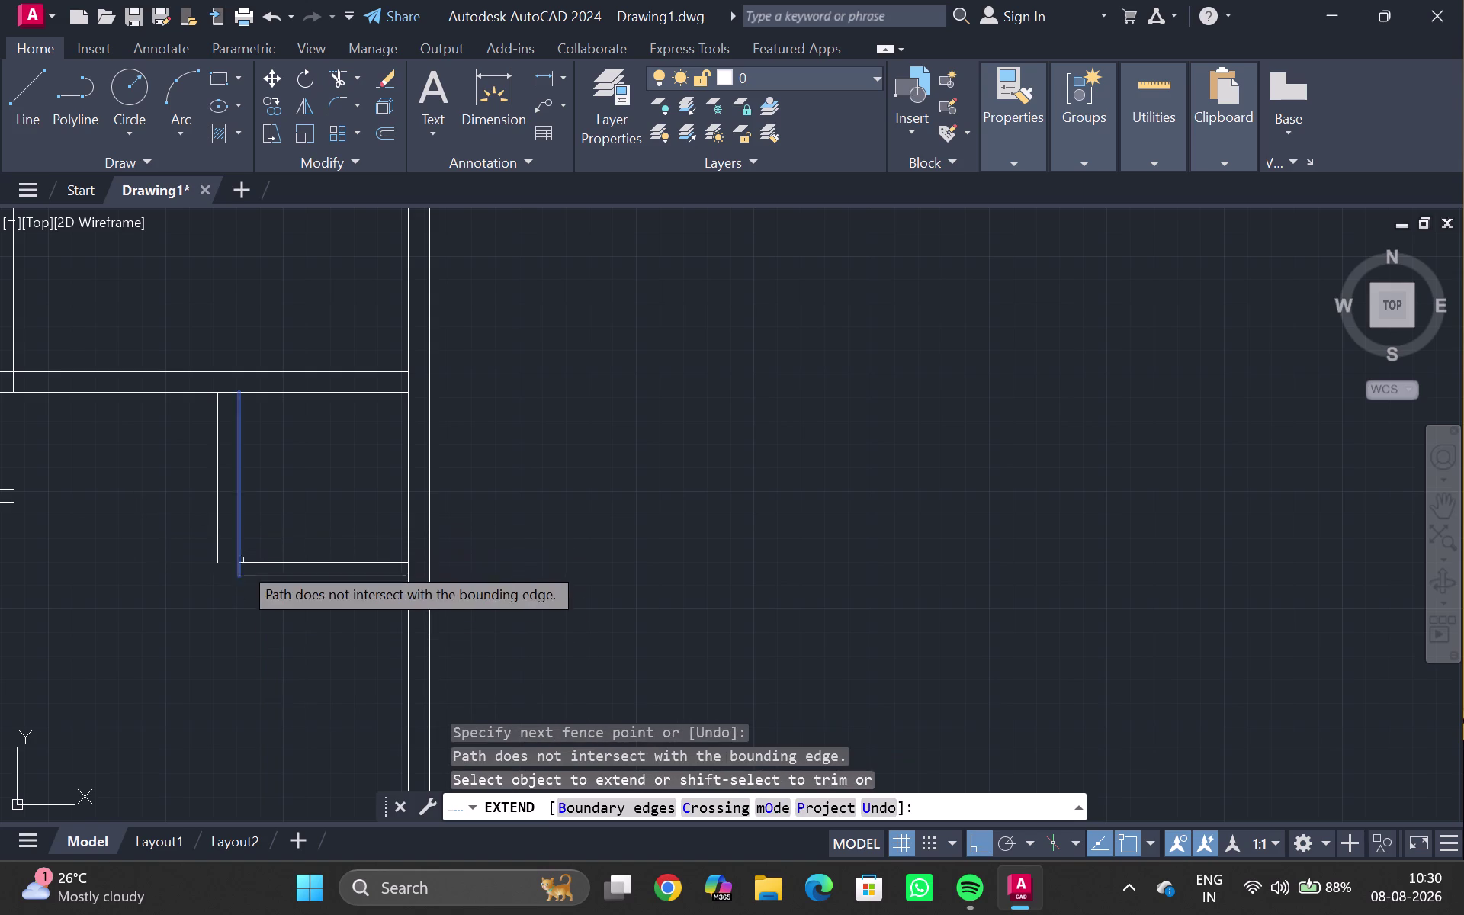
key(Escape)
key(Escape)
scroll(down, 3)
middle_drag(231, 571, 354, 418)
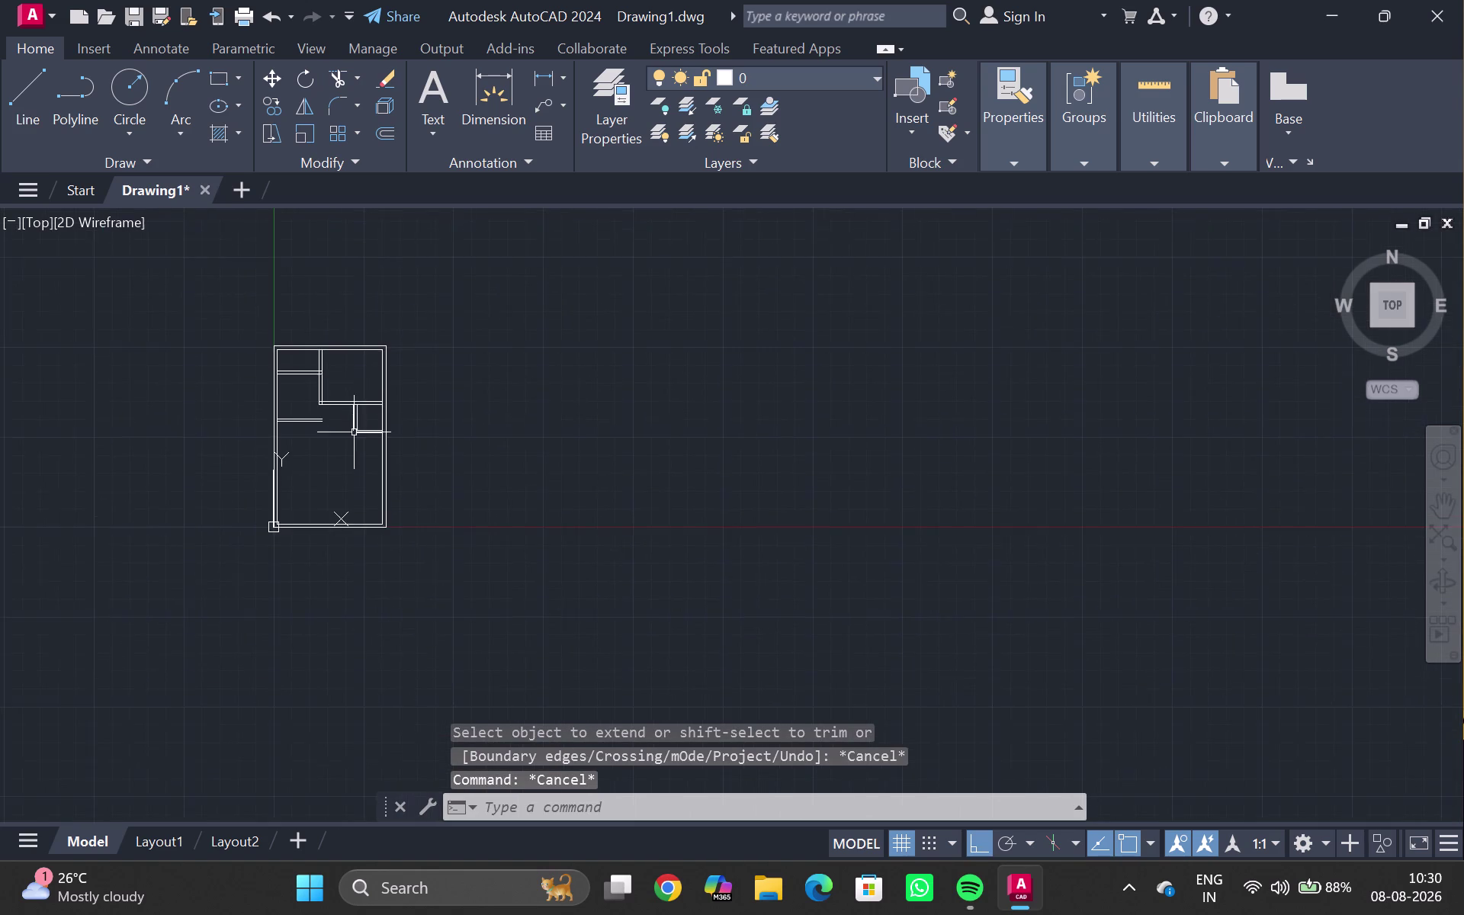
scroll(up, 3)
middle_drag(368, 399, 324, 624)
scroll(up, 3)
scroll(up, 3)
middle_drag(279, 617, 273, 511)
scroll(up, 3)
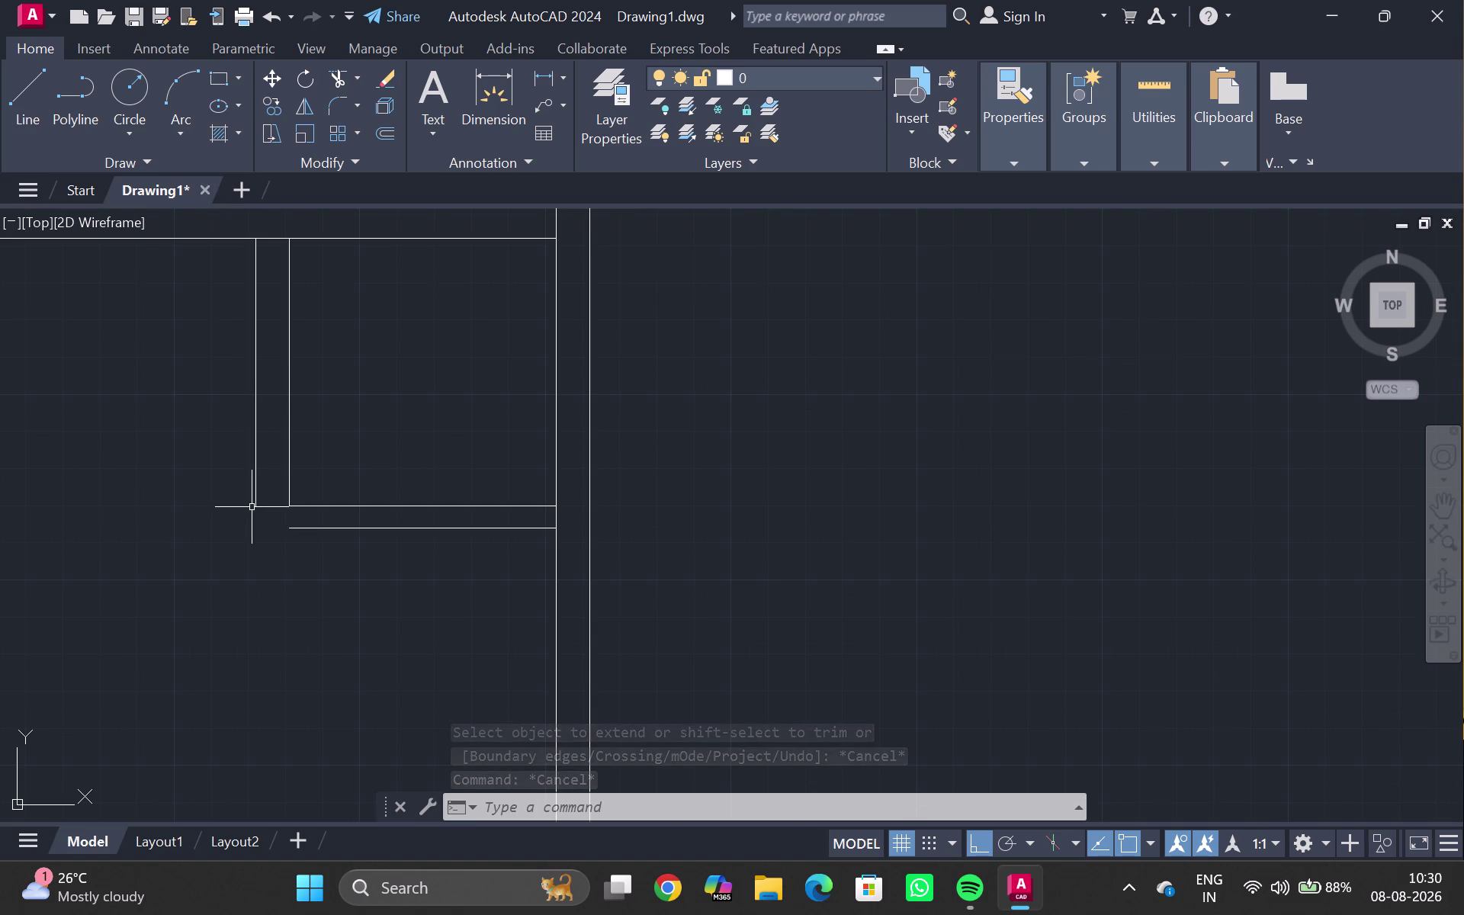
Draw lines from the outer vertical wall's end down and across to the new bottom line.
key(l)
key(Return)
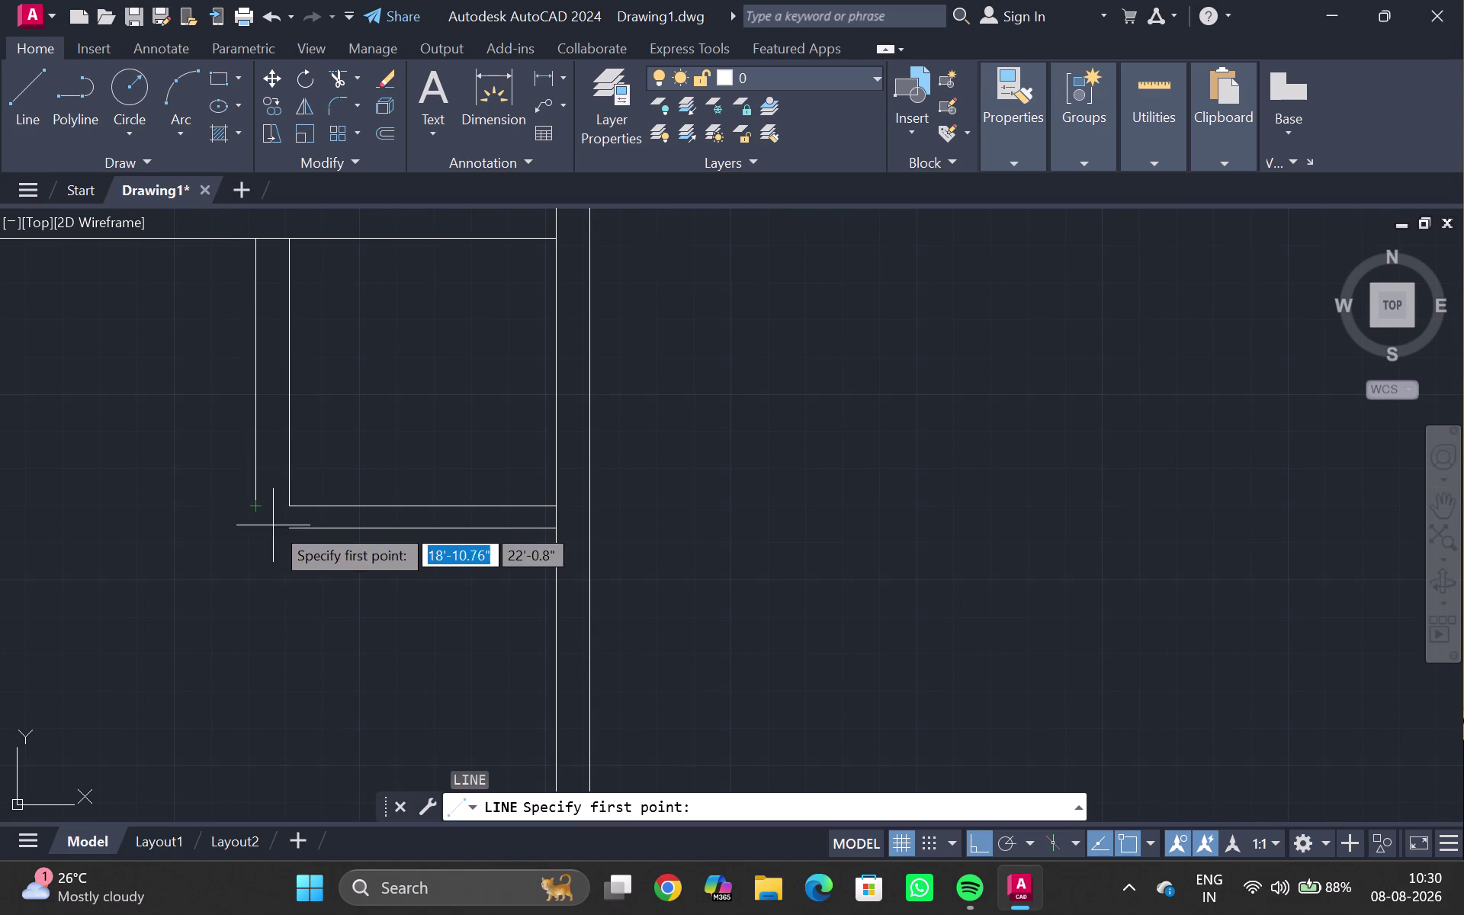
double_click(256, 505)
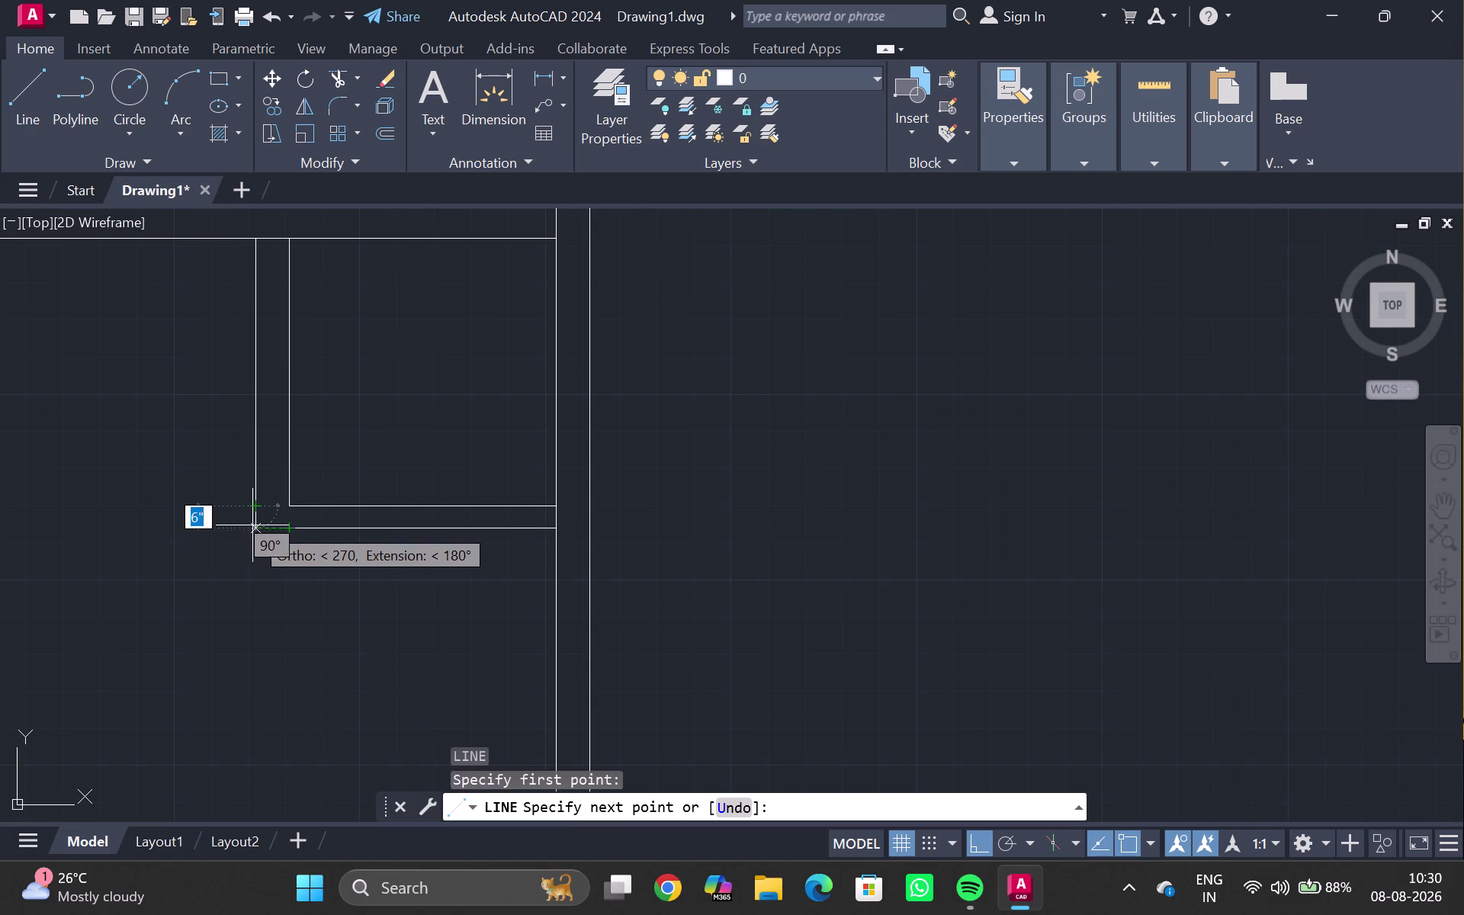
double_click(256, 529)
click(290, 532)
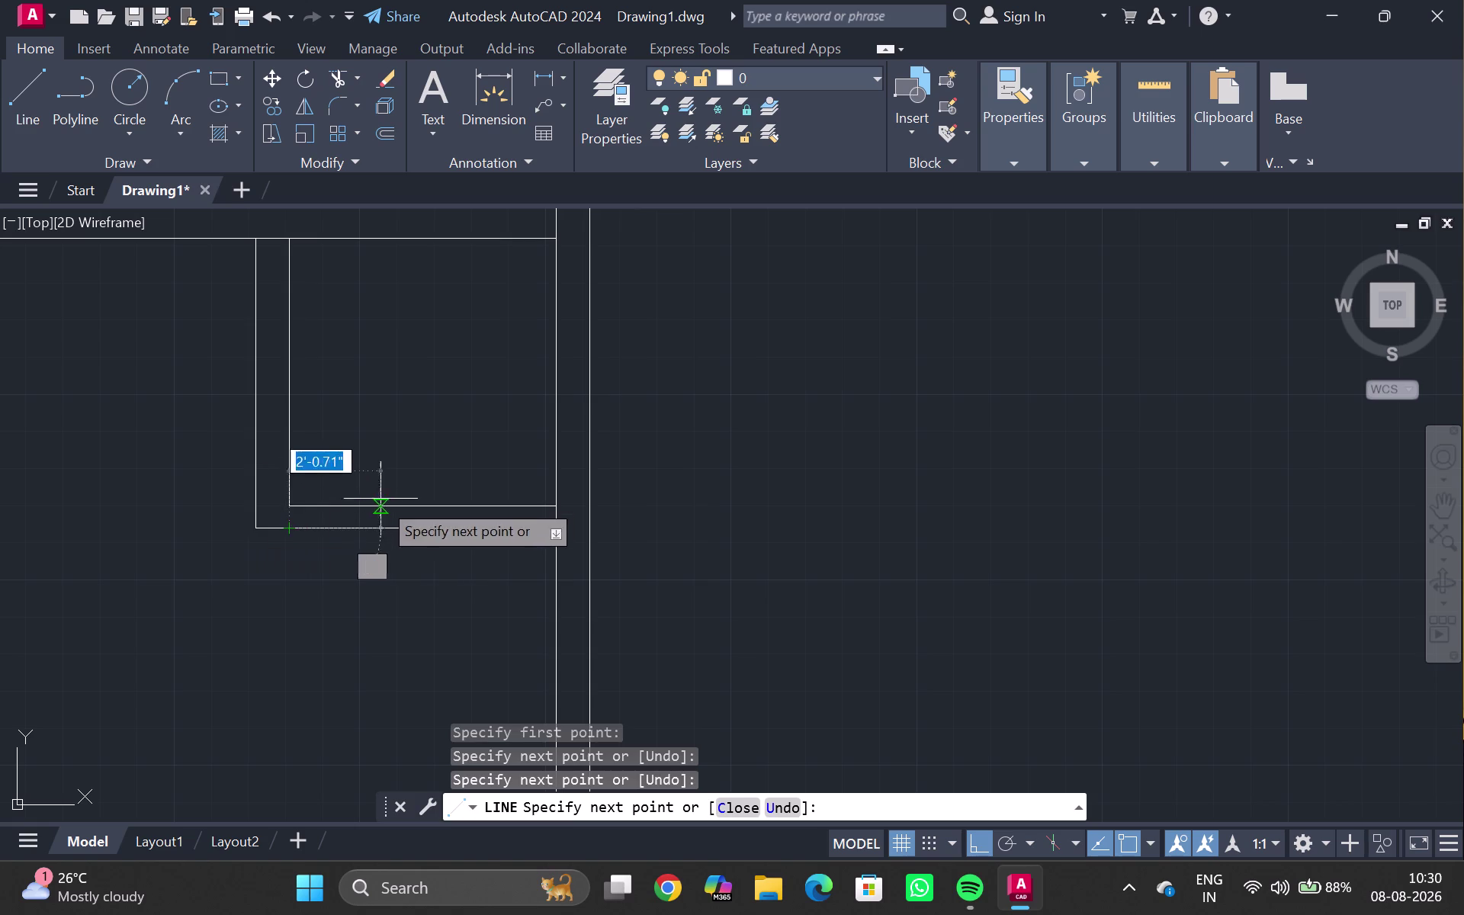
key(Escape)
Zoom out to fit the whole floor plan and show the taskbar's hidden tray apps.
scroll(up, 3)
scroll(down, 3)
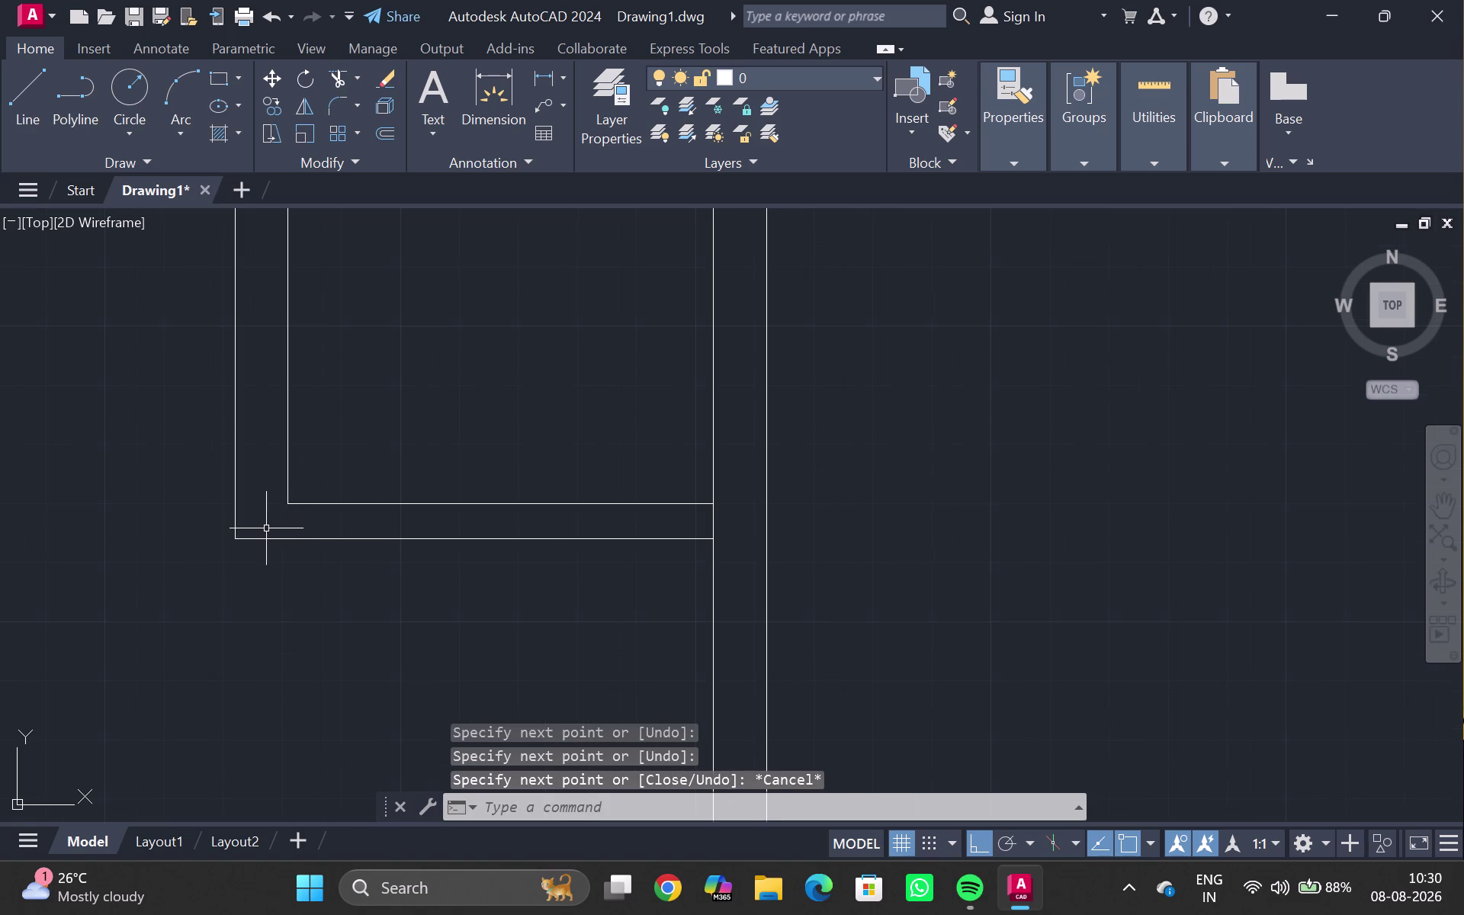
scroll(down, 3)
scroll(down, 3)
middle_click(326, 492)
scroll(down, 3)
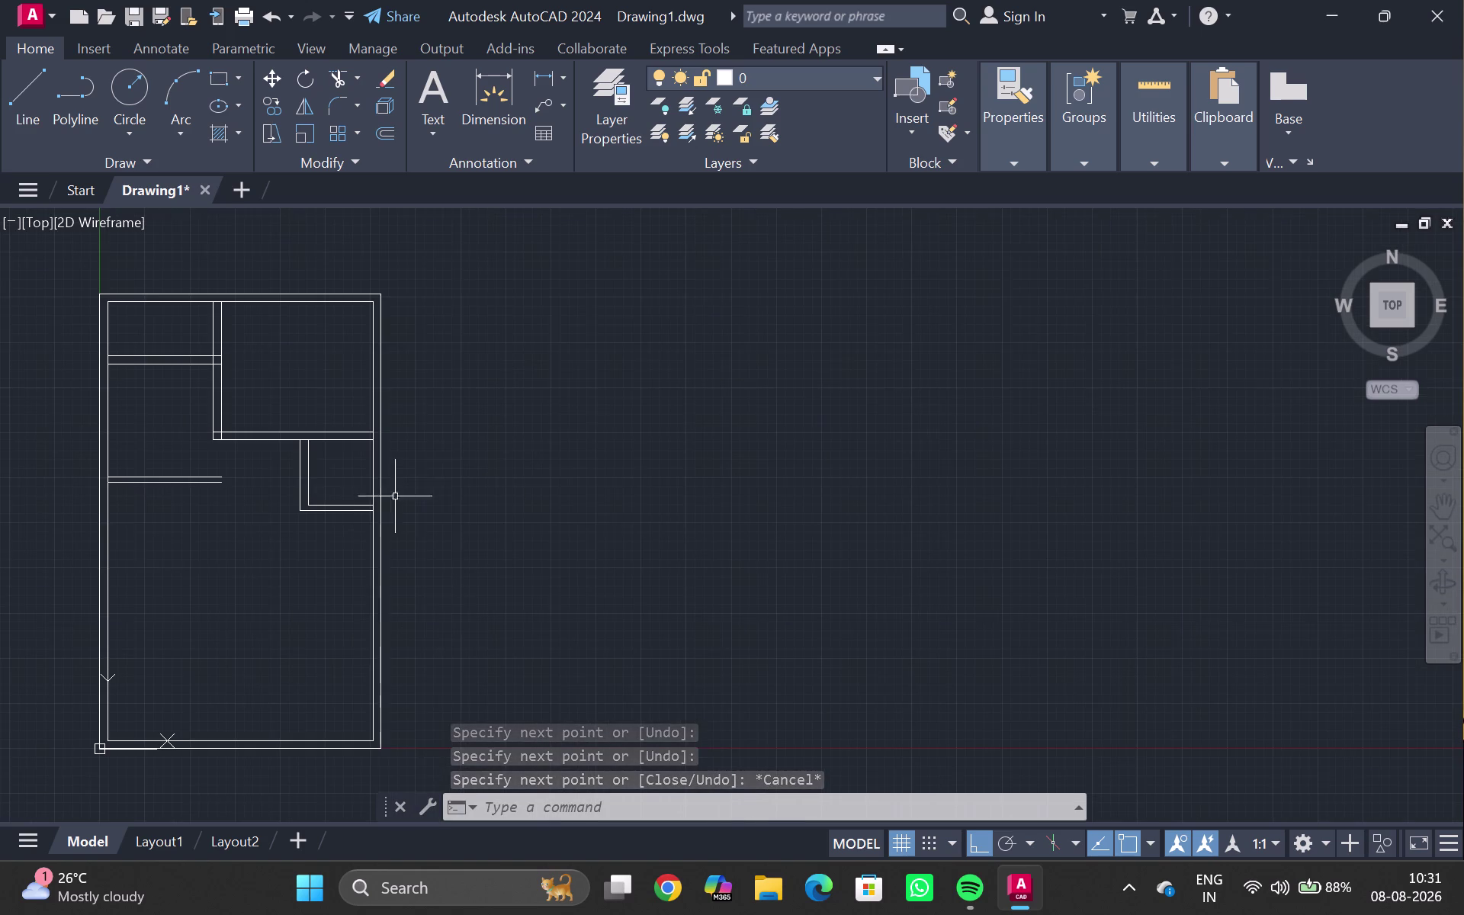
double_click(1131, 881)
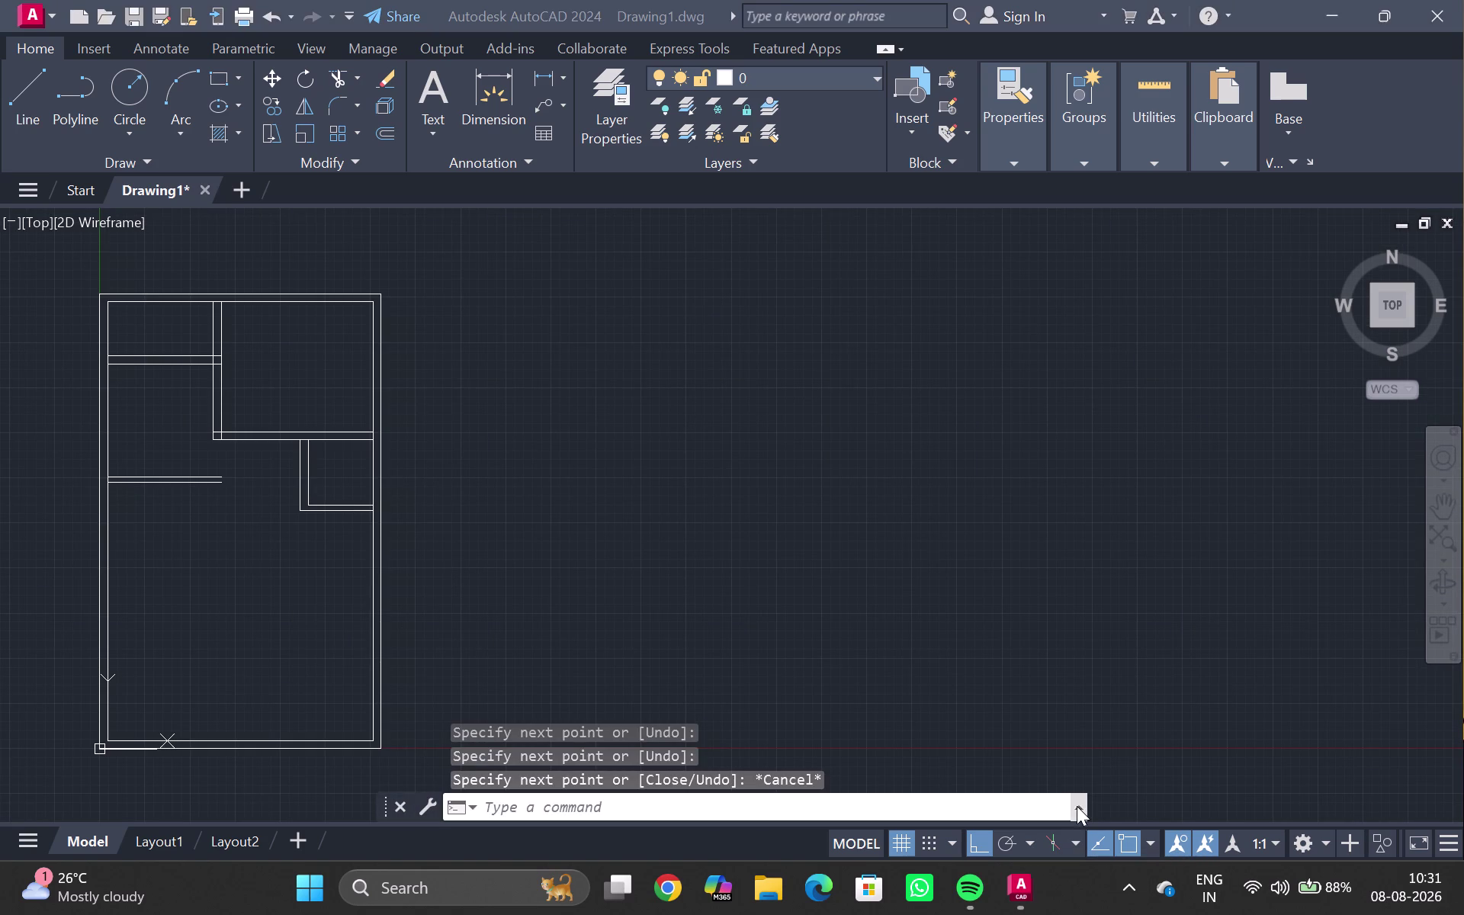
double_click(1113, 883)
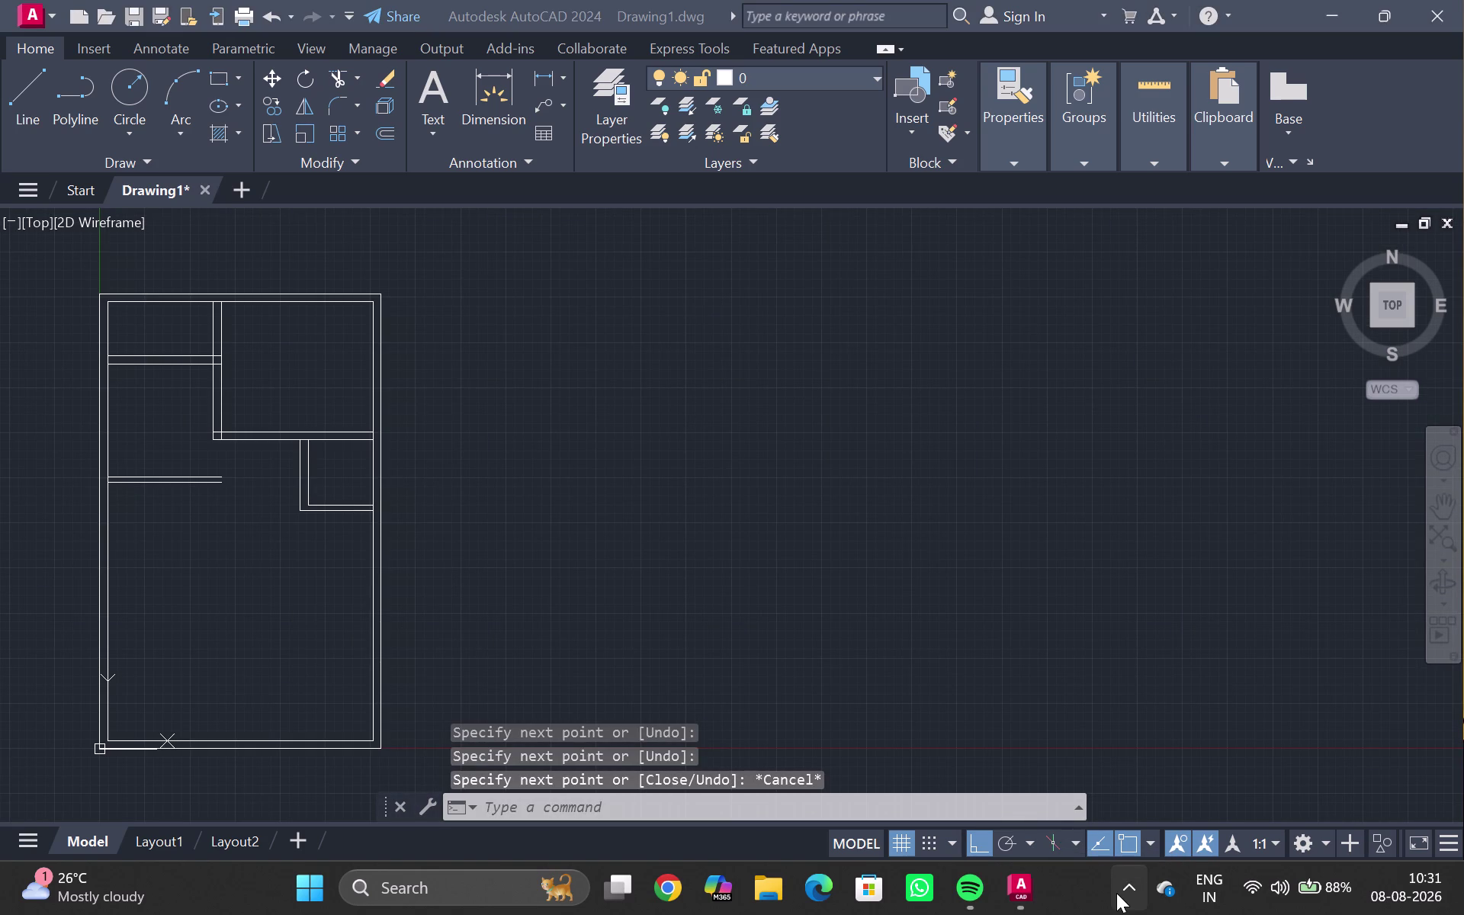
click(1117, 893)
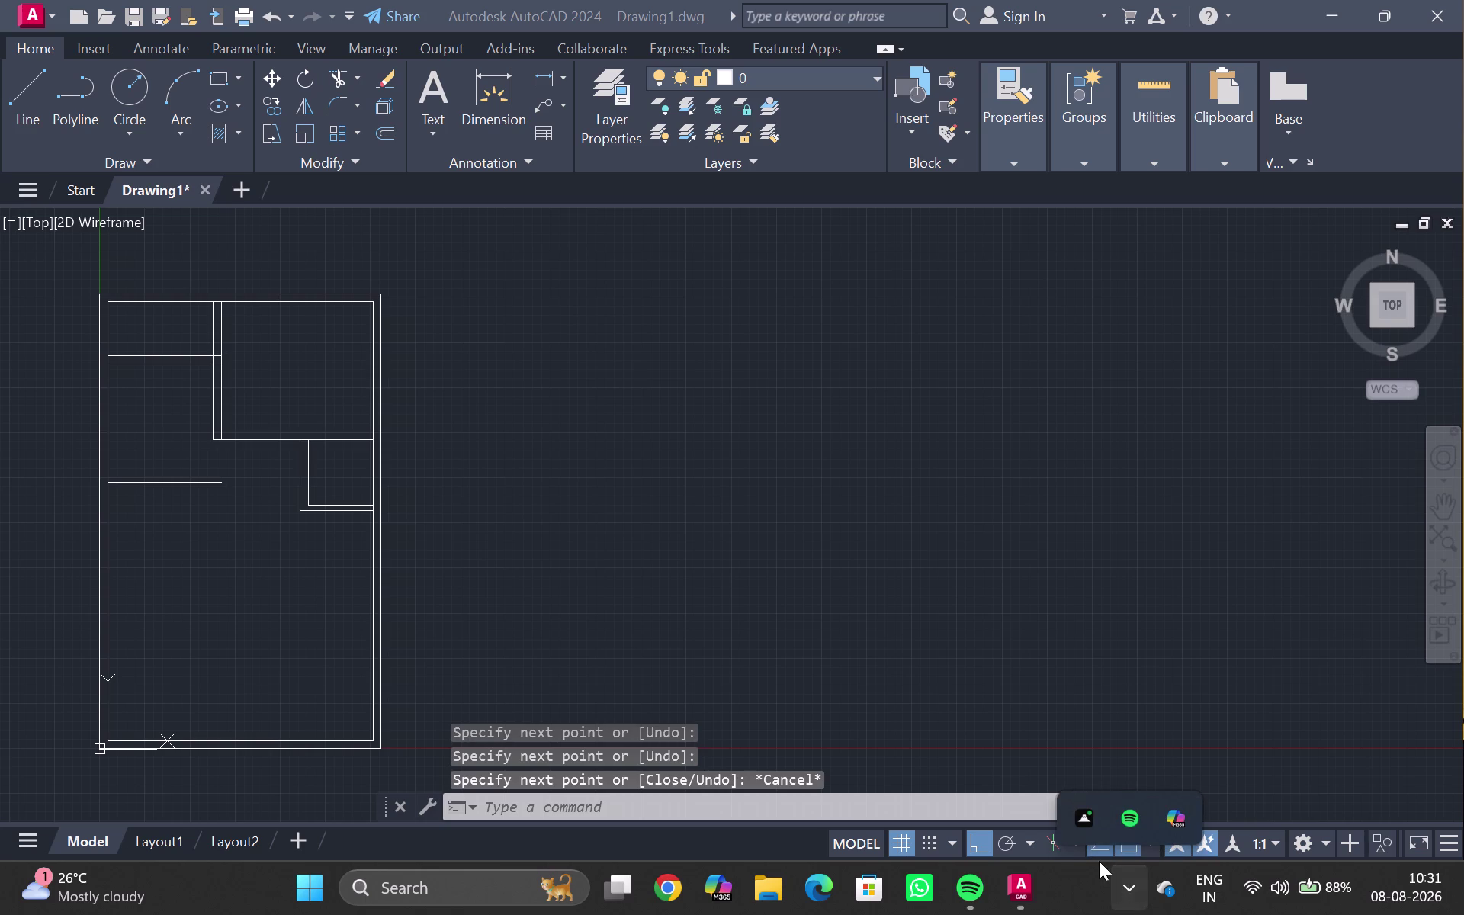